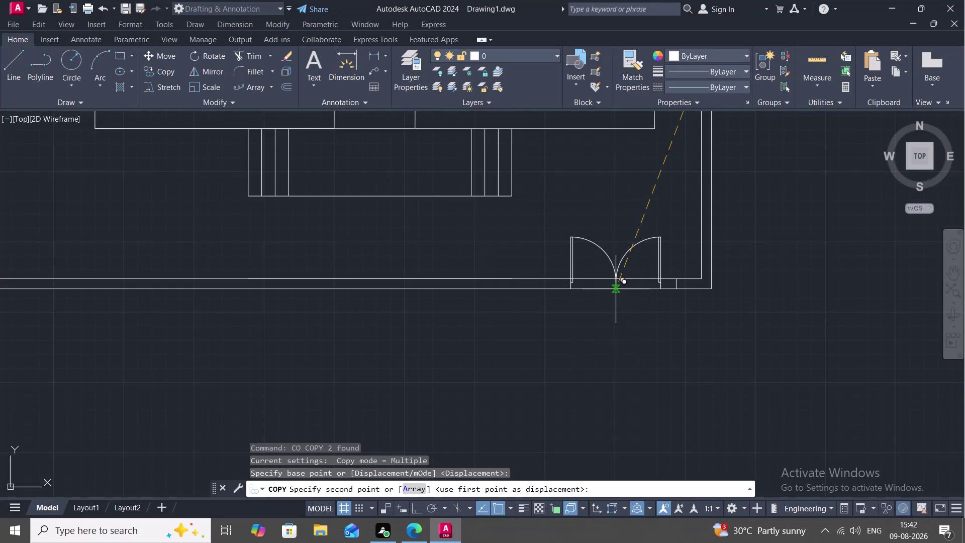
Place the double door copy at the left front-wall opening and end the copy.
click(616, 289)
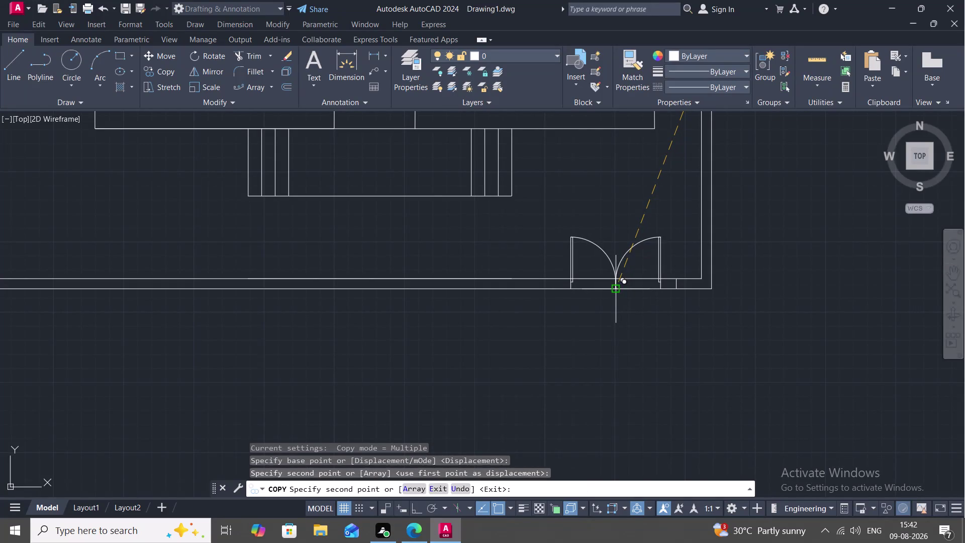
middle_drag(279, 272, 557, 268)
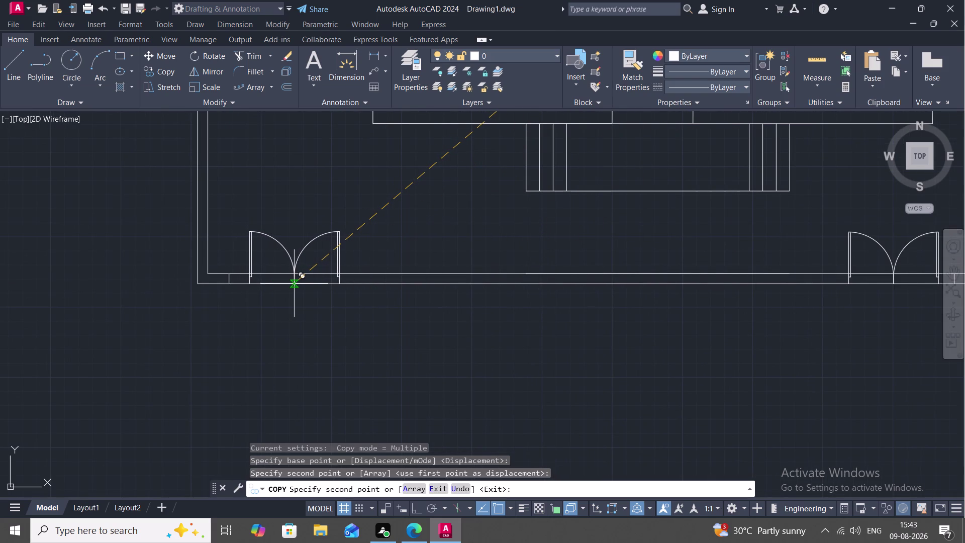
click(294, 284)
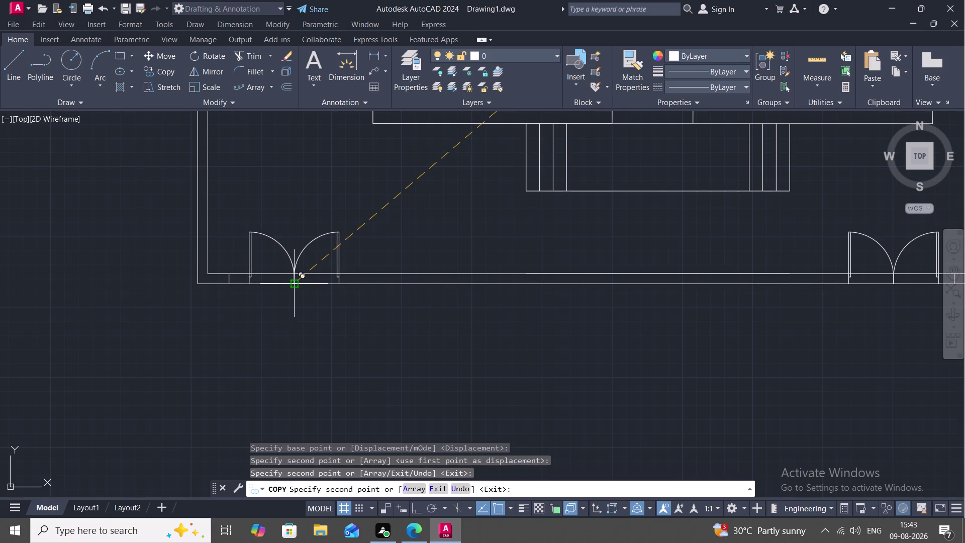
key(Escape)
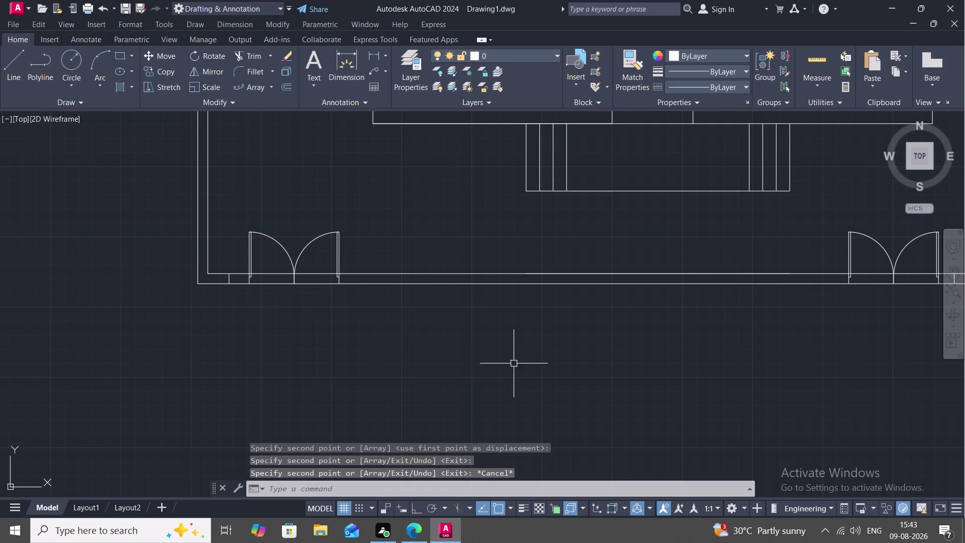
Trim the leftover wall lines inside the left double-door opening.
scroll(down, 3)
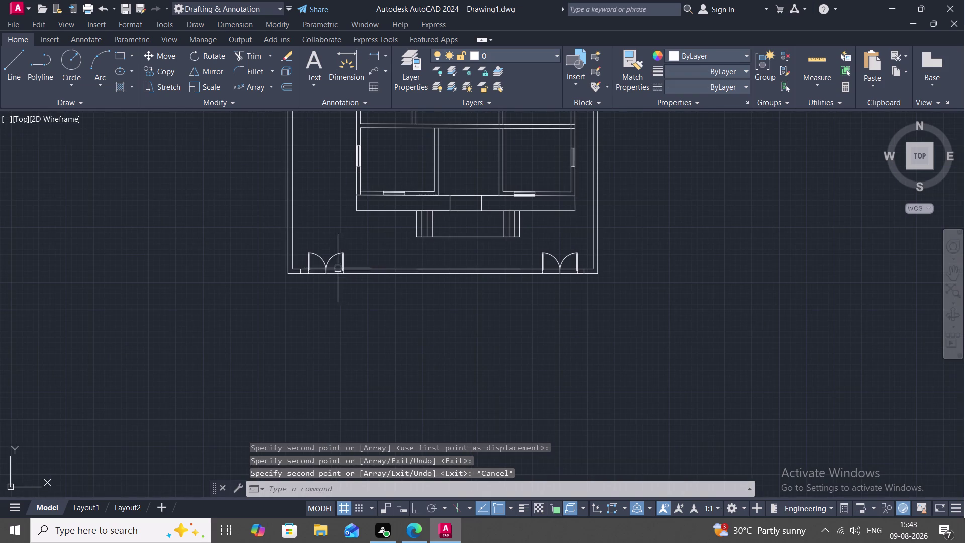
scroll(up, 3)
scroll(up, 3)
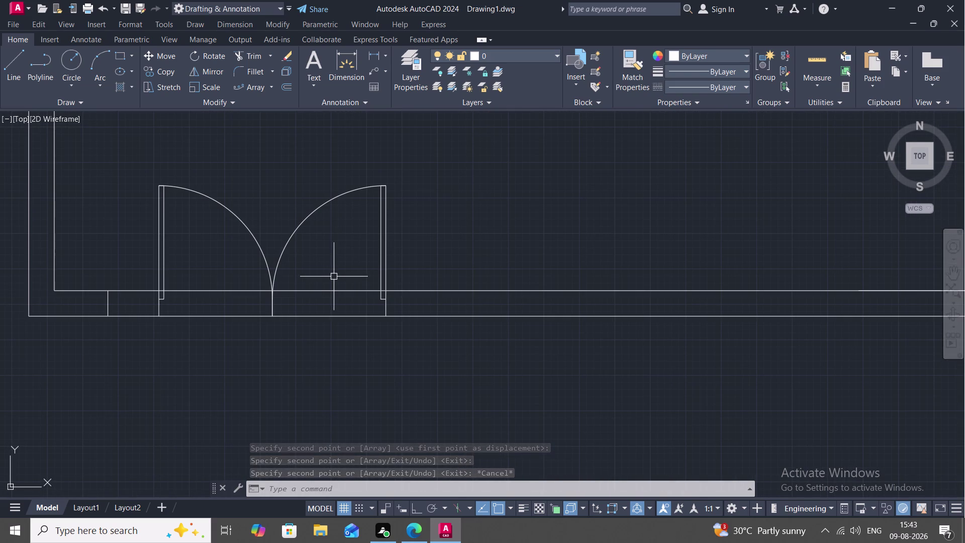
text(TR)
key(space)
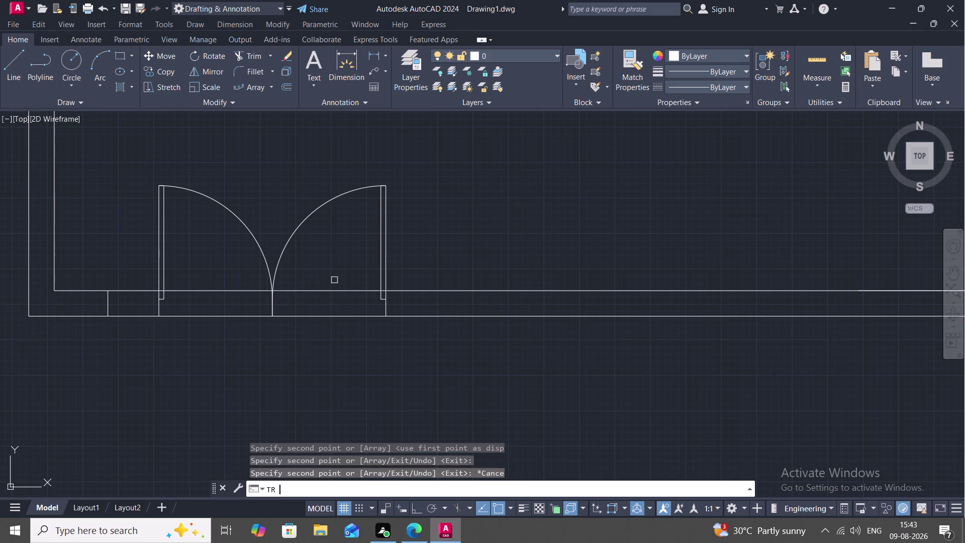
click(334, 289)
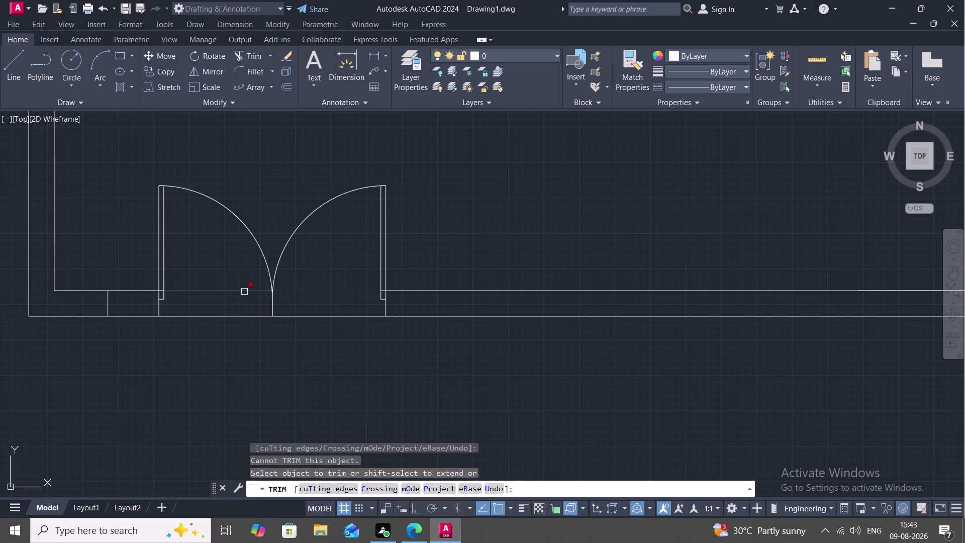
click(245, 292)
scroll(up, 3)
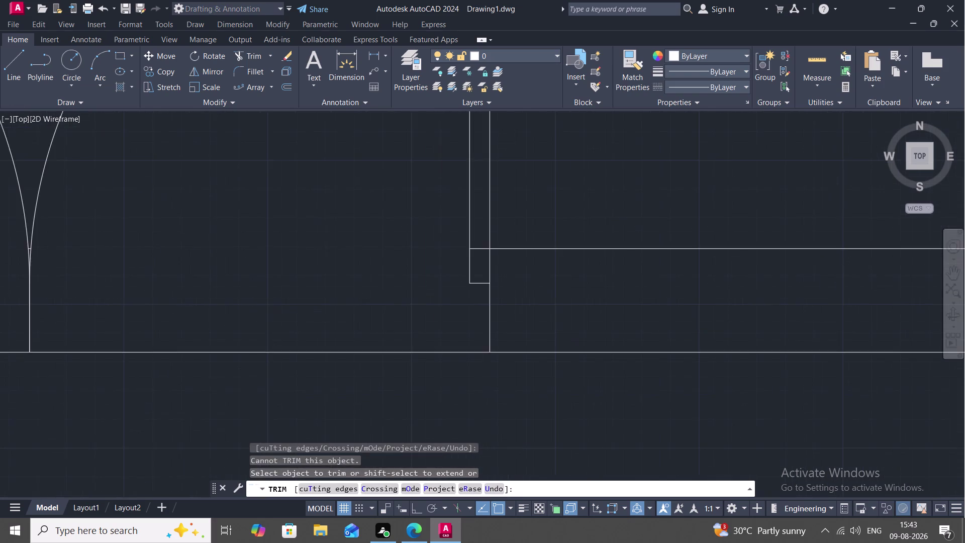
click(556, 218)
scroll(down, 3)
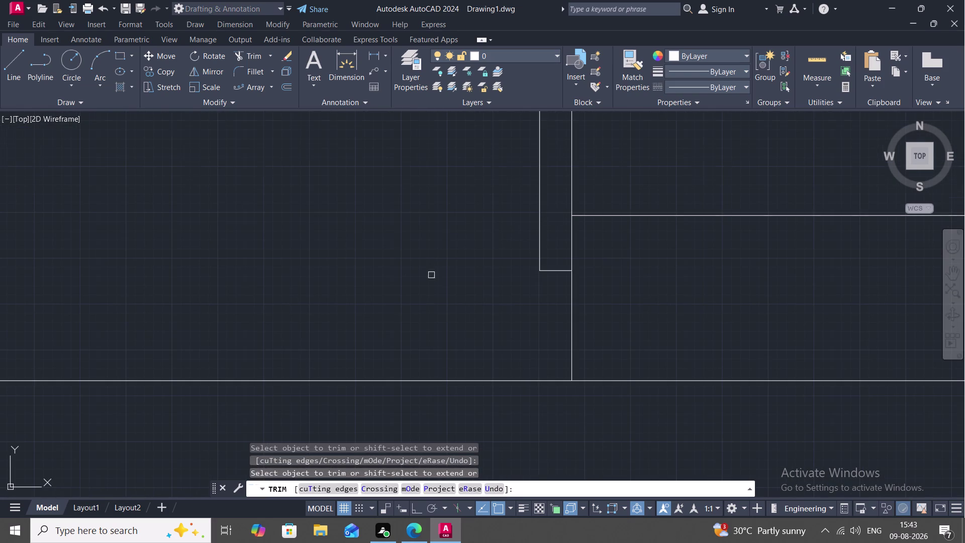
middle_drag(212, 272, 560, 240)
scroll(down, 3)
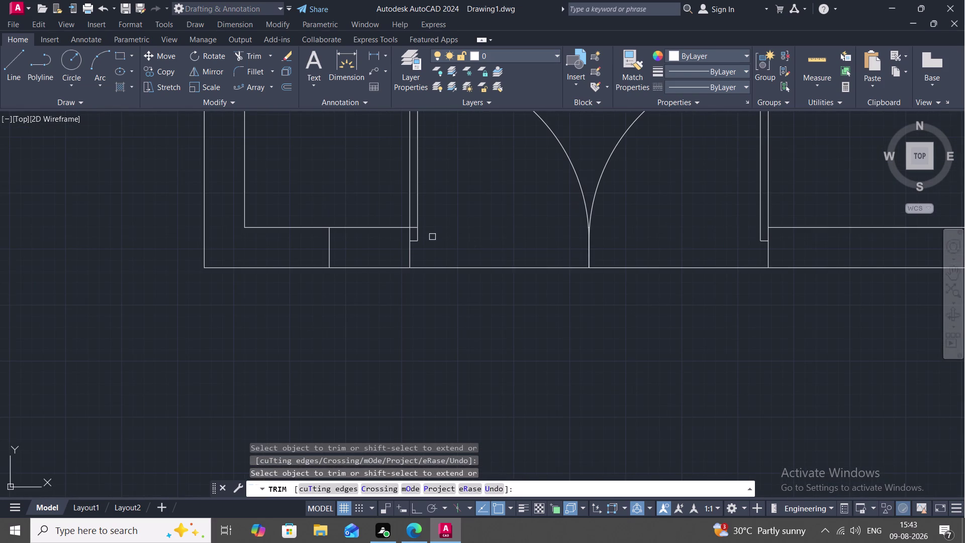
scroll(up, 3)
click(347, 198)
scroll(down, 3)
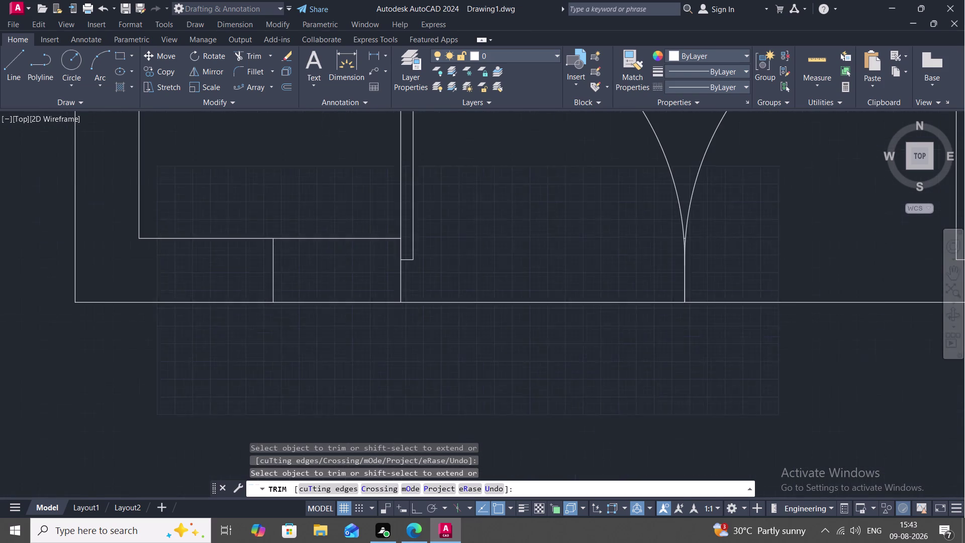
scroll(down, 3)
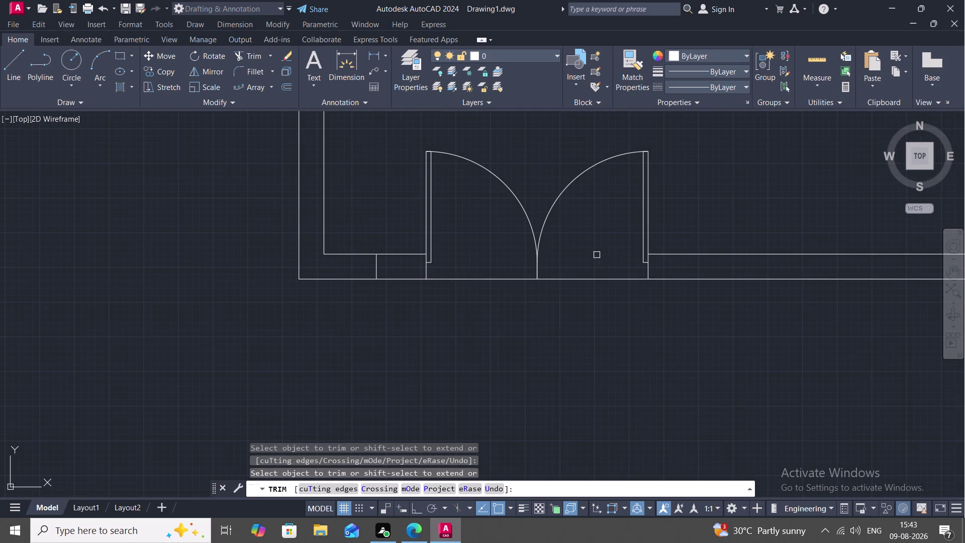
middle_drag(596, 246, 550, 248)
scroll(down, 3)
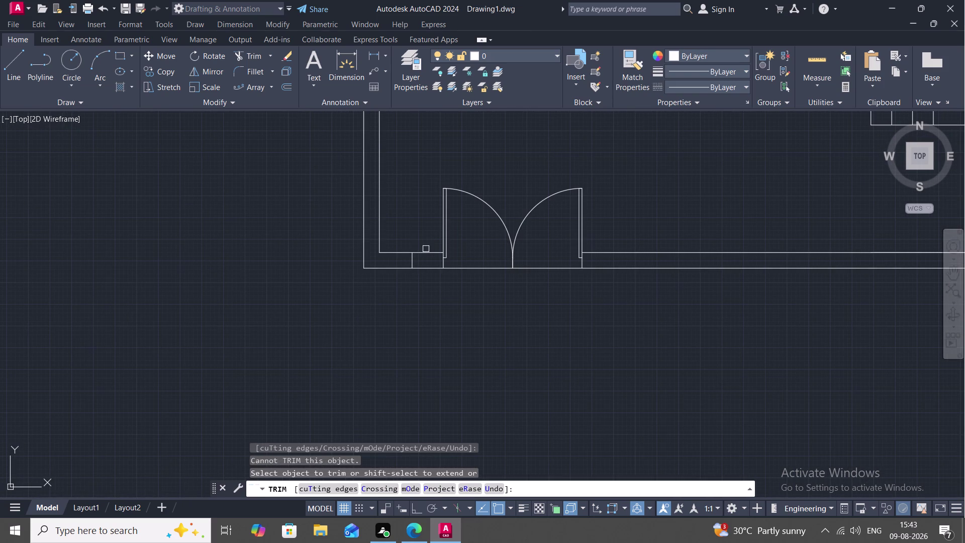
scroll(down, 3)
Trim the leftover wall lines inside the right double-door opening, then end Trim.
middle_drag(740, 354, 623, 425)
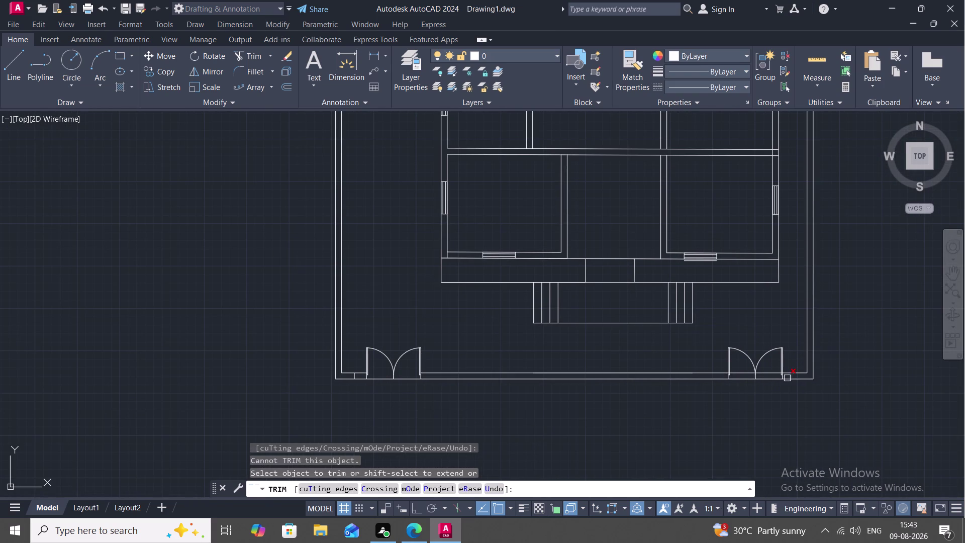
scroll(up, 3)
click(733, 367)
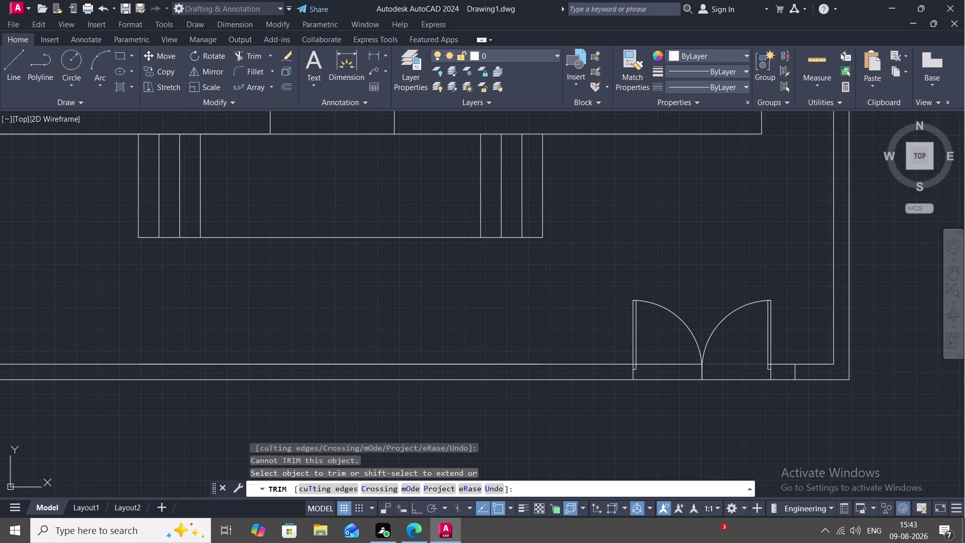
click(689, 362)
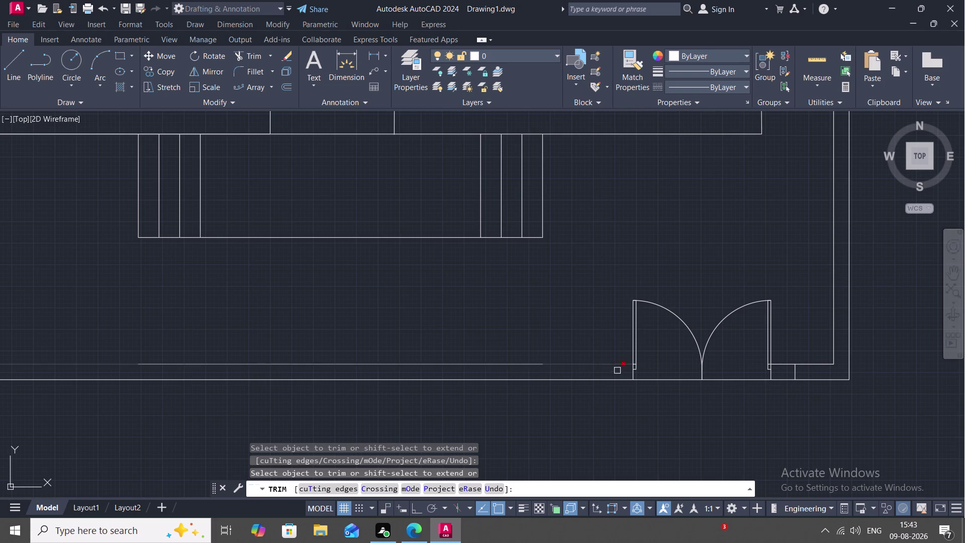
scroll(up, 3)
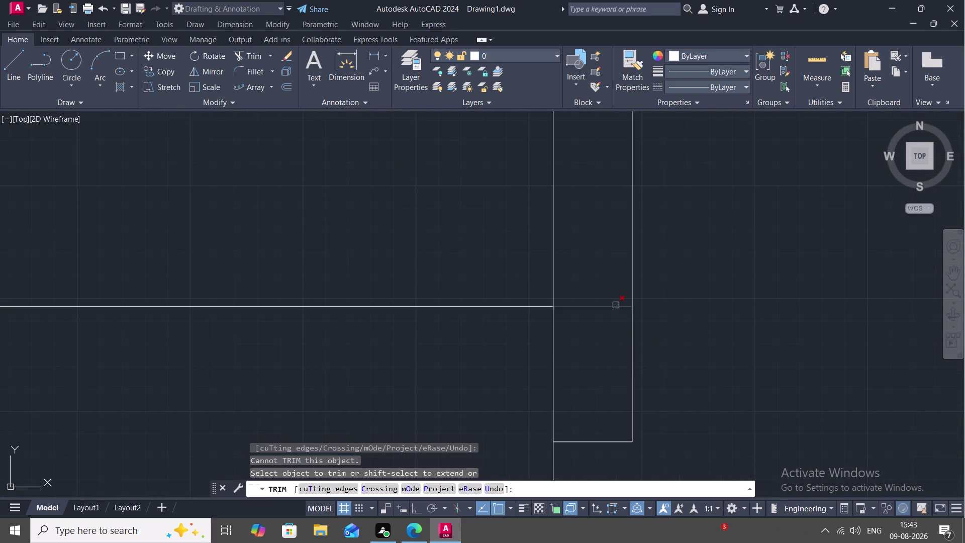
click(615, 305)
scroll(down, 3)
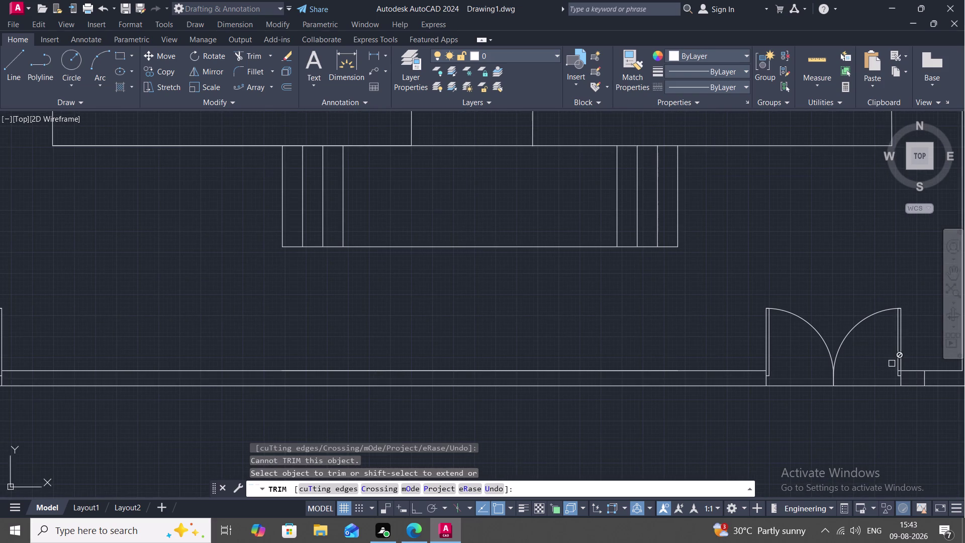
scroll(up, 3)
middle_drag(889, 364, 794, 325)
scroll(up, 3)
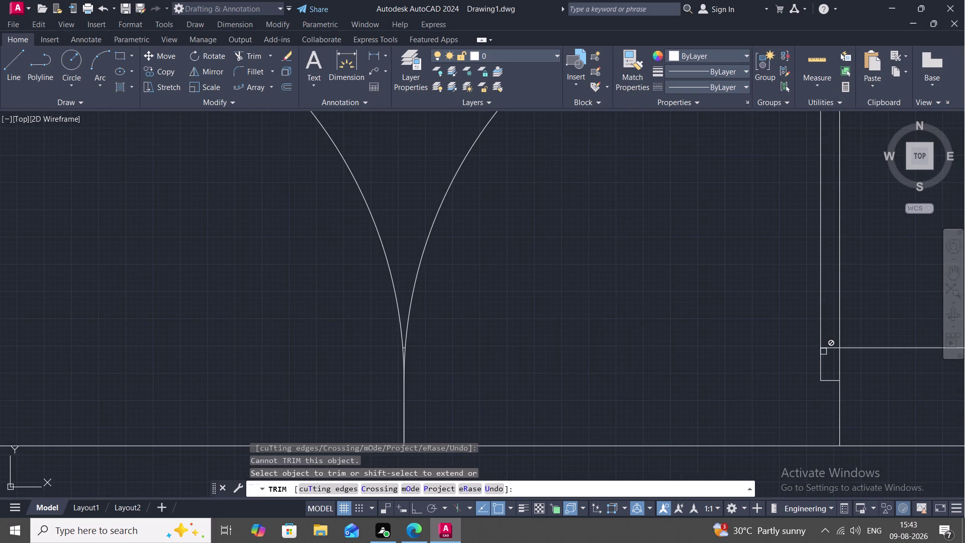
click(829, 350)
scroll(down, 3)
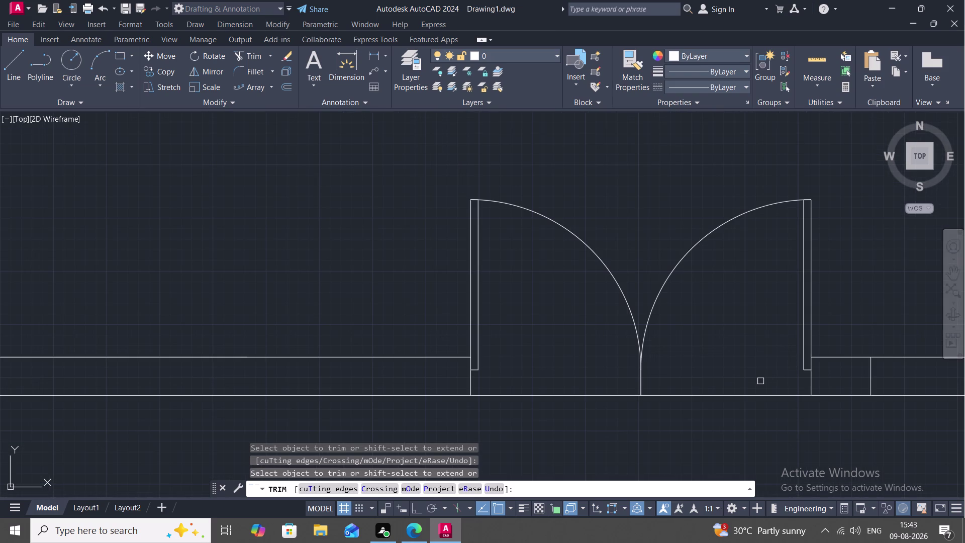
scroll(down, 3)
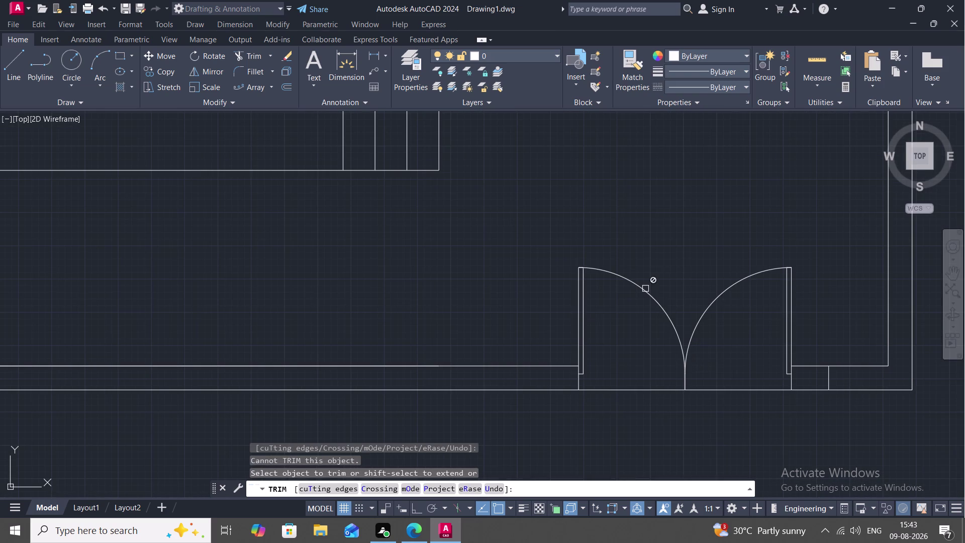
scroll(down, 3)
middle_drag(568, 258, 619, 281)
scroll(down, 3)
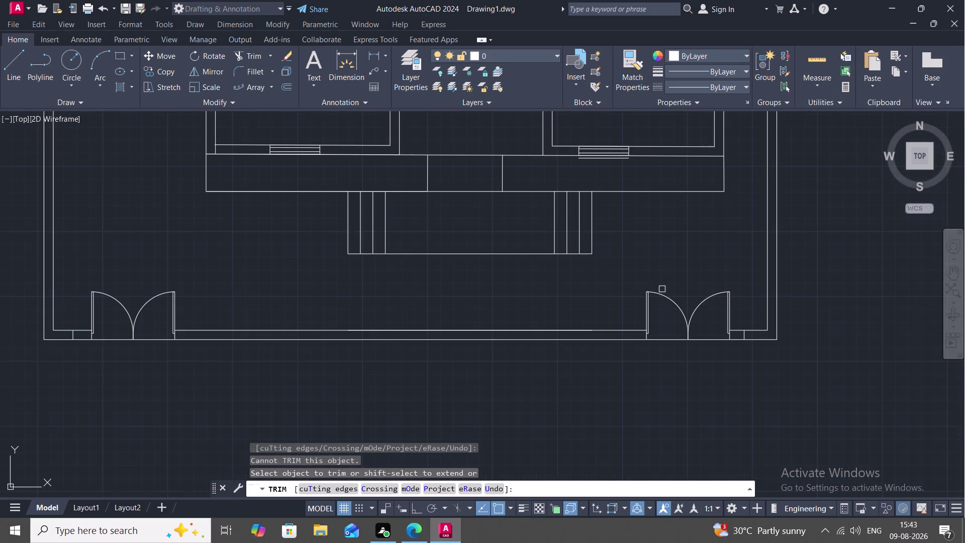
middle_drag(633, 287, 711, 283)
scroll(down, 3)
middle_drag(648, 285, 690, 260)
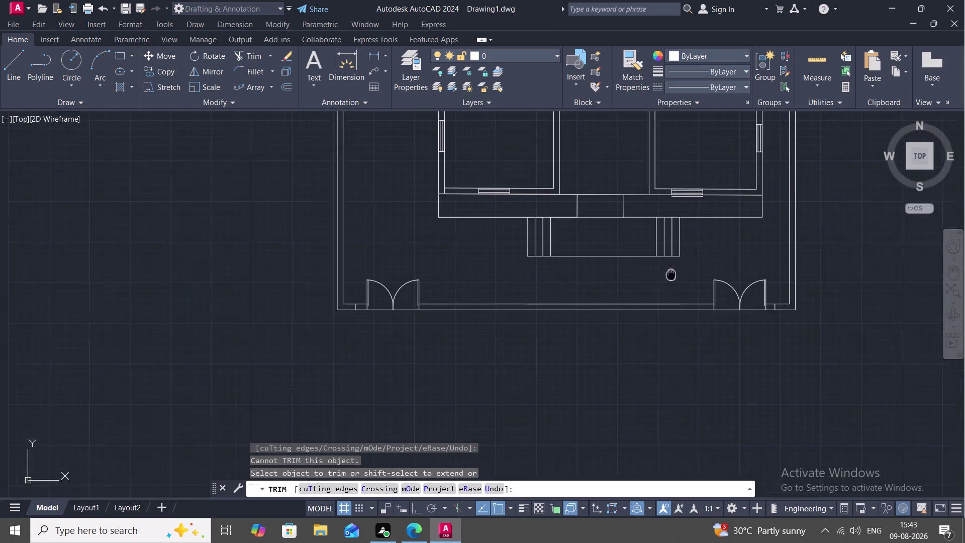
middle_drag(691, 260, 740, 236)
scroll(up, 3)
middle_drag(602, 228, 770, 185)
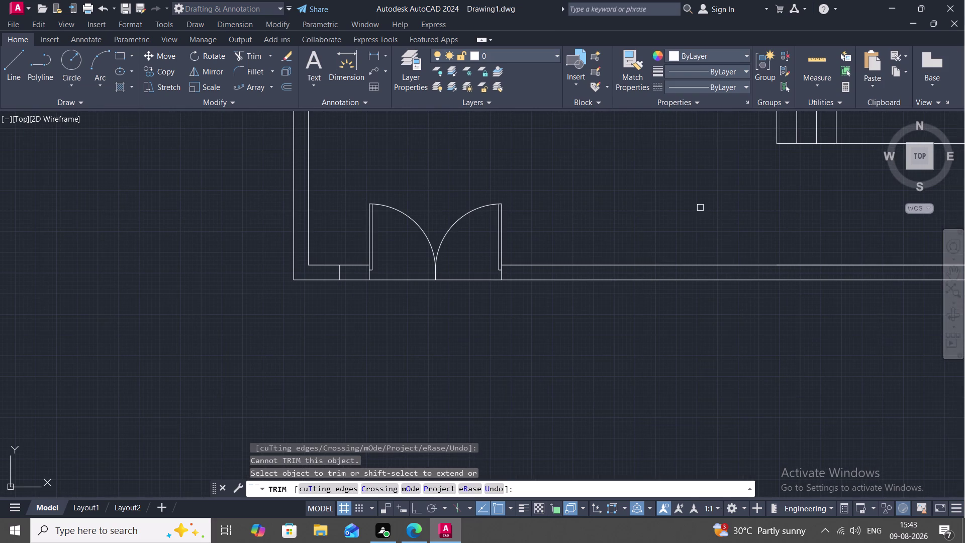
key(Escape)
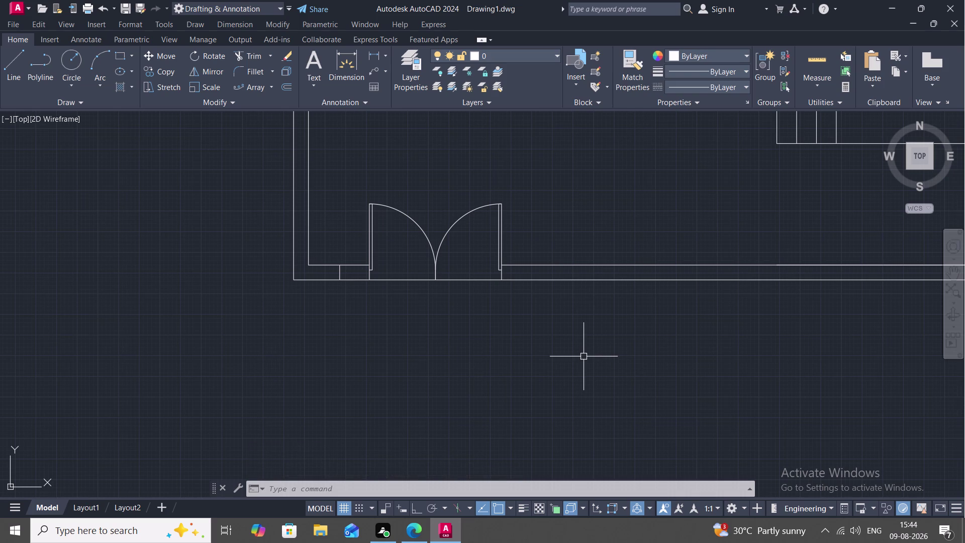
Clear a stray V entry and start COPY with the CO alias.
key(v)
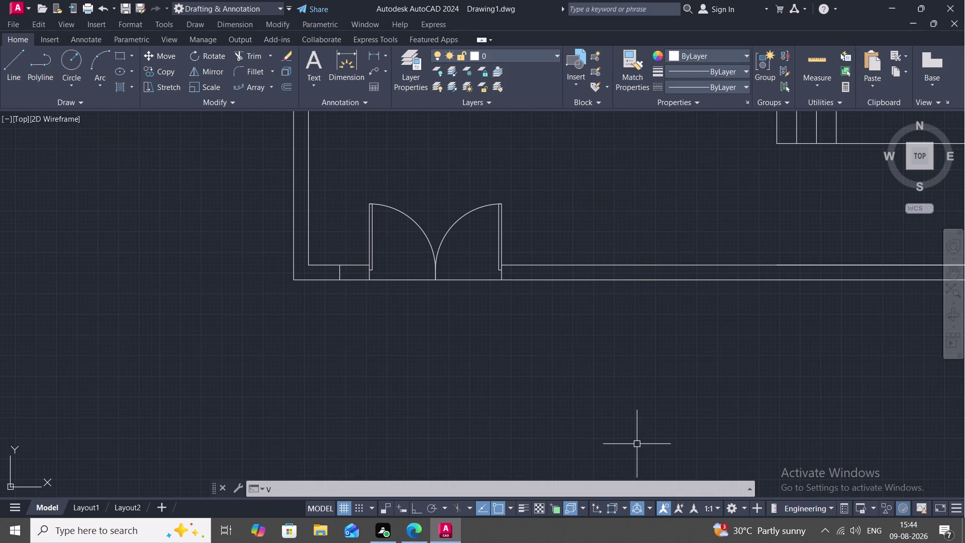
key(BackSpace)
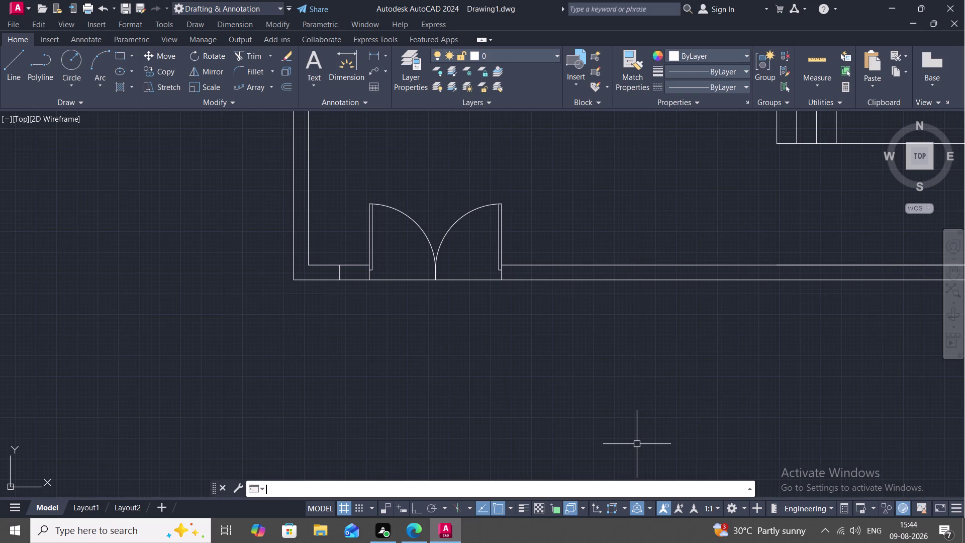
key(c)
key(o)
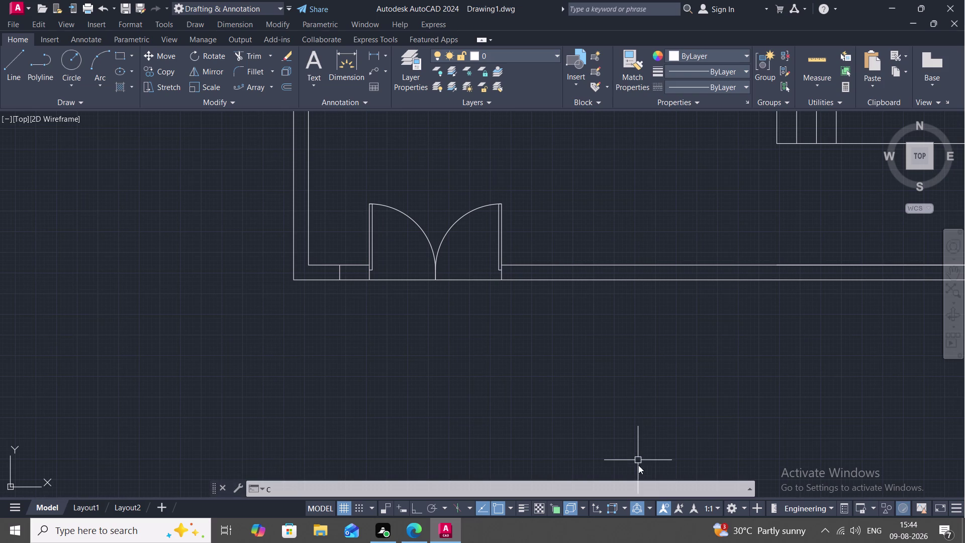
key(space)
Copy the right door leaf from its hinge to a spot below the front wall.
click(502, 246)
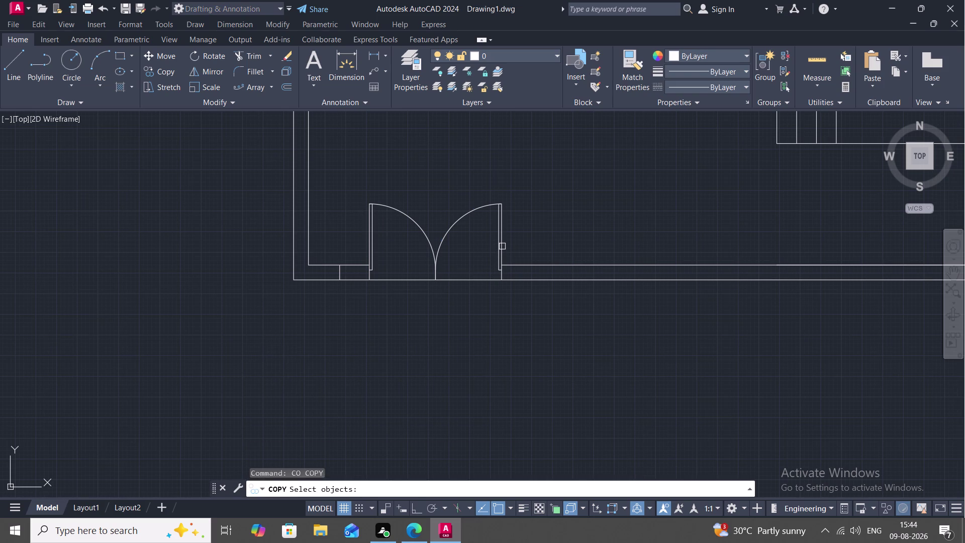
right_click(502, 247)
click(501, 246)
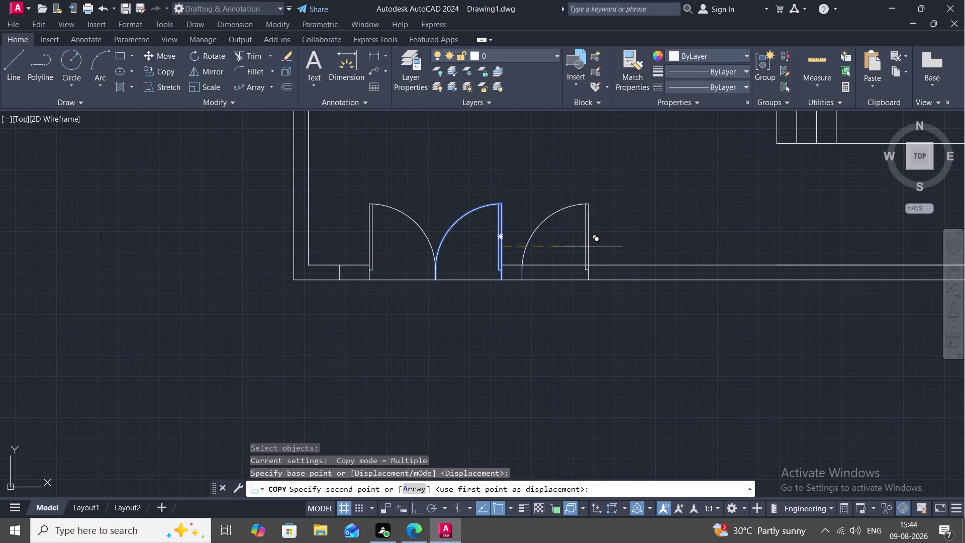
click(588, 246)
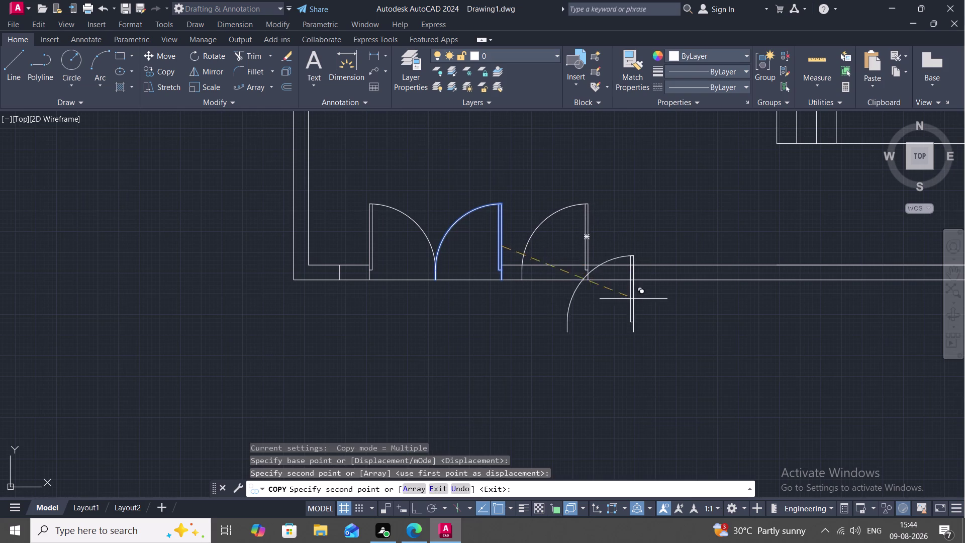
click(645, 331)
key(Escape)
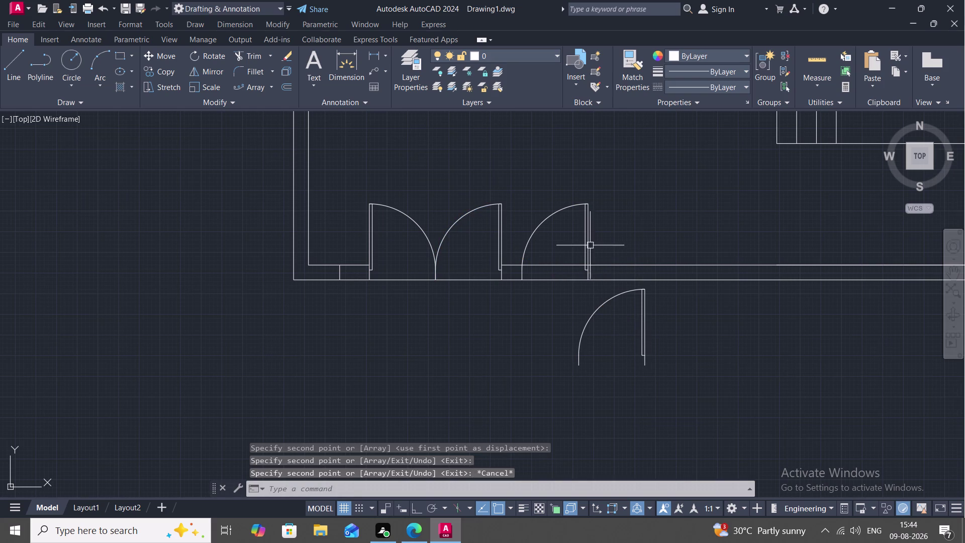
Scale the third door leaf down about its hinge corner using SC.
text(S)
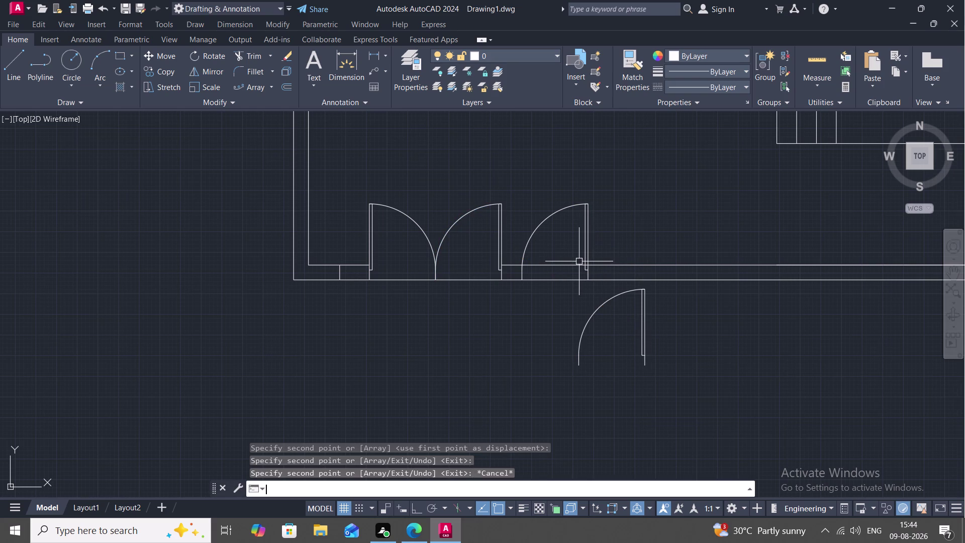
text(C)
key(space)
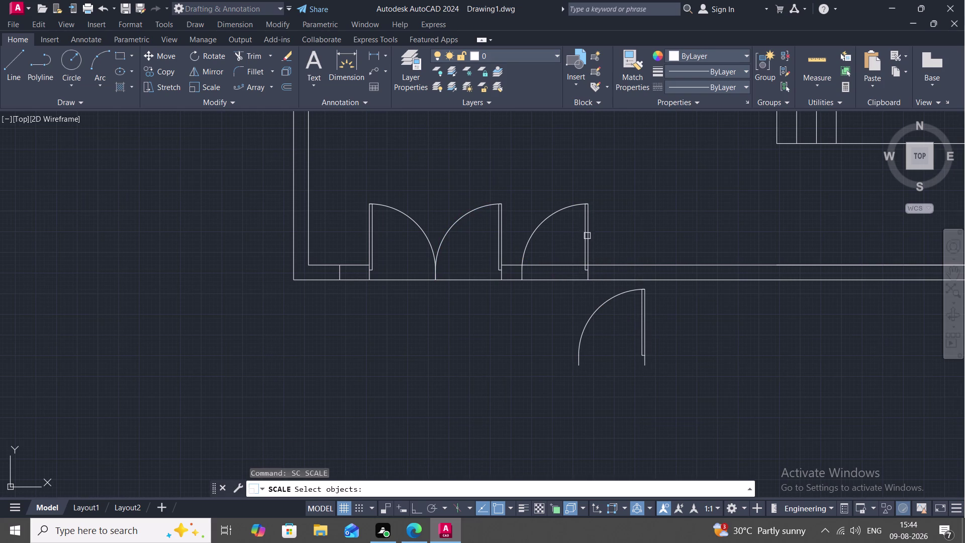
click(587, 237)
right_click(586, 237)
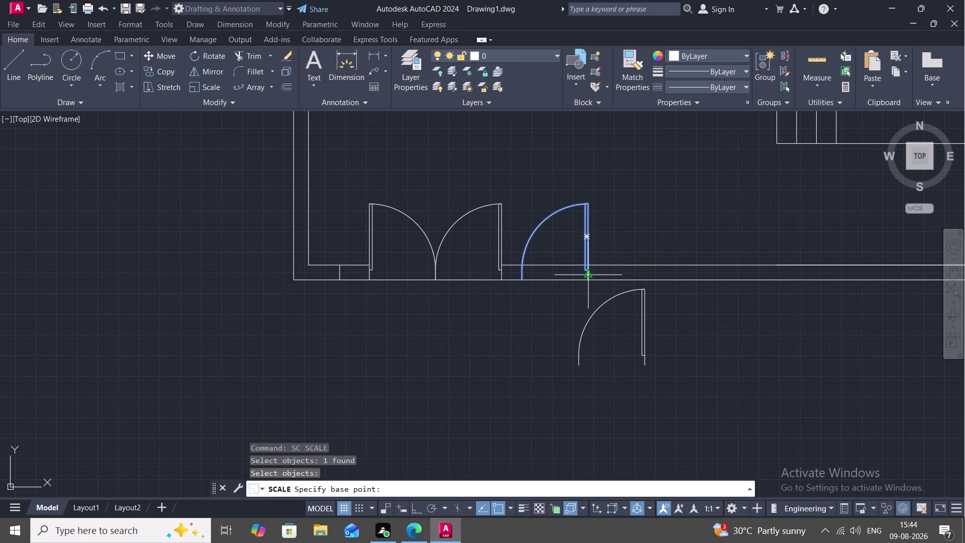
click(522, 281)
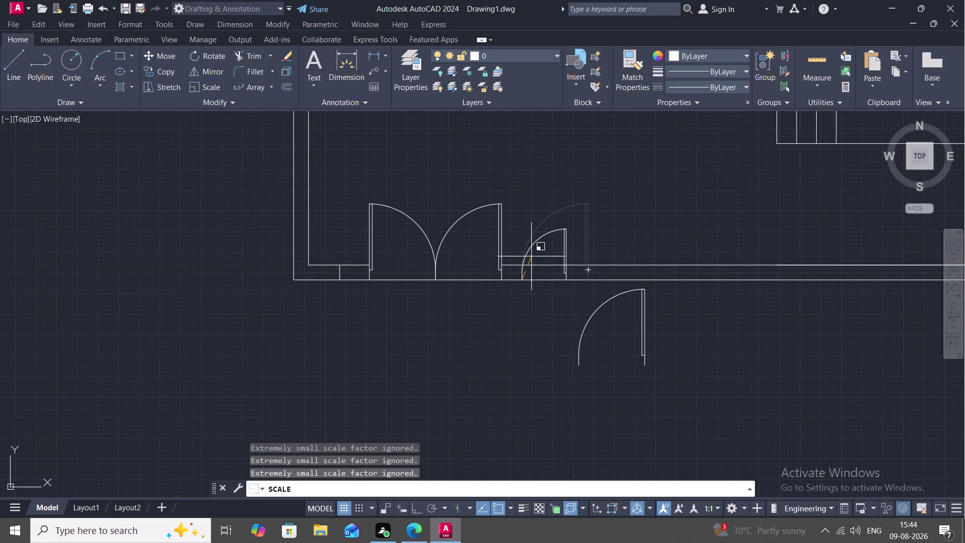
click(536, 264)
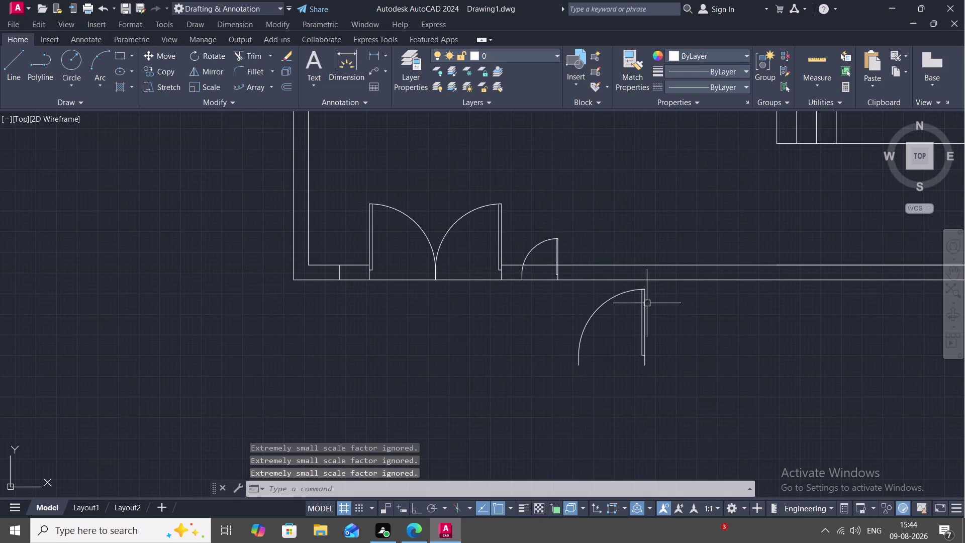
key(Escape)
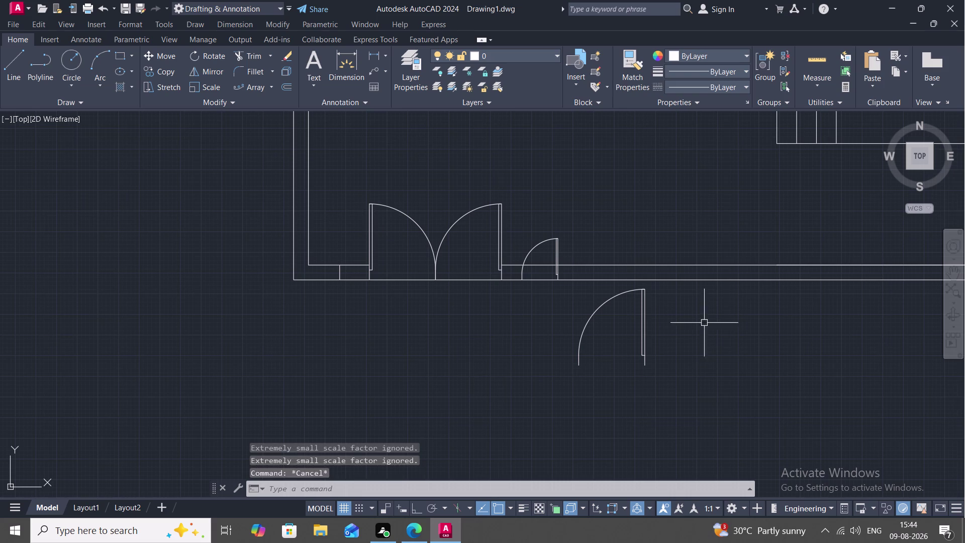
Trim the wall segments at the narrowed doorway.
text(TR)
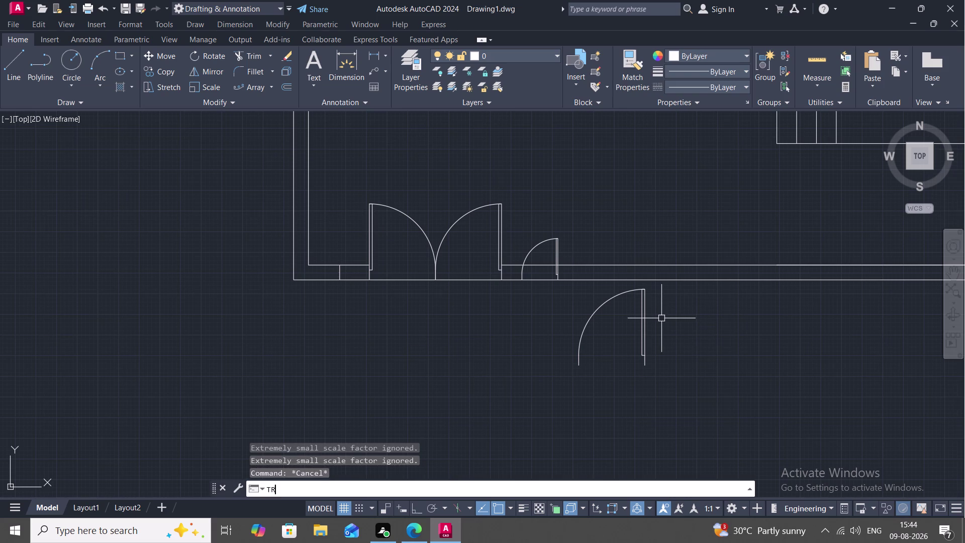
key(space)
click(546, 266)
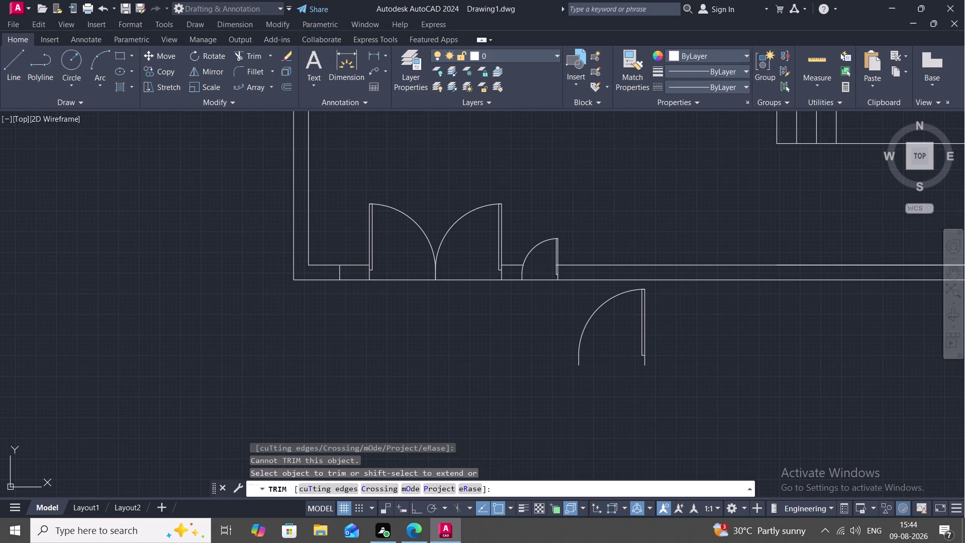
click(516, 265)
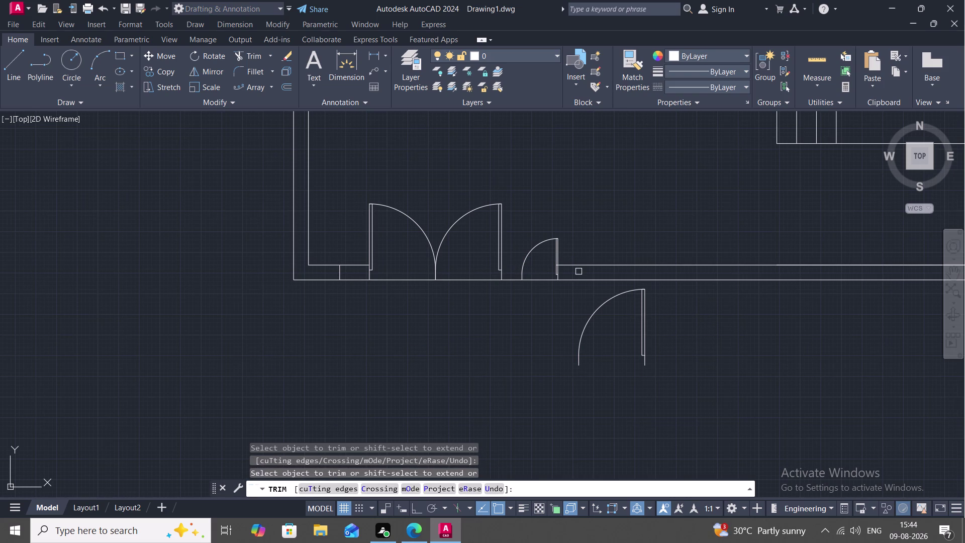
scroll(up, 3)
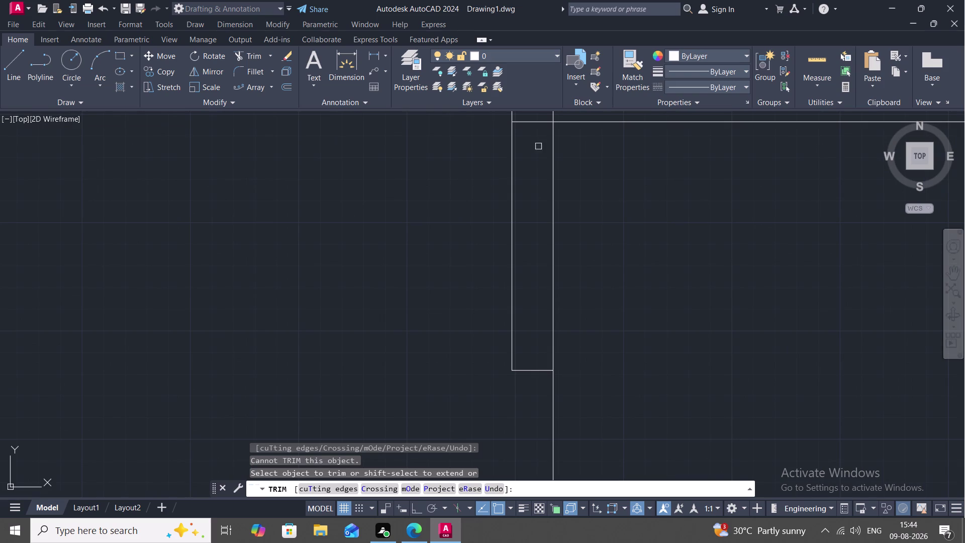
click(544, 122)
scroll(down, 3)
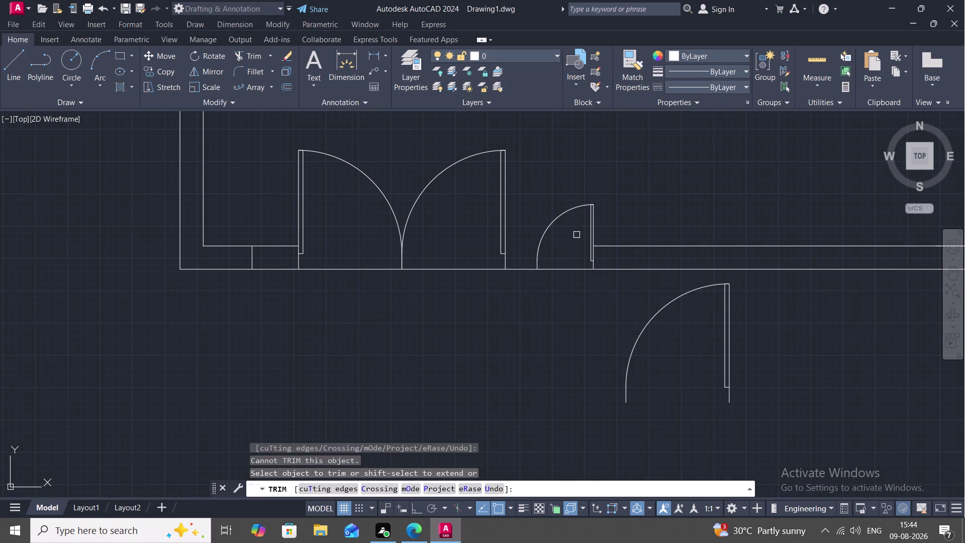
middle_drag(576, 235, 550, 294)
scroll(down, 3)
scroll(down, 3)
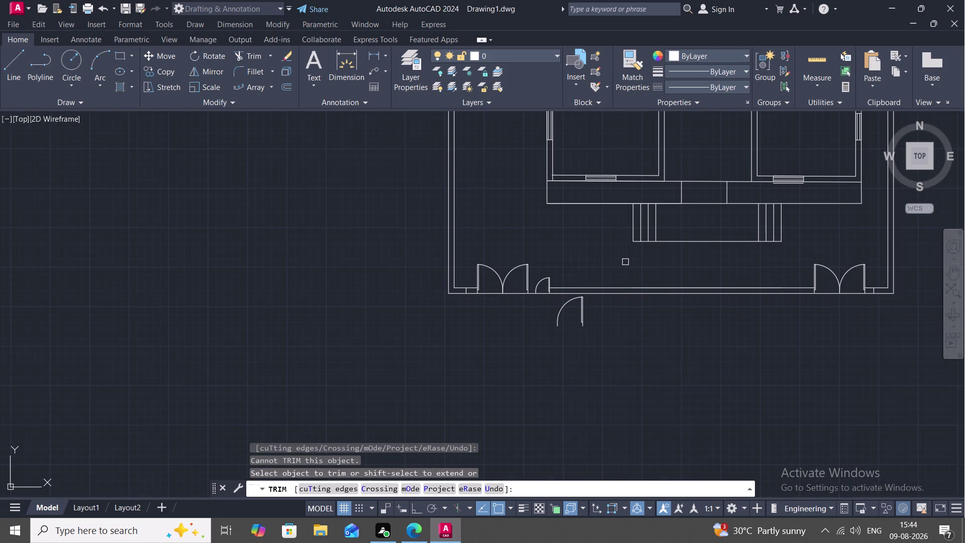
middle_drag(625, 262, 557, 297)
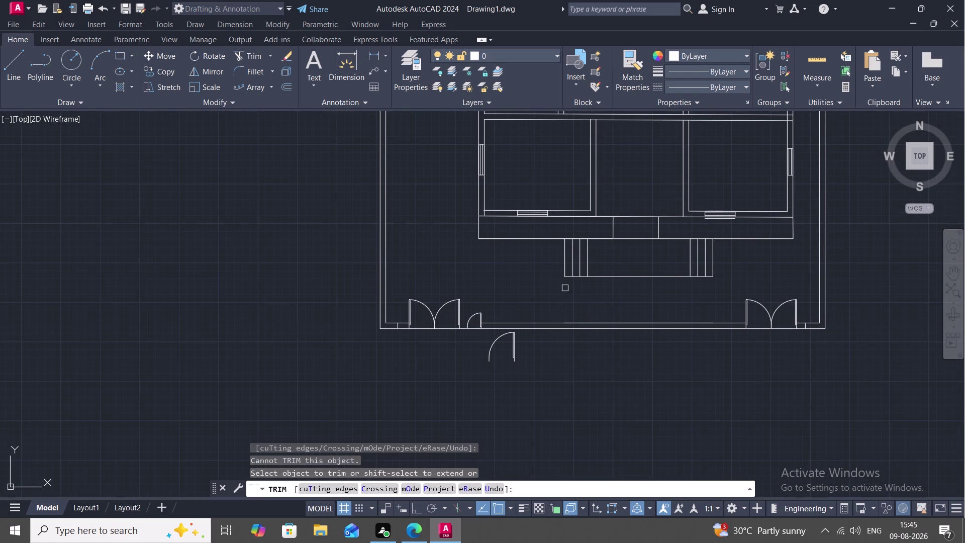
key(Escape)
Pan and zoom to centre the view on the middle rooms.
middle_drag(622, 259, 613, 267)
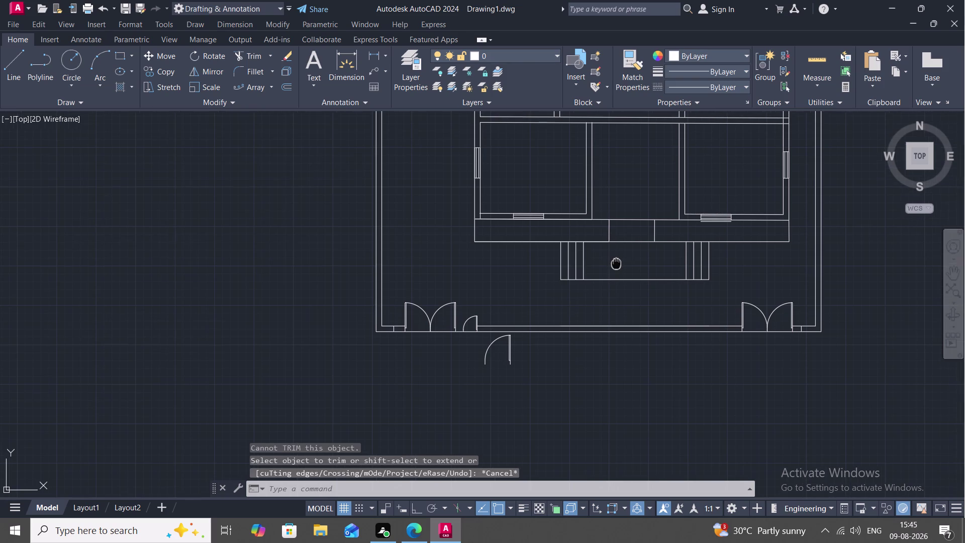
middle_drag(613, 266, 605, 279)
scroll(down, 3)
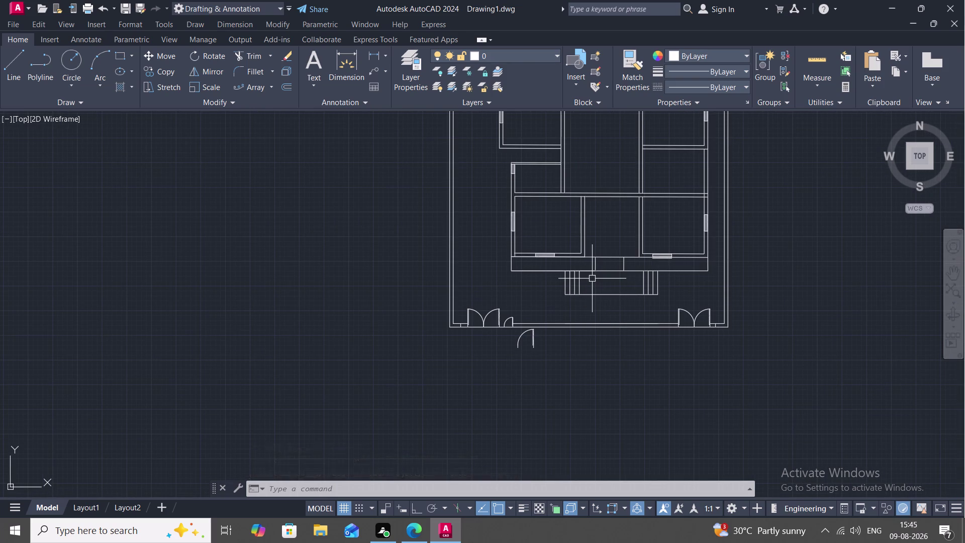
middle_drag(608, 229, 586, 268)
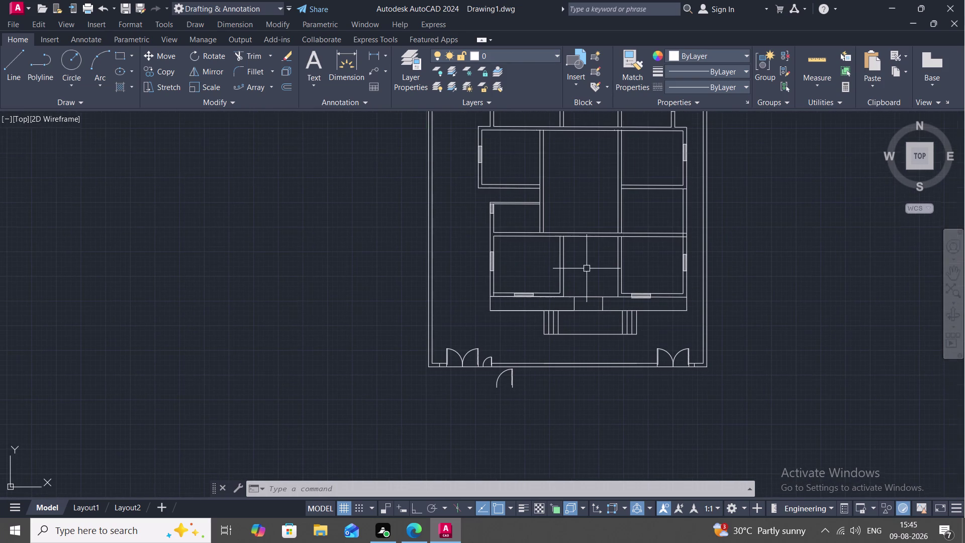
click(74, 59)
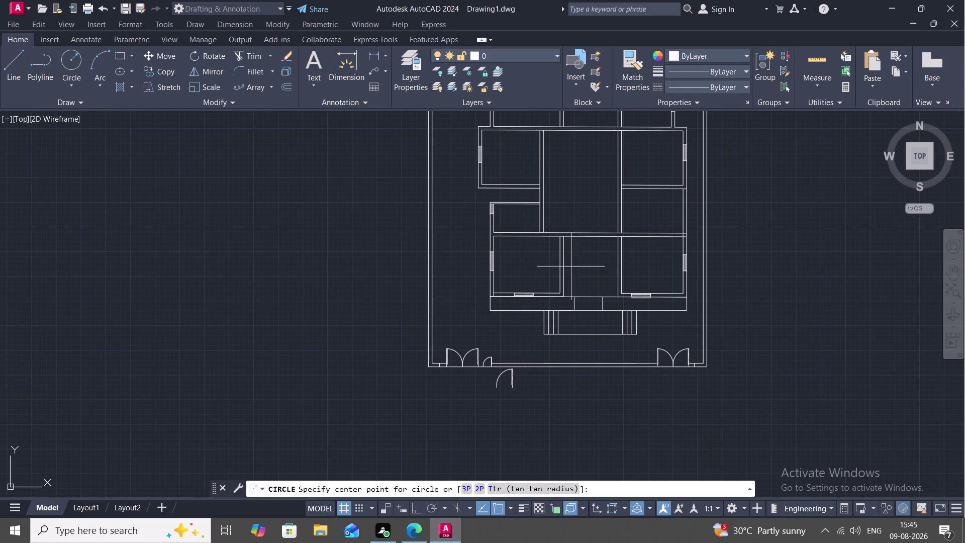
Draw a small circle in the middle room and bring up Tool Palettes.
scroll(up, 3)
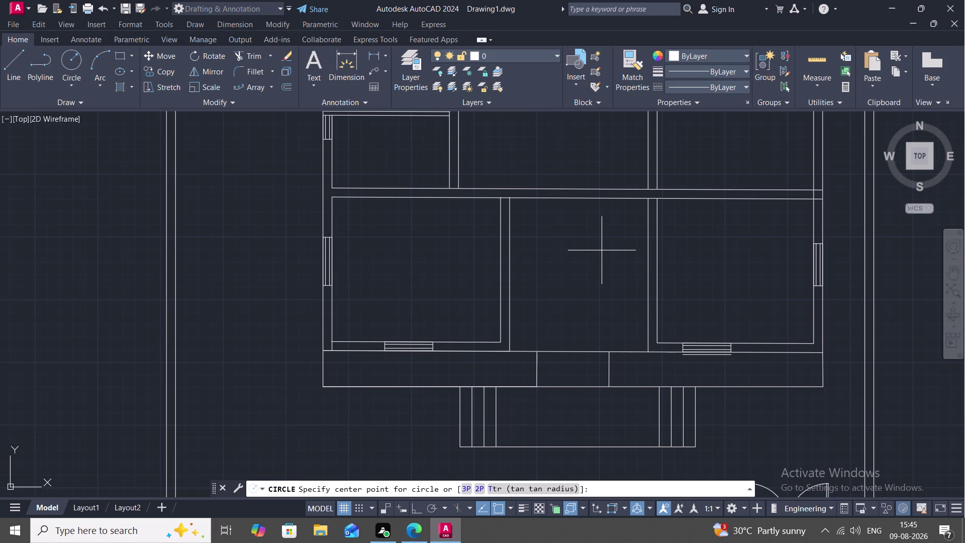
click(602, 251)
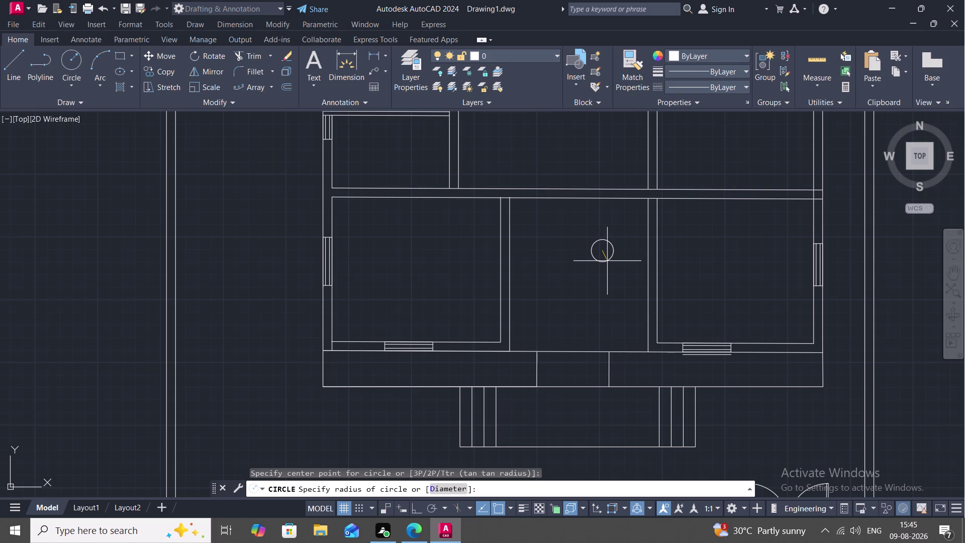
click(607, 262)
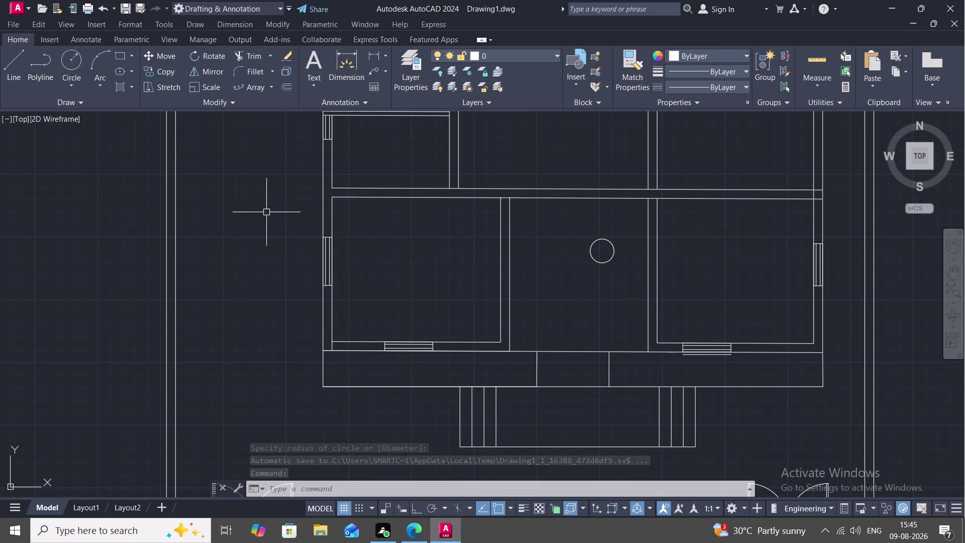
key(ctrl+3)
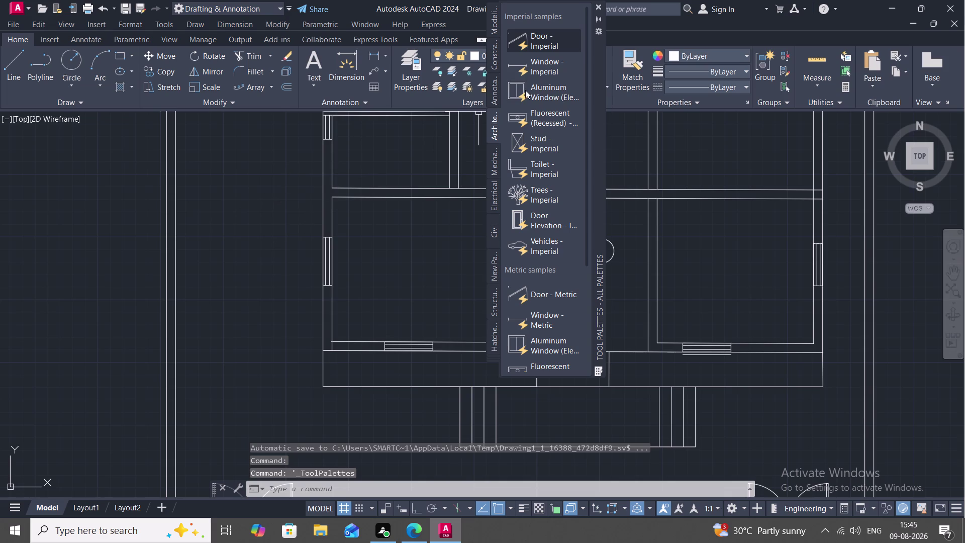
Replace Tool Palettes with DesignCenter showing the sample drawings list.
click(599, 5)
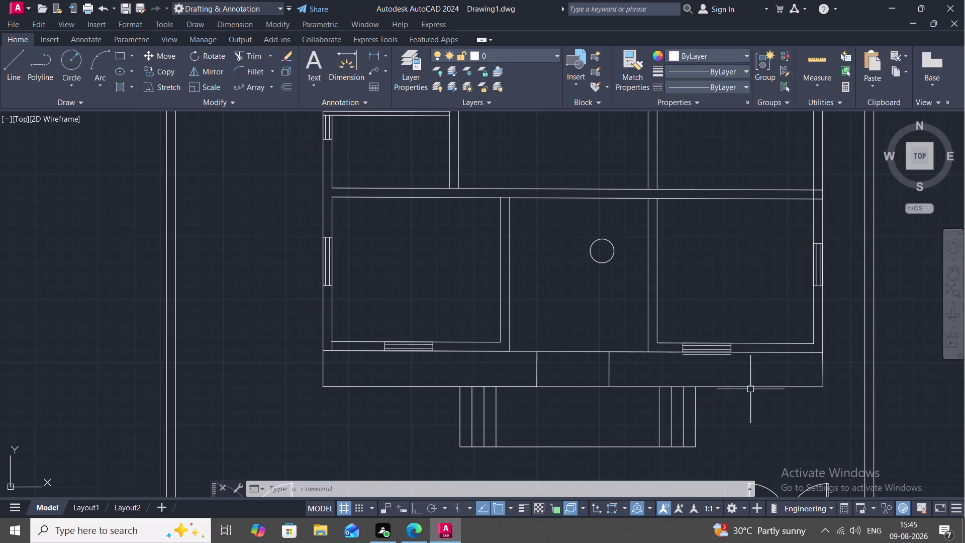
key(ctrl+2)
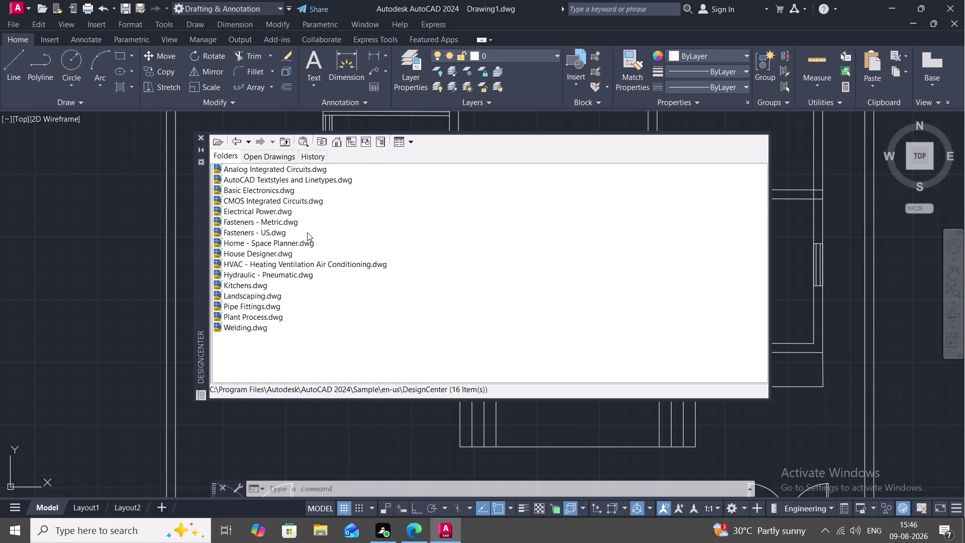
Explore House Designer.dwg and list its Blocks.
right_click(253, 248)
click(262, 254)
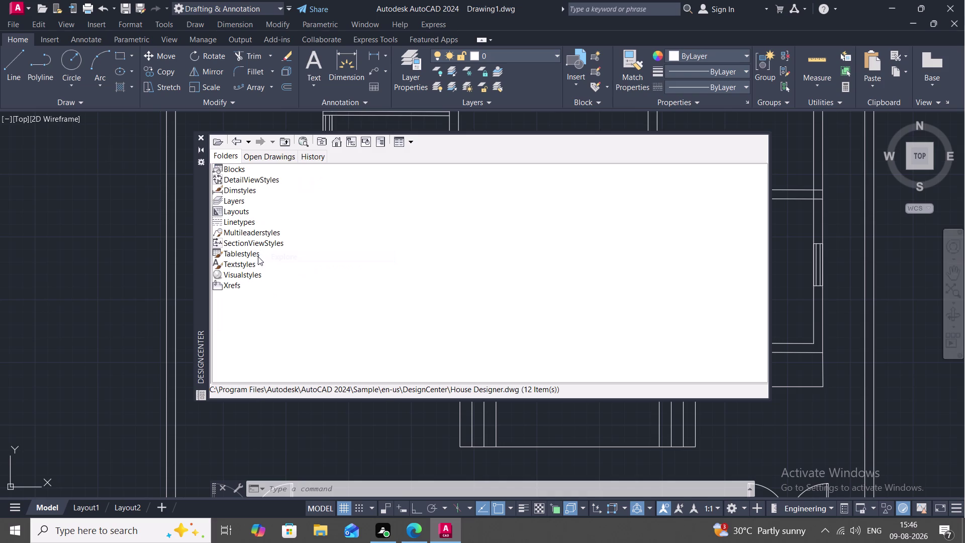
right_click(232, 173)
click(243, 181)
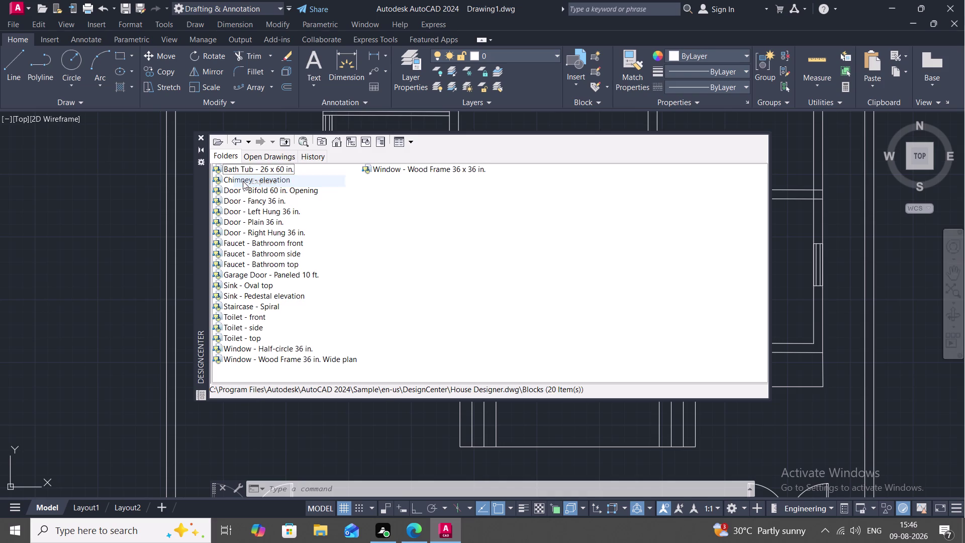
scroll(down, 3)
click(251, 163)
click(239, 140)
click(233, 139)
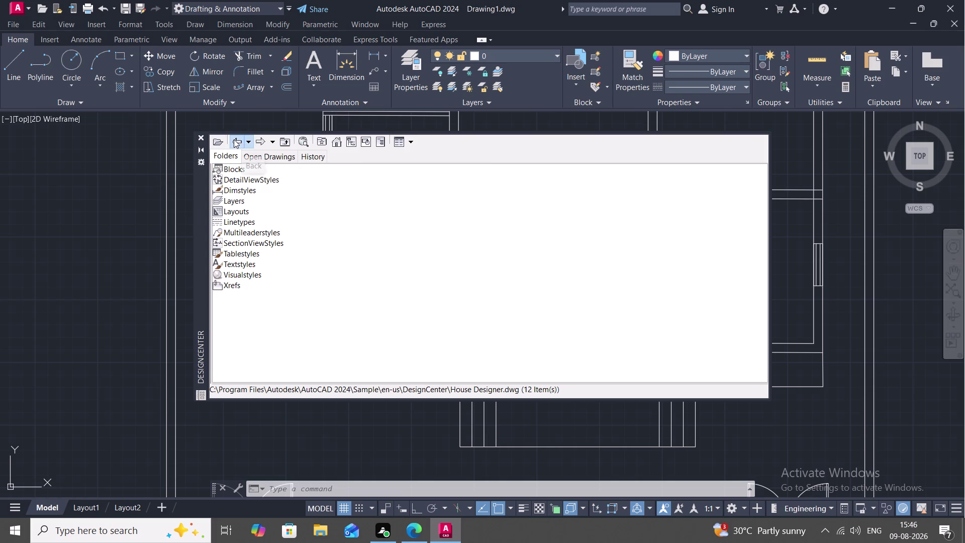
Reopen House Designer.dwg, list its blocks again, and return to the sample drawings.
right_click(246, 255)
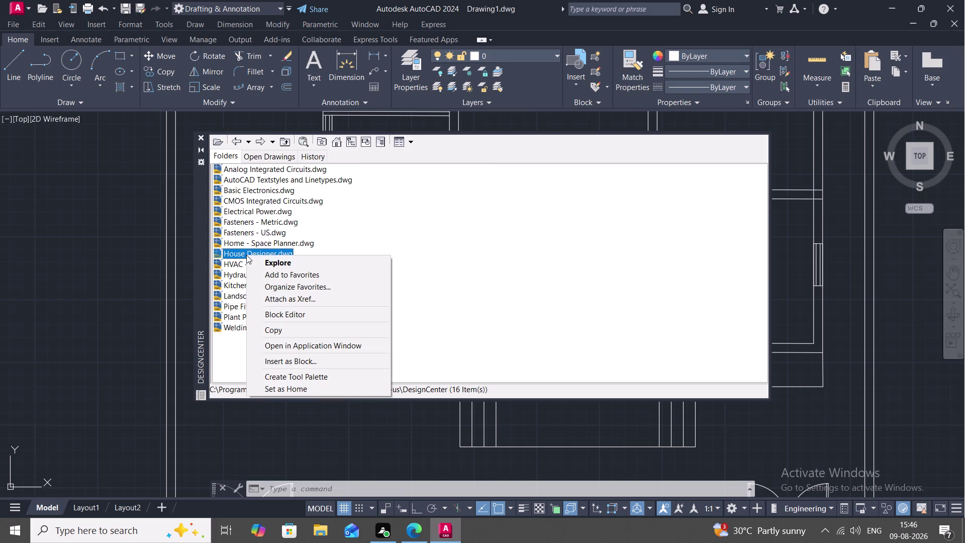
right_click(264, 256)
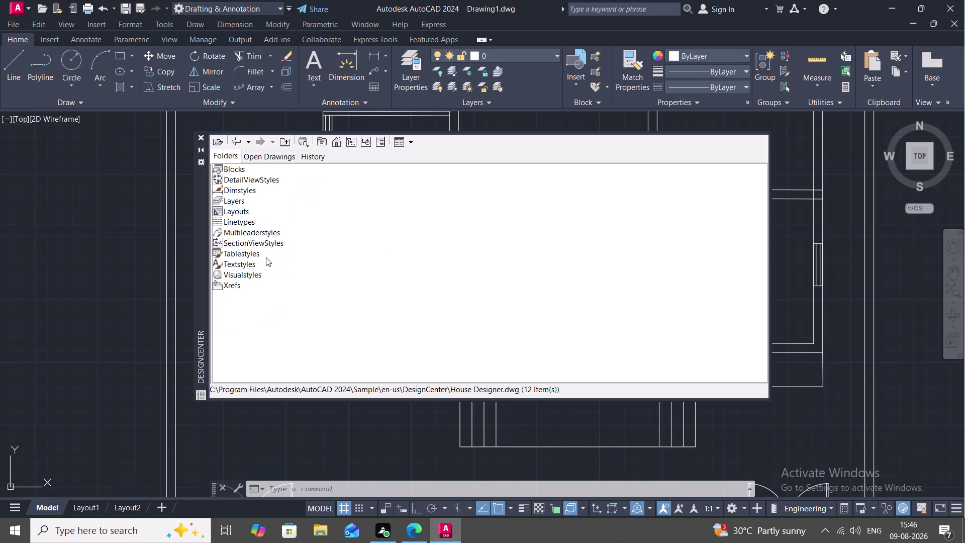
right_click(230, 170)
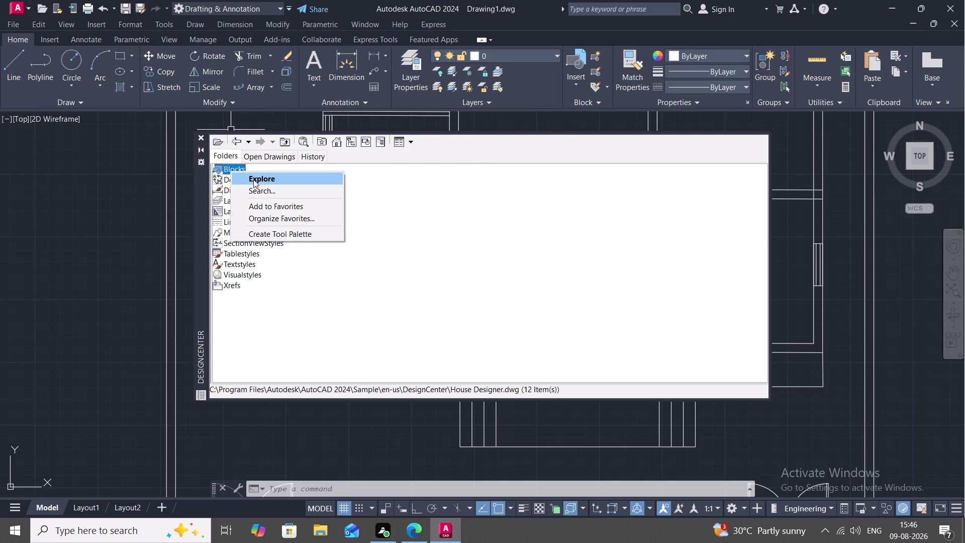
click(254, 179)
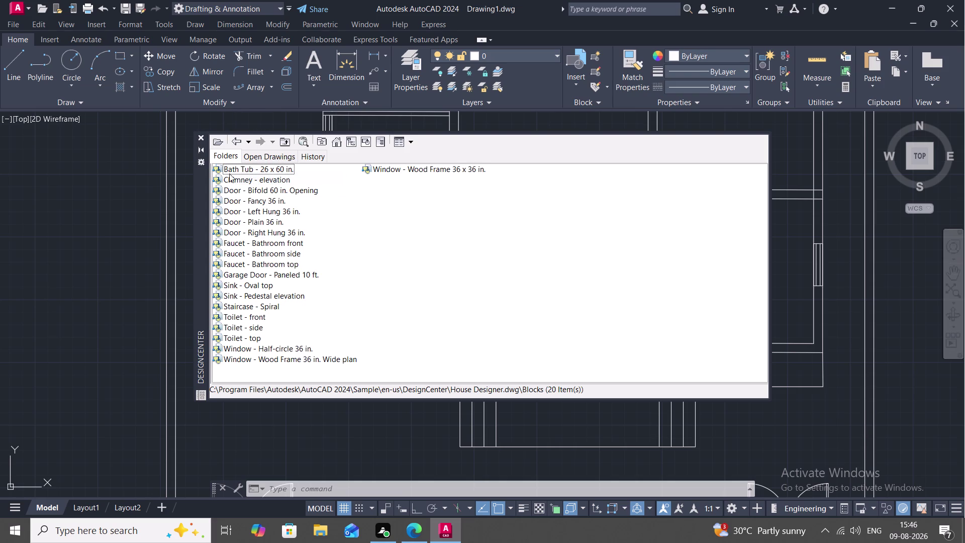
click(239, 137)
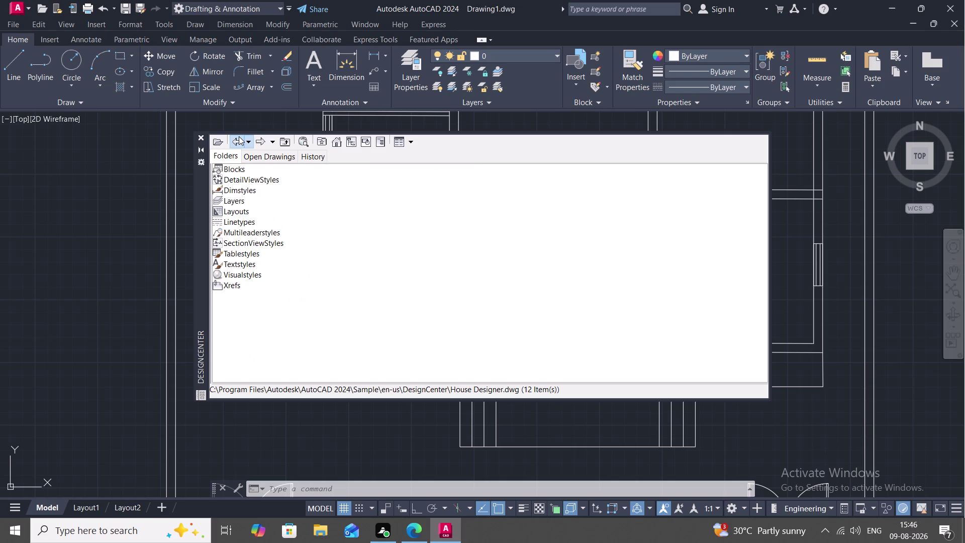
click(232, 140)
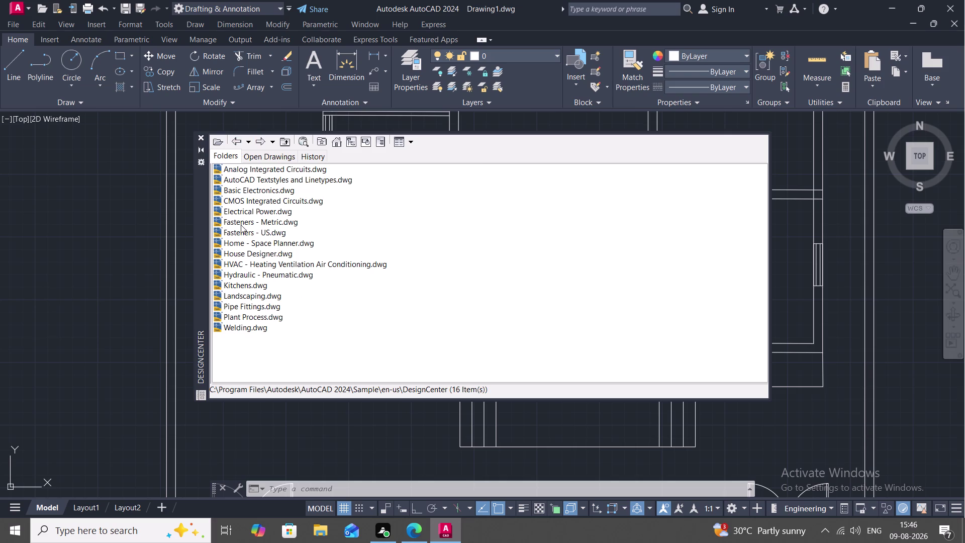
Browse House Designer's blocks once more, then go up to the sample folder.
right_click(257, 251)
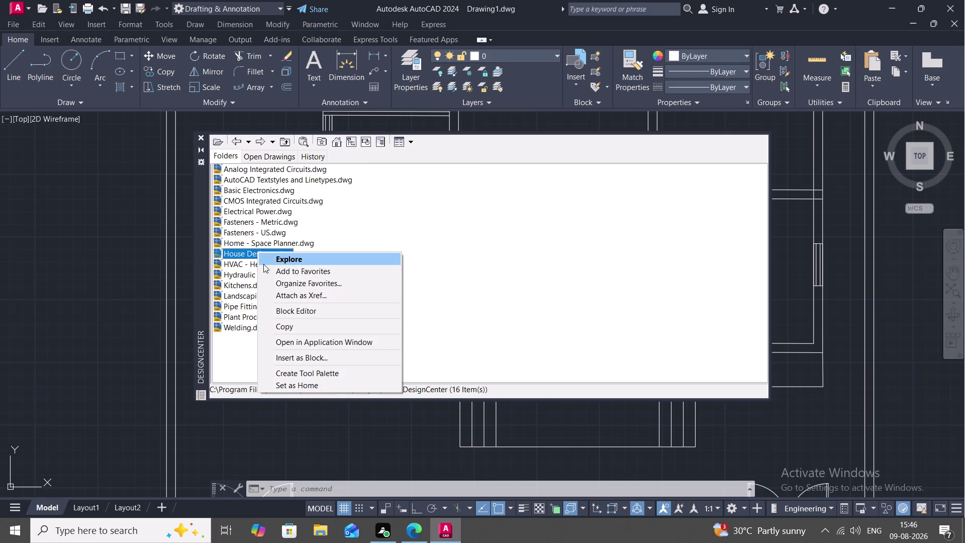
click(279, 256)
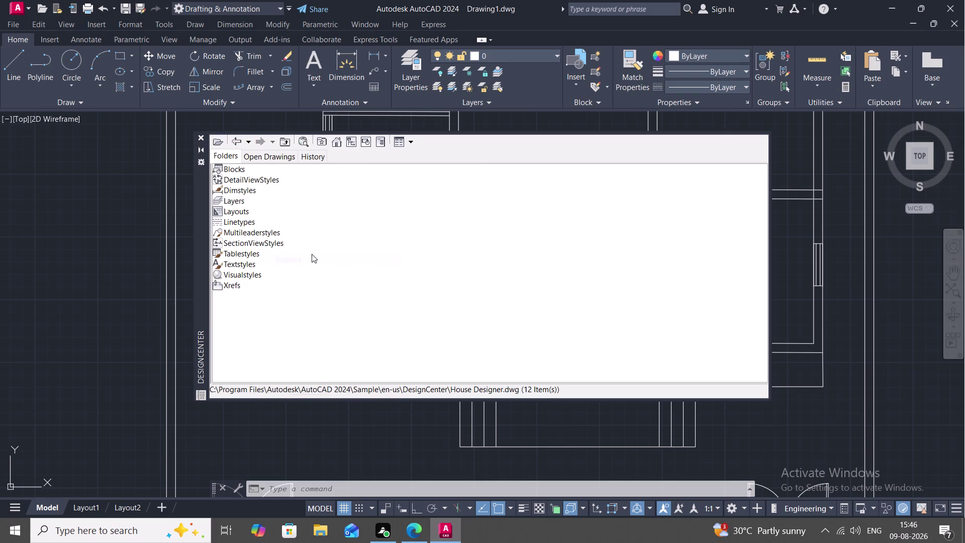
right_click(236, 170)
click(248, 173)
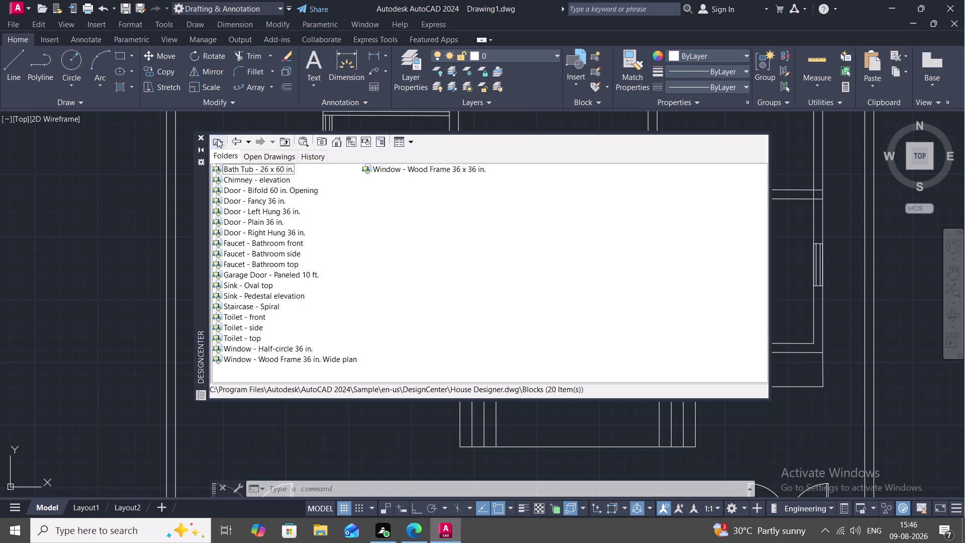
click(235, 140)
click(235, 140)
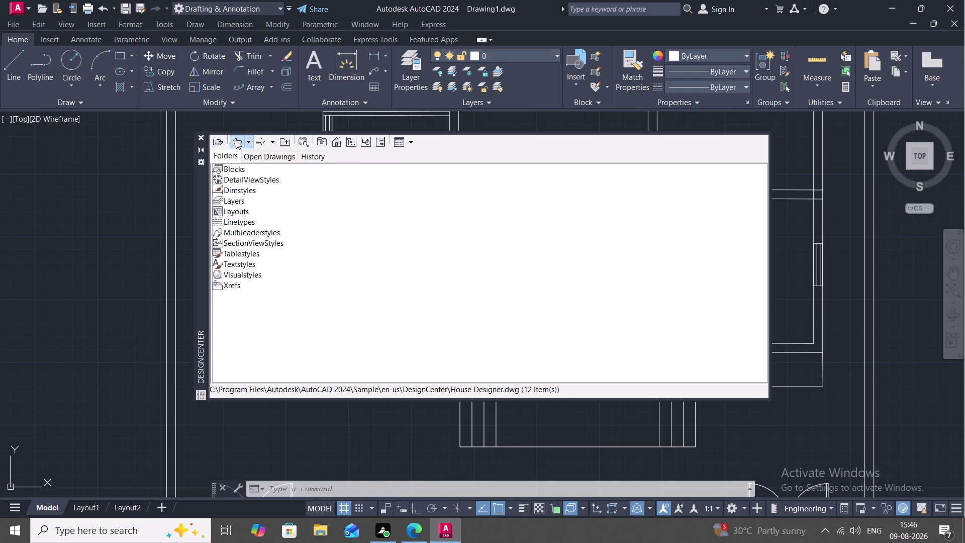
click(236, 140)
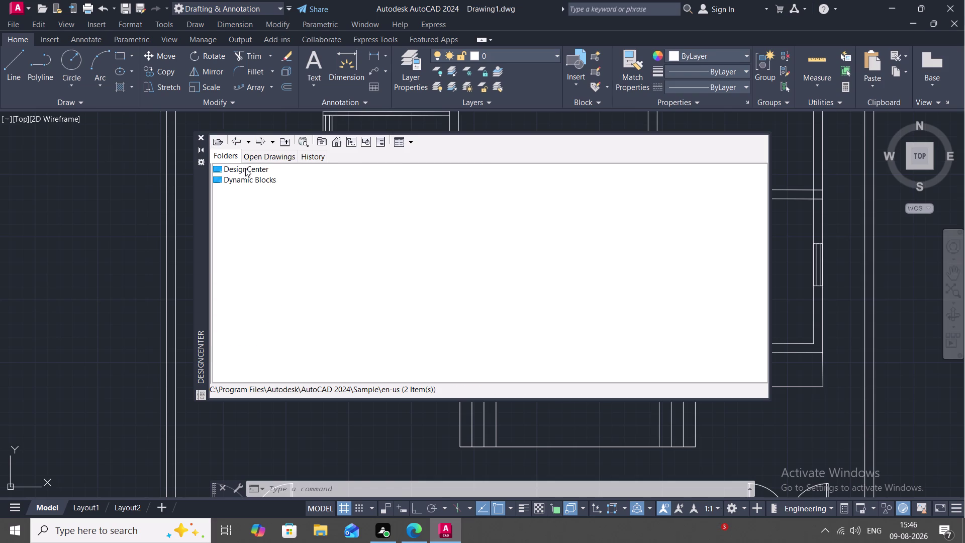
Peek into the DesignCenter folder, then explore the Dynamic Blocks folder.
right_click(246, 168)
click(253, 170)
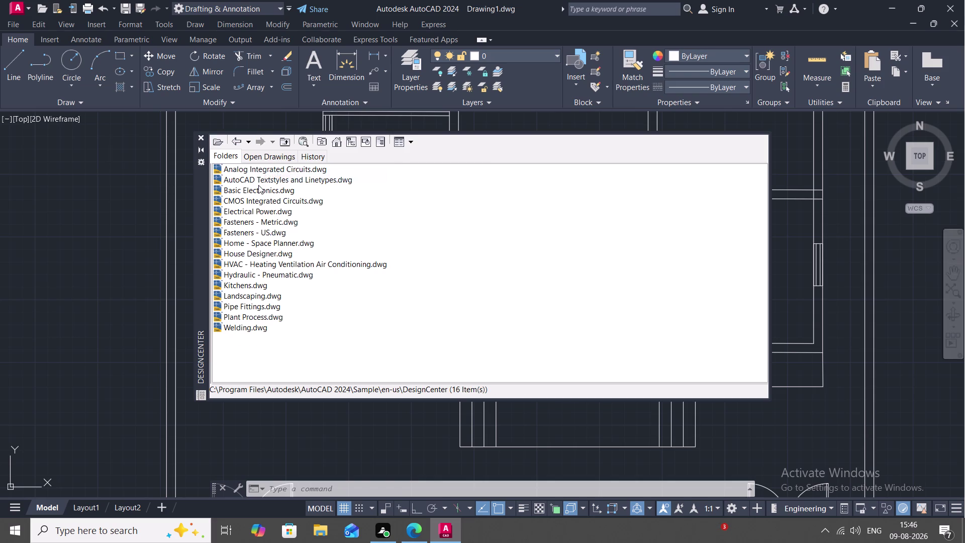
click(233, 138)
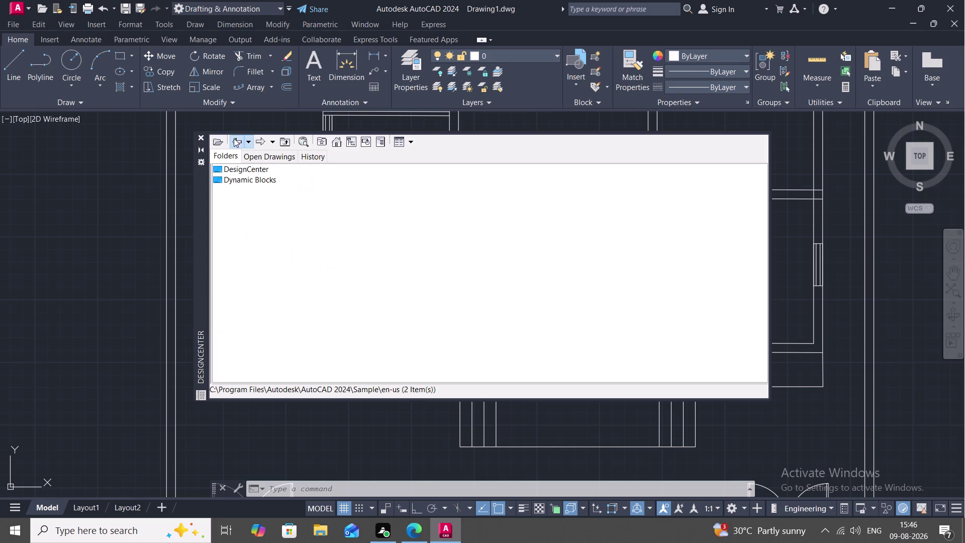
click(232, 182)
right_click(233, 181)
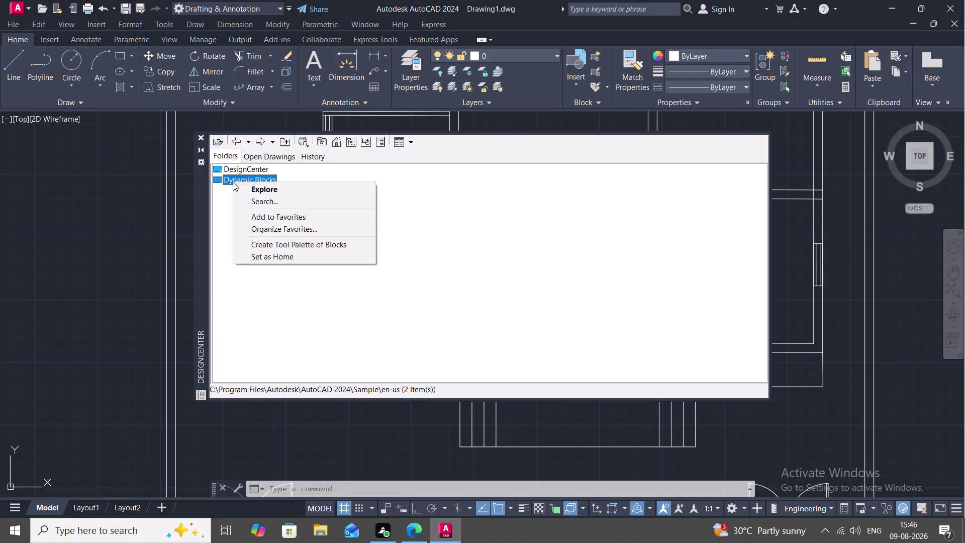
click(247, 190)
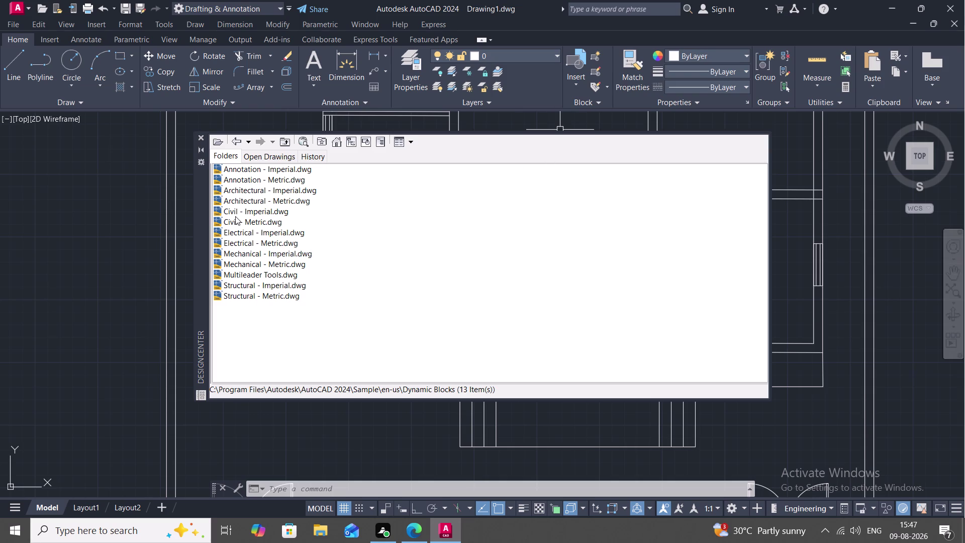
List the Architectural - Imperial.dwg blocks and choose Insert Block for Vehicles - Imperial.
right_click(239, 187)
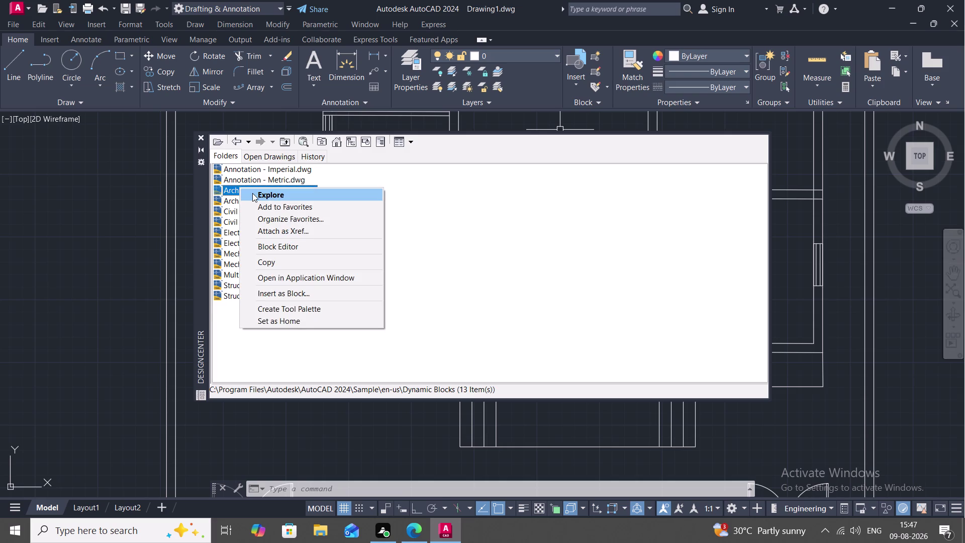
right_click(252, 193)
right_click(238, 166)
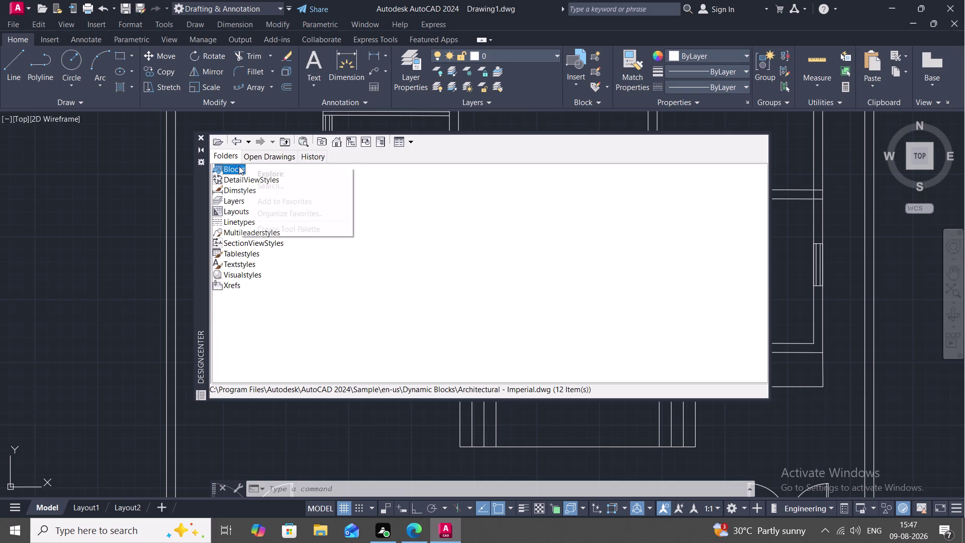
right_click(245, 174)
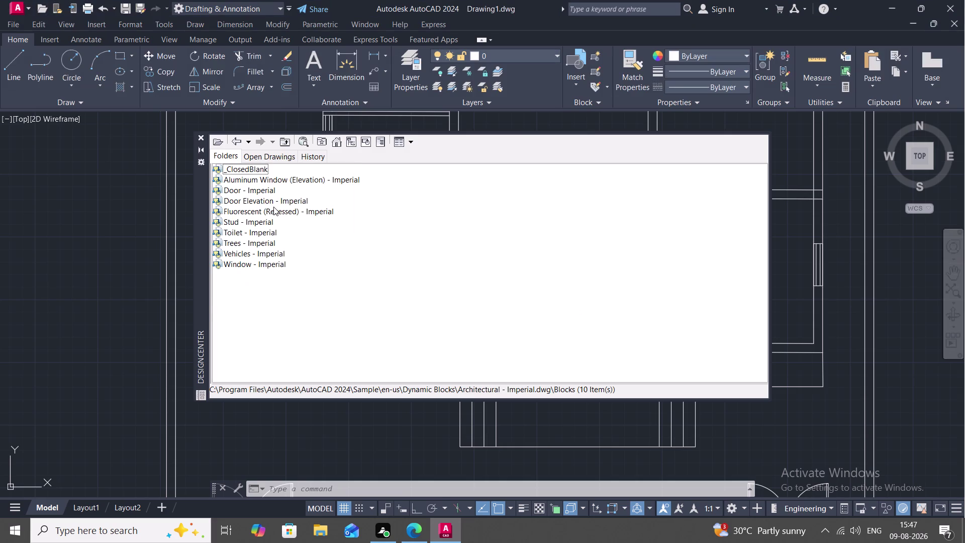
click(235, 251)
right_click(236, 251)
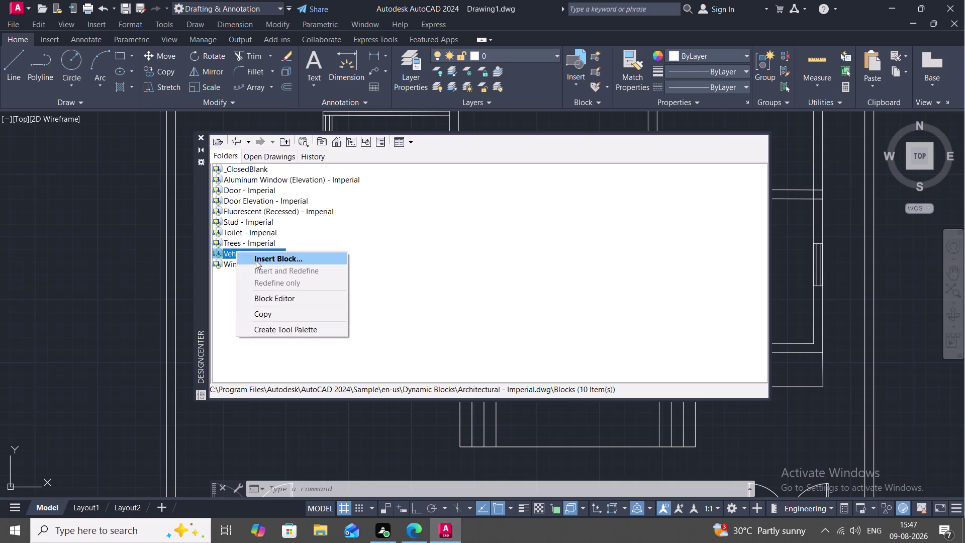
click(256, 260)
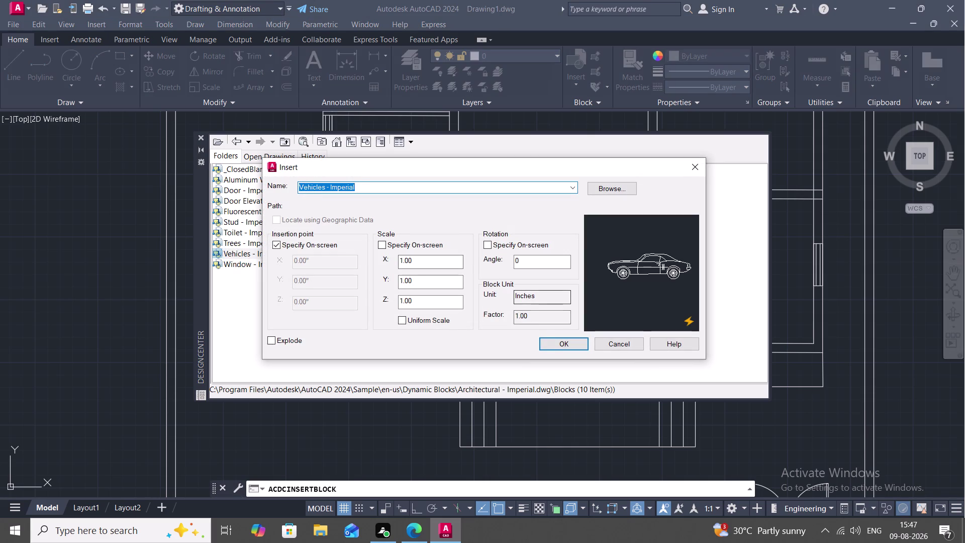
Insert the Vehicles - Imperial car block to the left of the house plan.
click(548, 338)
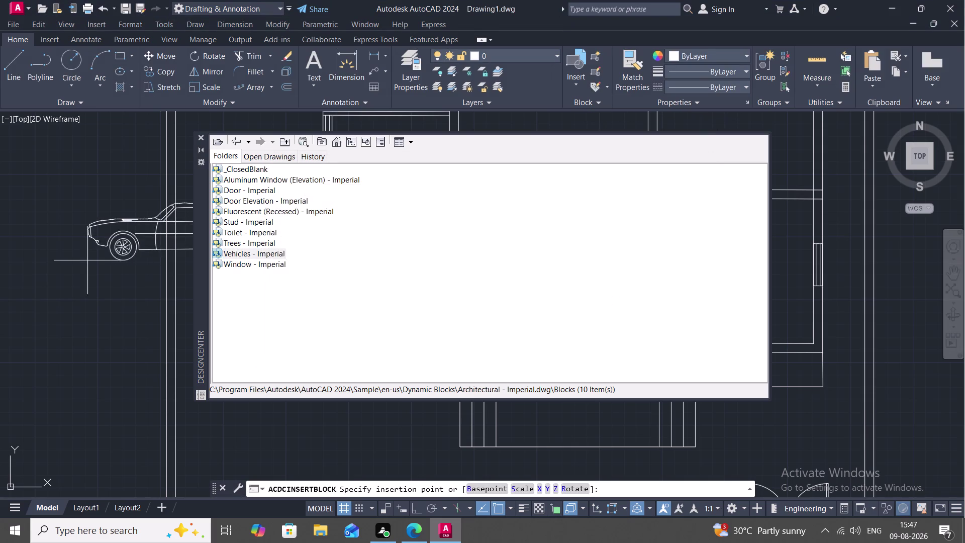
scroll(down, 3)
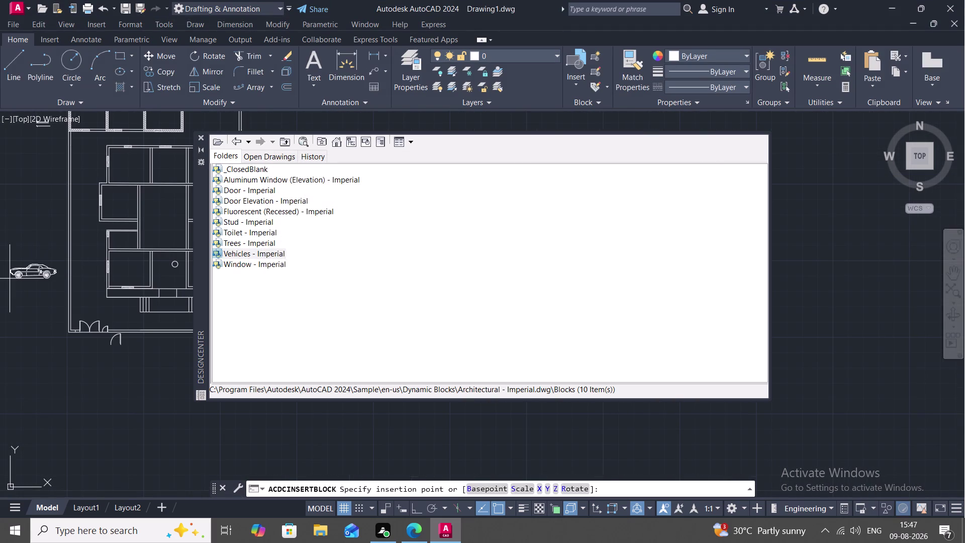
click(8, 279)
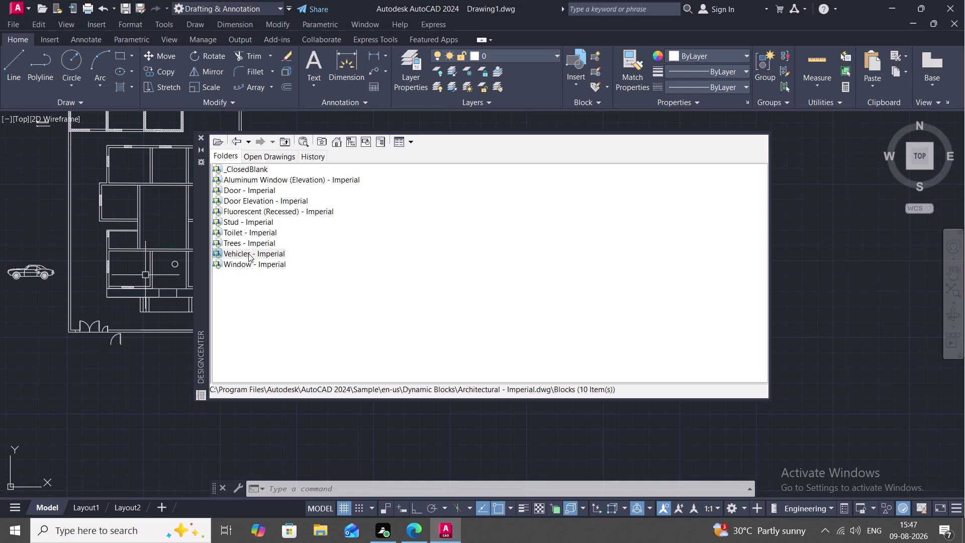
Browse the Architectural - Imperial block options, then go back to the Dynamic Blocks folder.
right_click(242, 261)
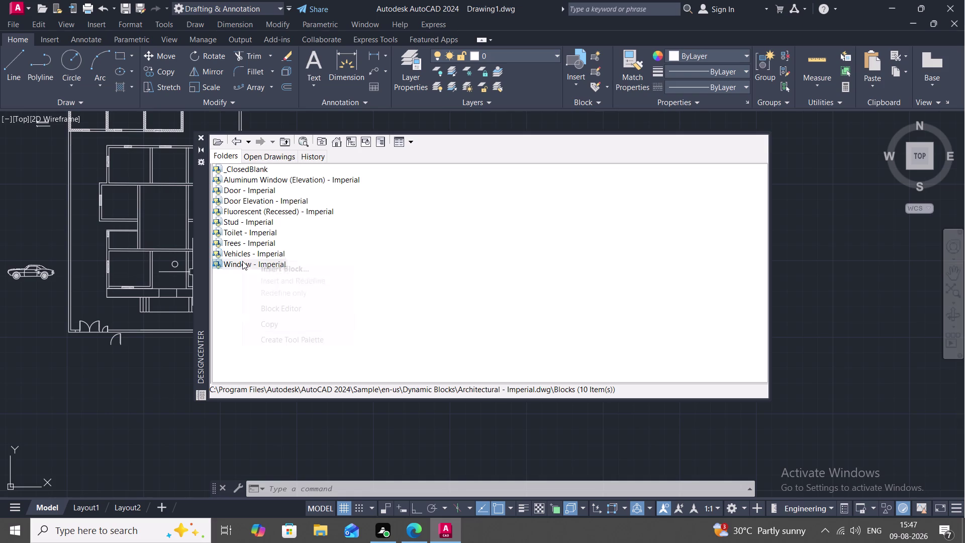
right_click(229, 232)
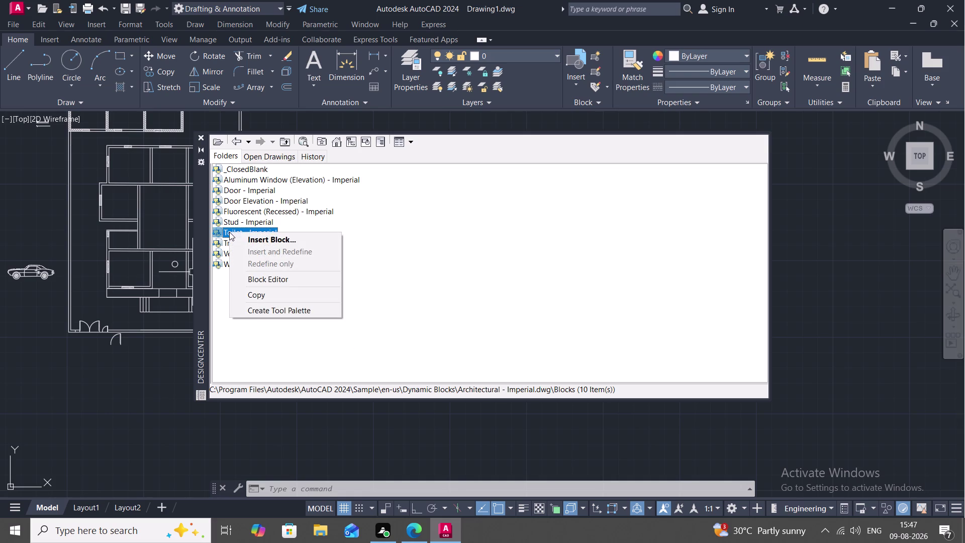
right_click(232, 221)
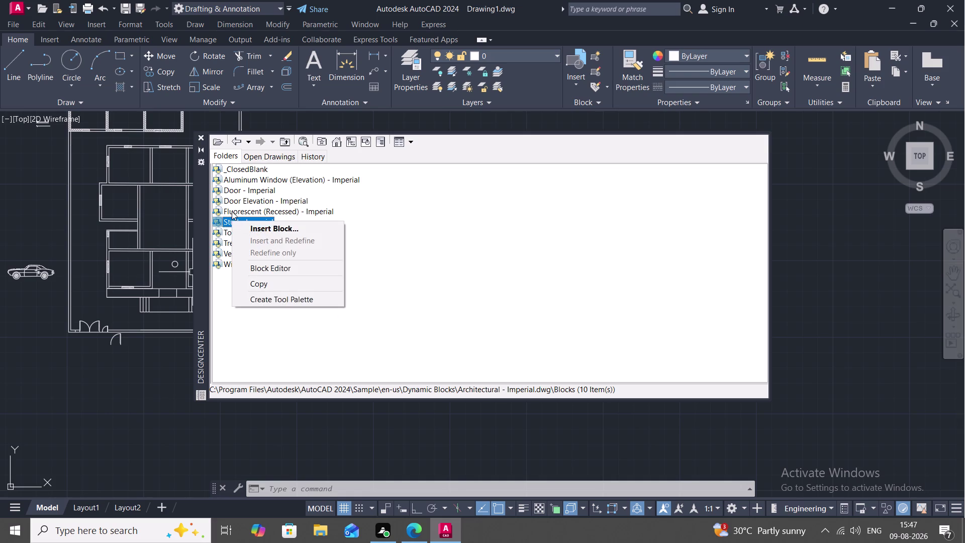
right_click(232, 211)
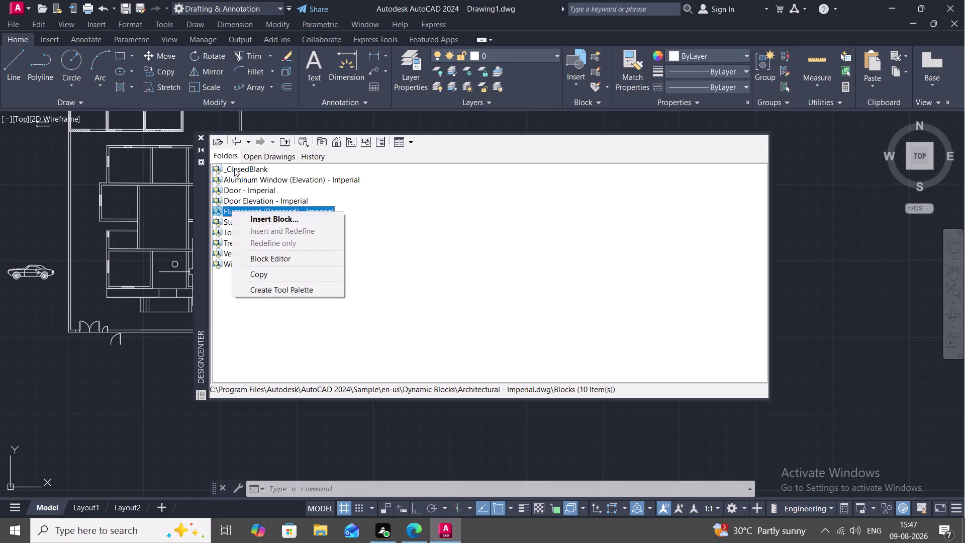
click(234, 139)
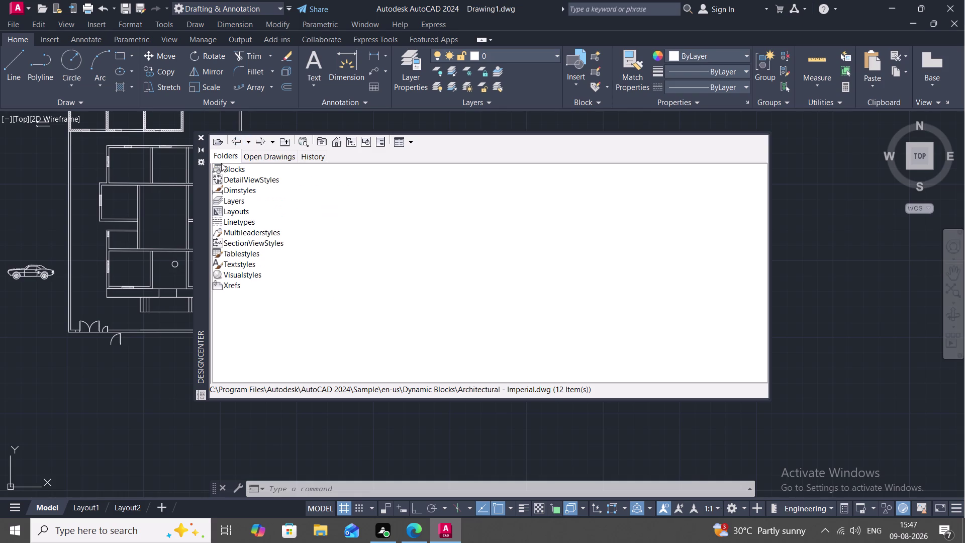
click(237, 136)
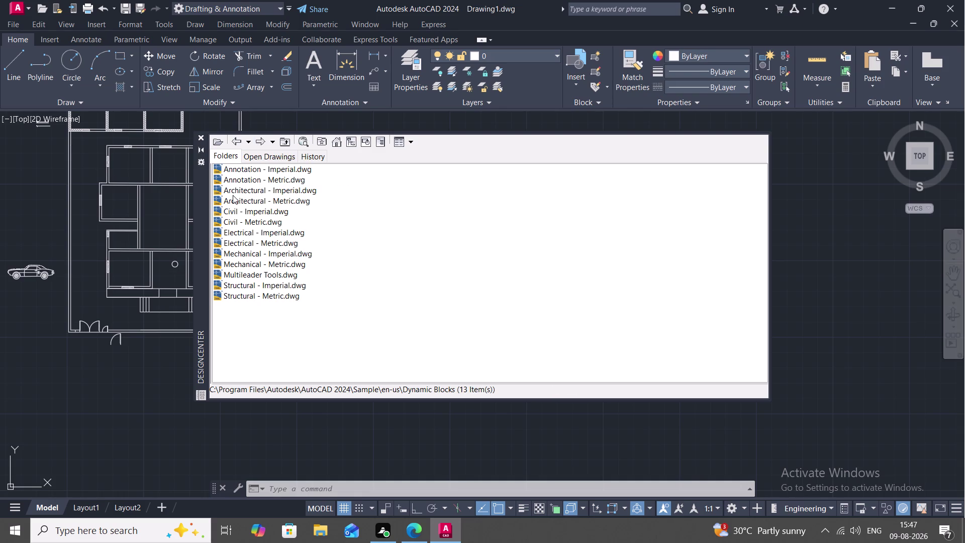
List the blocks of the Architectural - Metric drawing in DesignCenter.
right_click(234, 198)
click(245, 204)
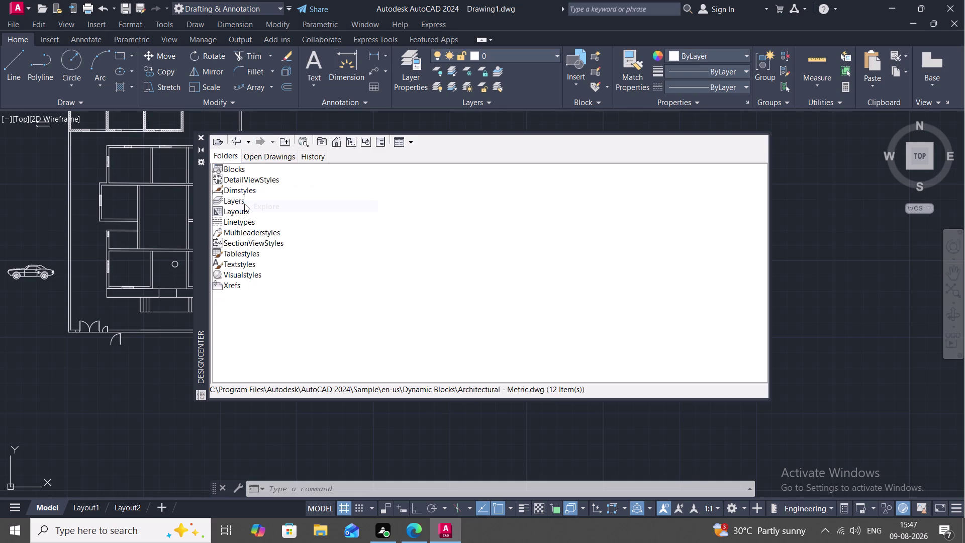
right_click(234, 165)
click(240, 168)
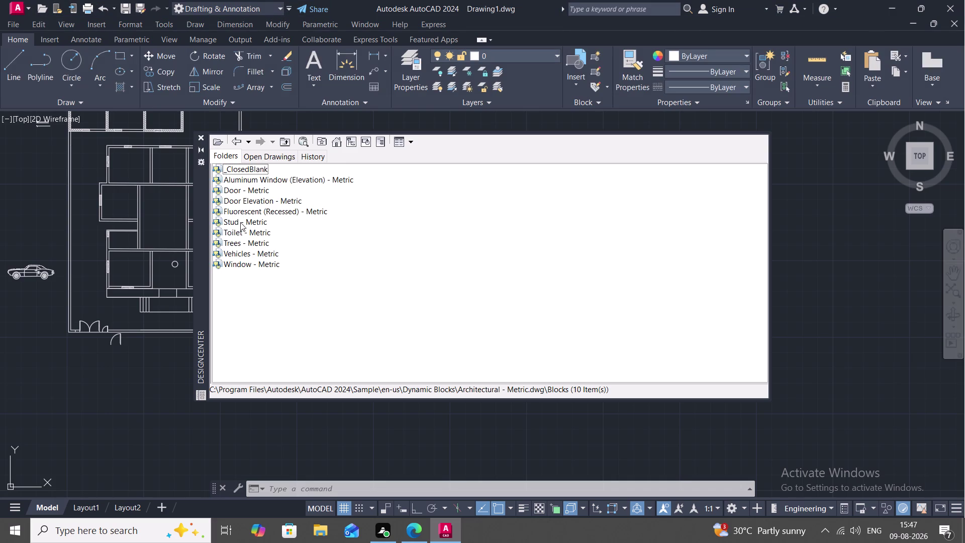
Close DesignCenter, check the command history, cancel the command, and reopen DesignCenter with Ctrl+2.
click(203, 138)
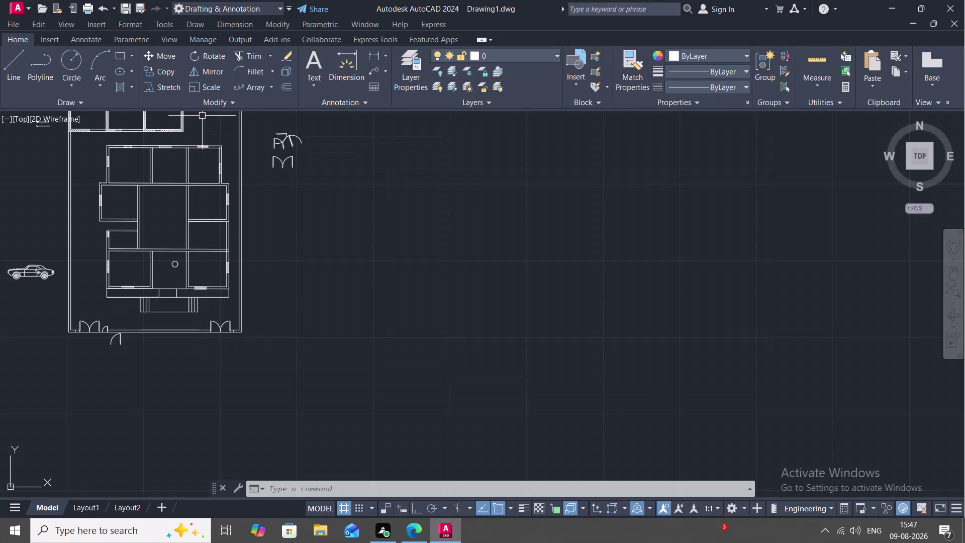
key(ctrl+F2)
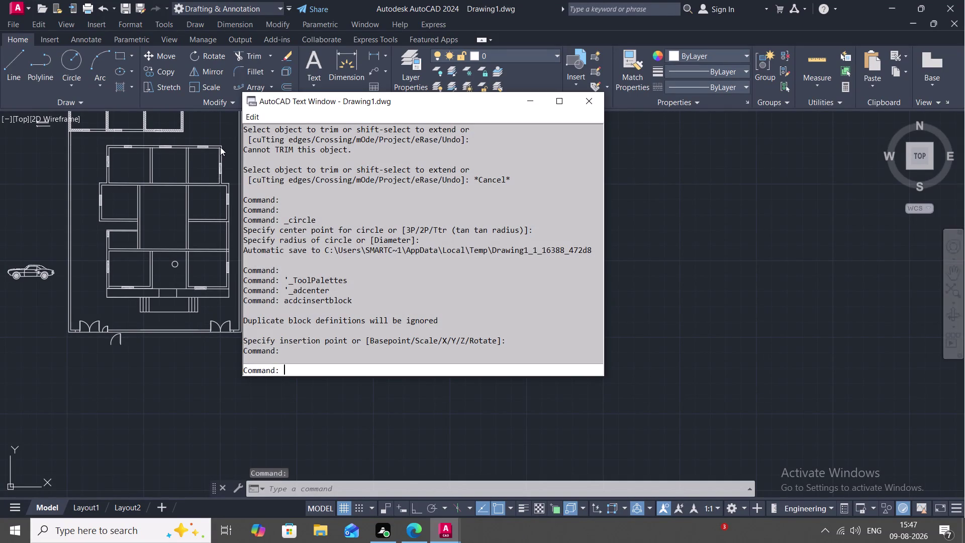
key(Escape)
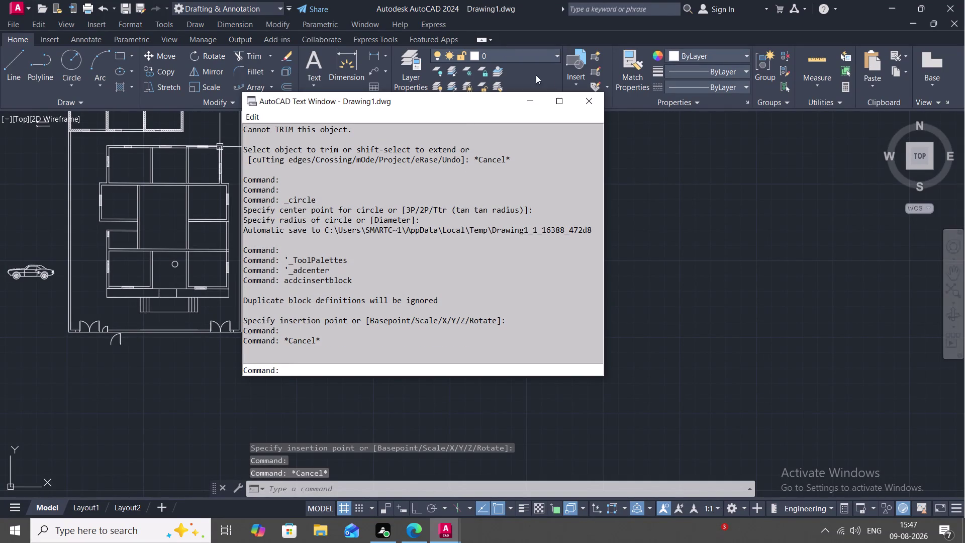
click(590, 99)
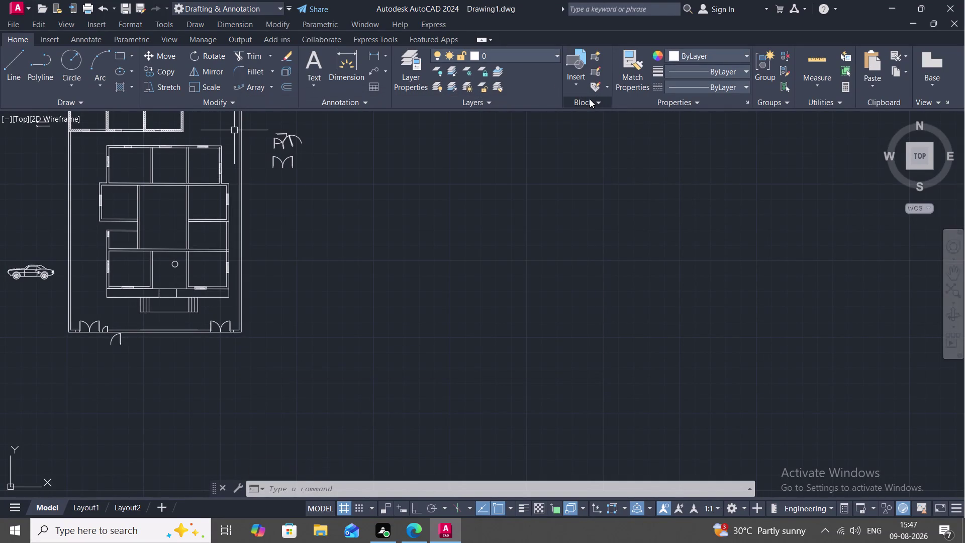
key(ctrl+2)
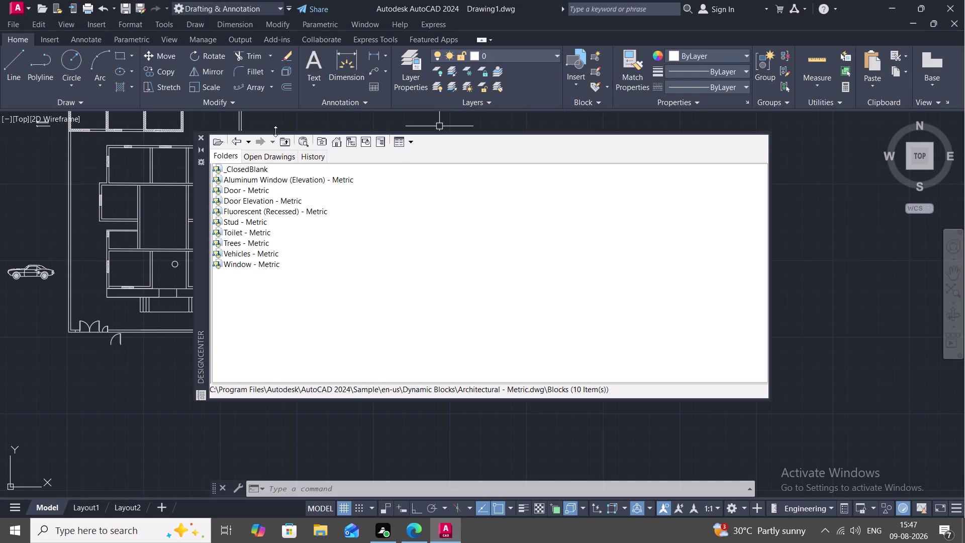
Navigate up to the Sample folder and back into en-us > Dynamic Blocks.
click(236, 135)
click(235, 136)
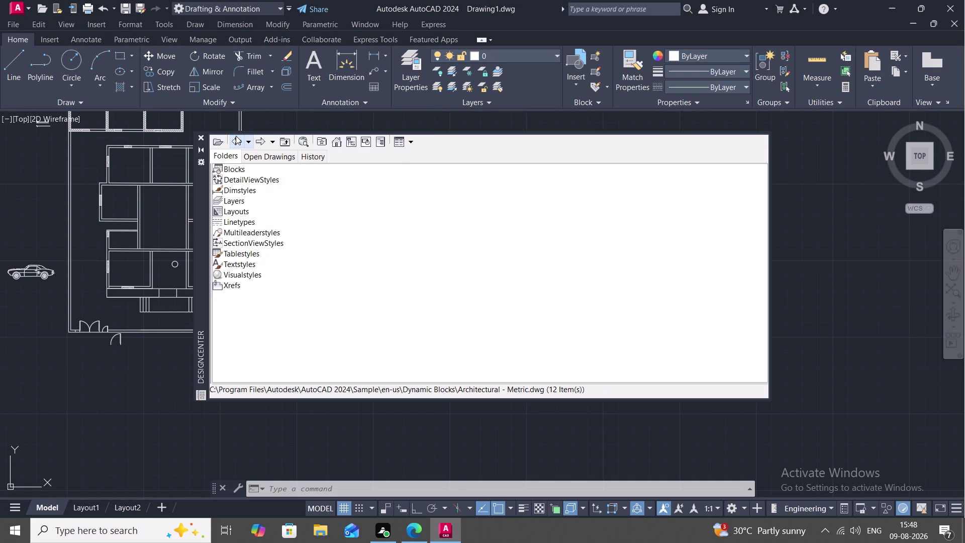
click(238, 141)
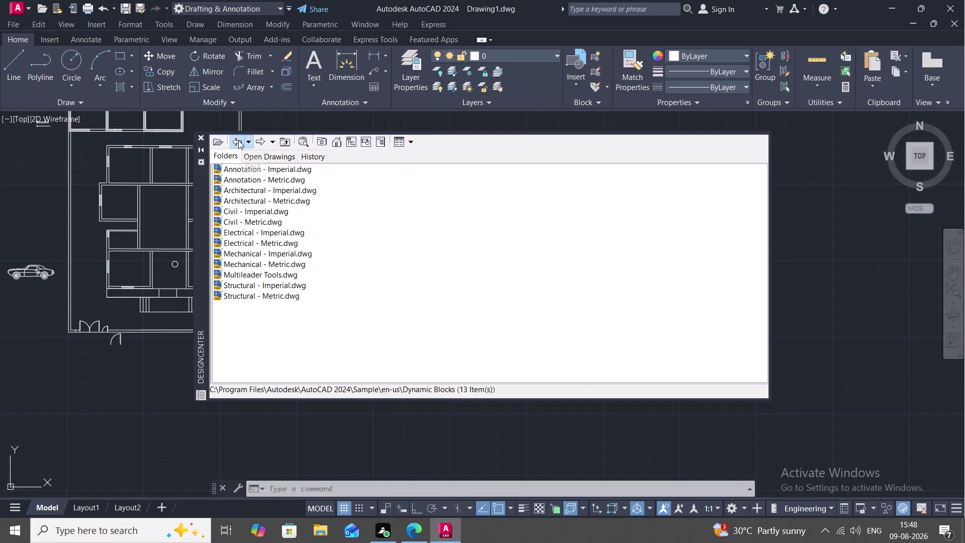
click(239, 140)
click(238, 140)
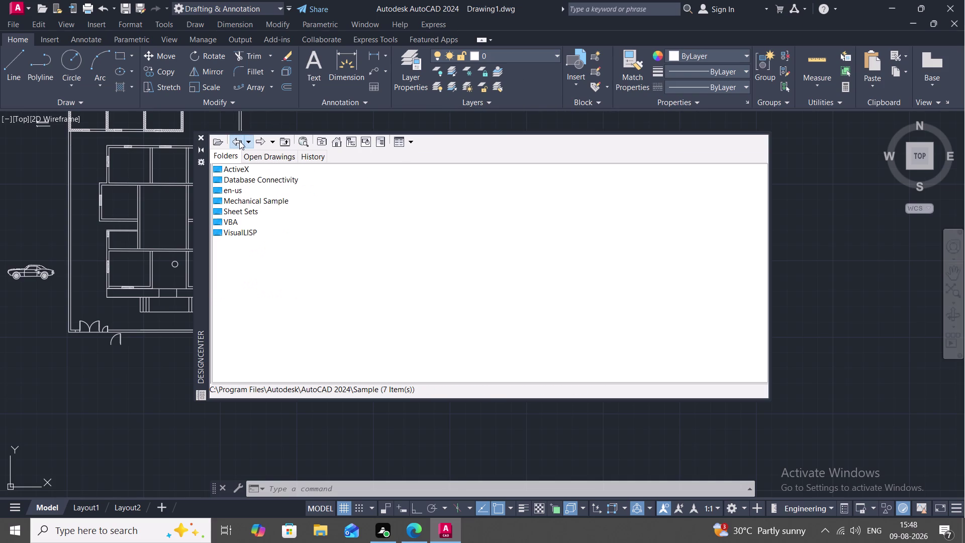
right_click(234, 190)
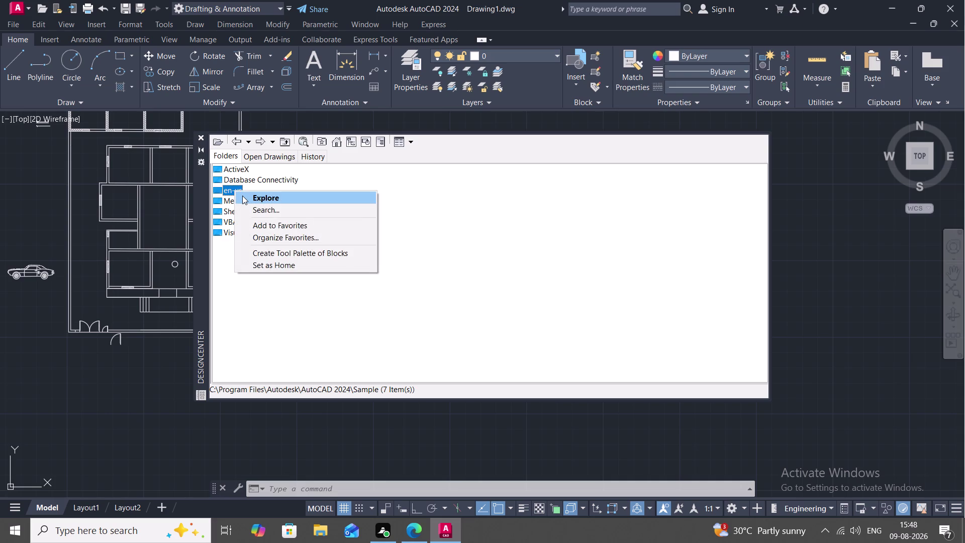
right_click(243, 195)
right_click(243, 181)
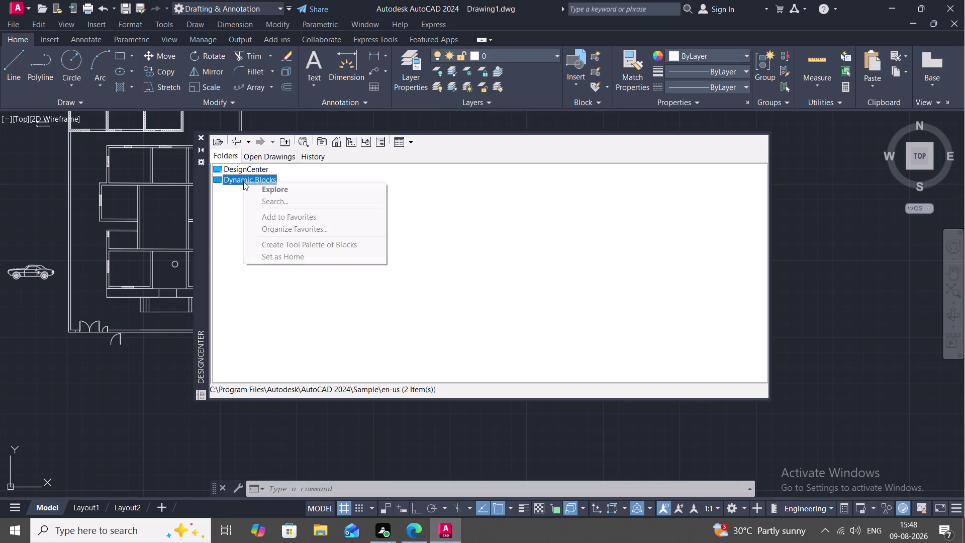
right_click(253, 187)
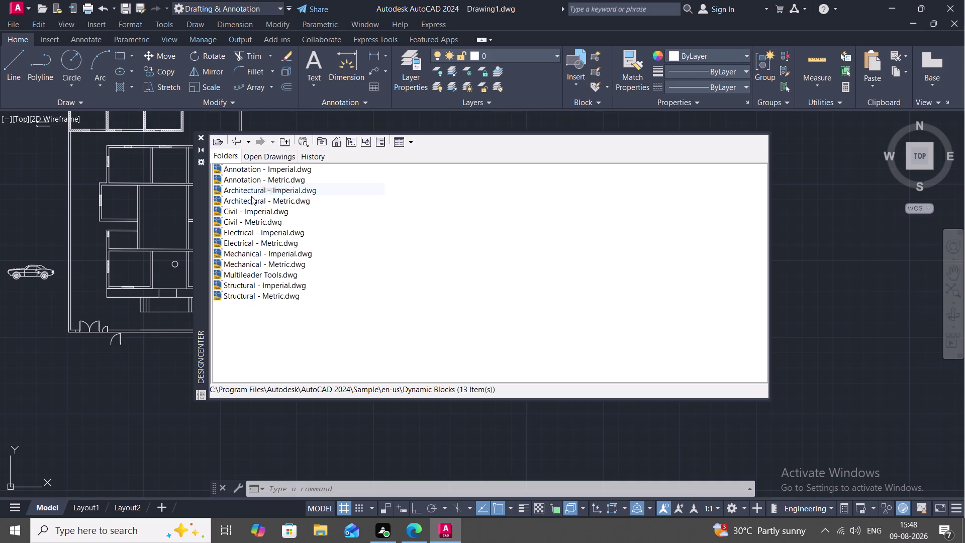
Show the blocks in the Civil - Imperial sample drawing.
right_click(251, 210)
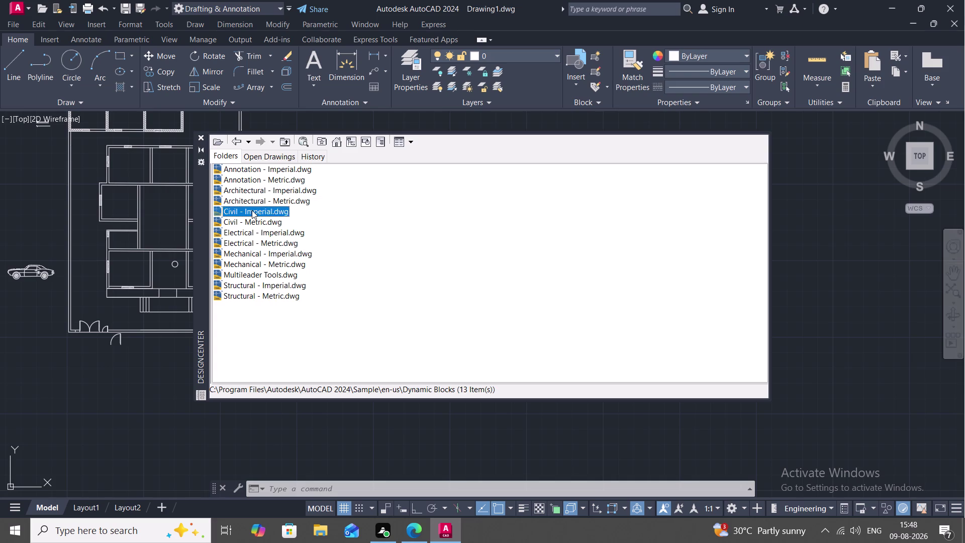
click(253, 212)
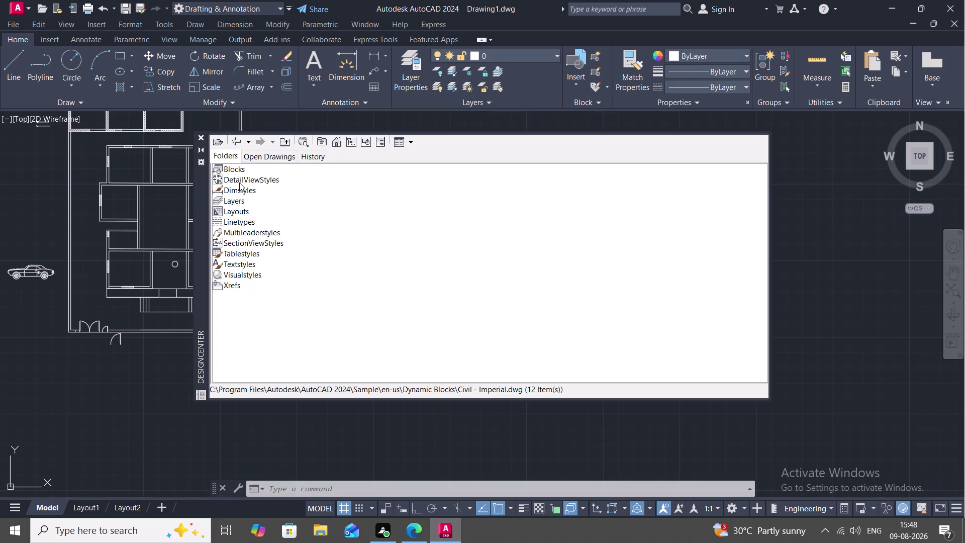
right_click(239, 167)
right_click(238, 166)
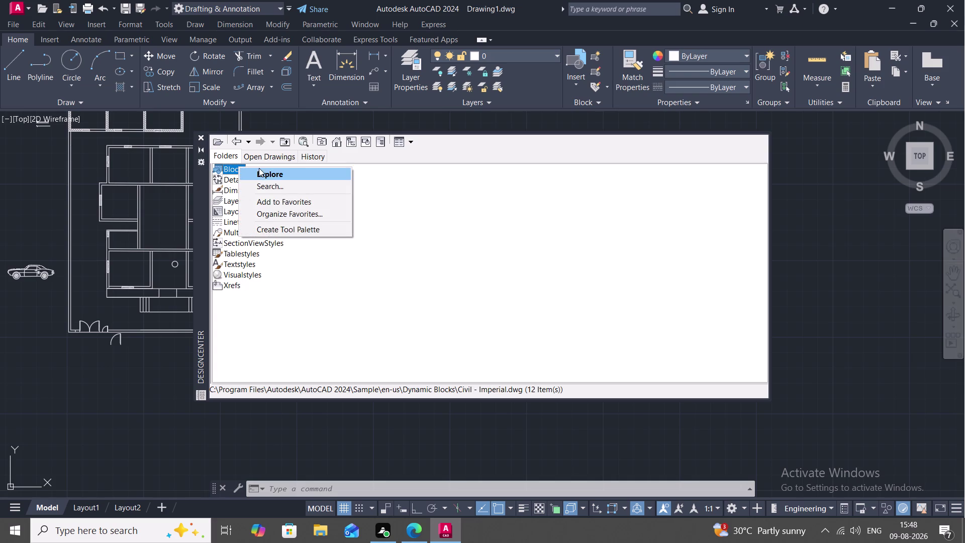
right_click(259, 168)
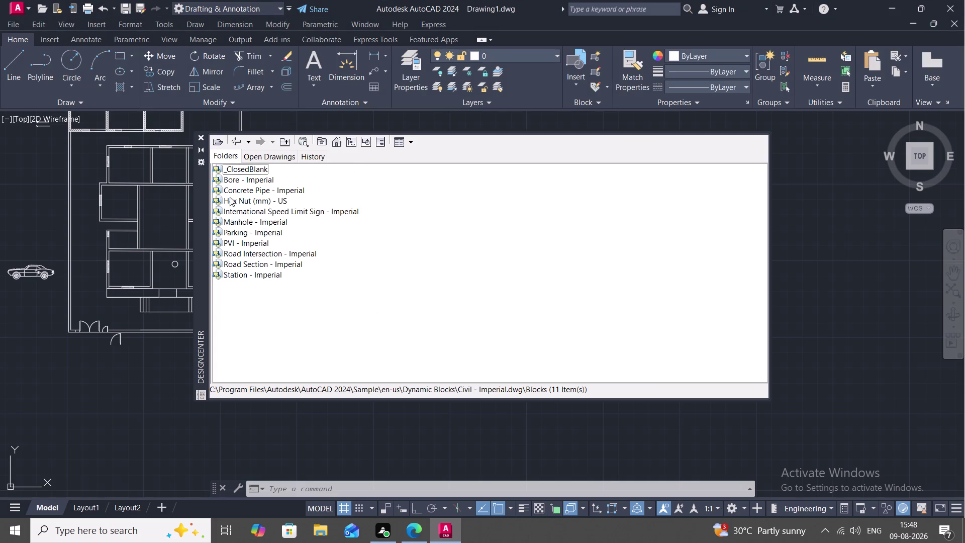
click(236, 137)
click(236, 137)
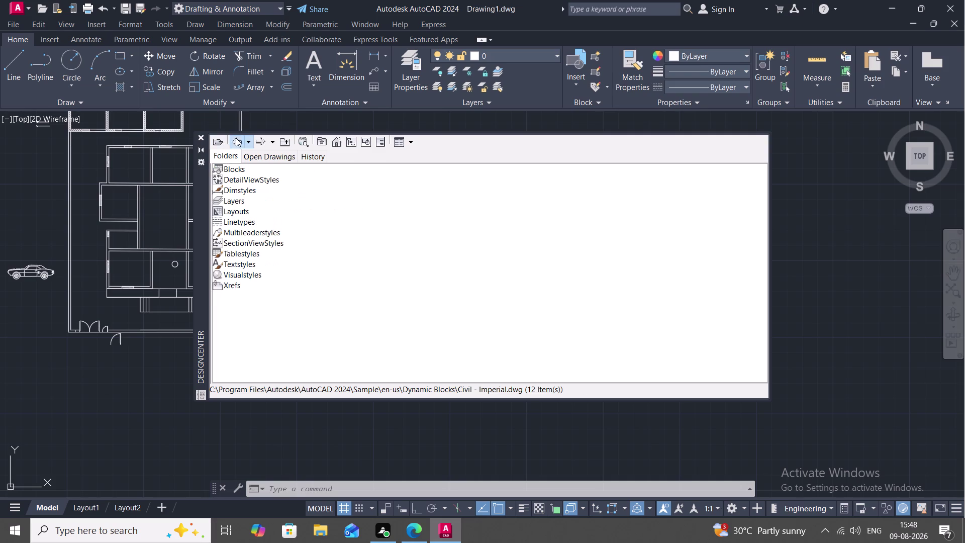
Show the Civil - Metric blocks, then return to the Dynamic Blocks sample drawings.
right_click(233, 217)
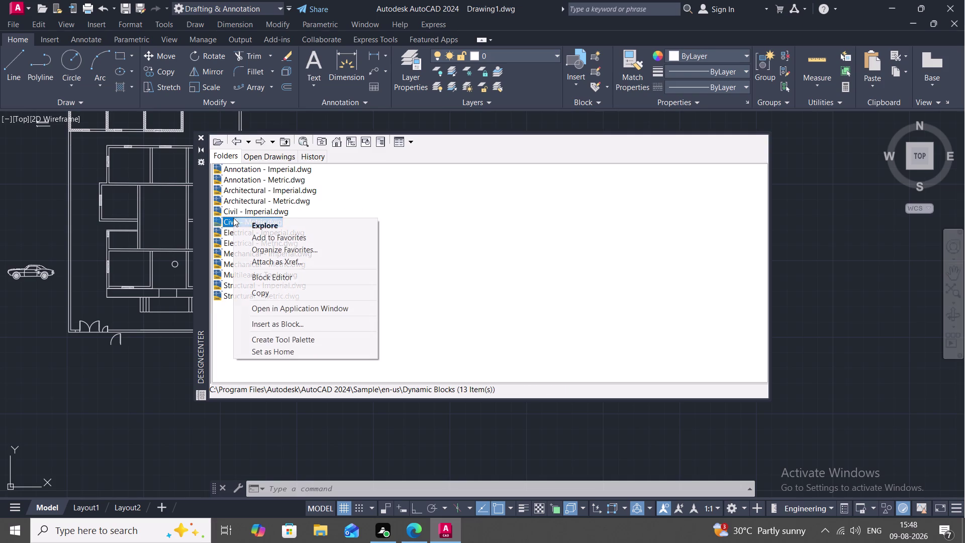
click(242, 224)
right_click(229, 166)
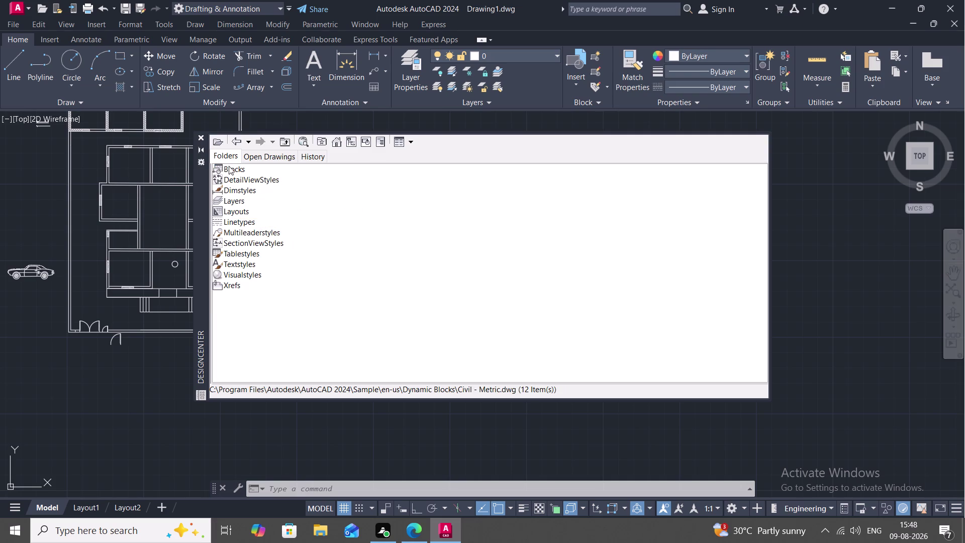
click(240, 172)
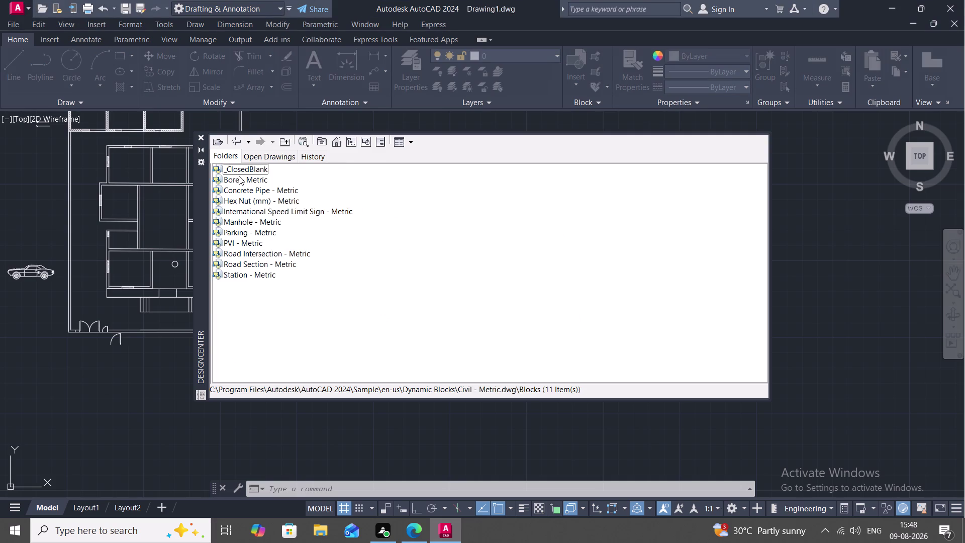
click(237, 134)
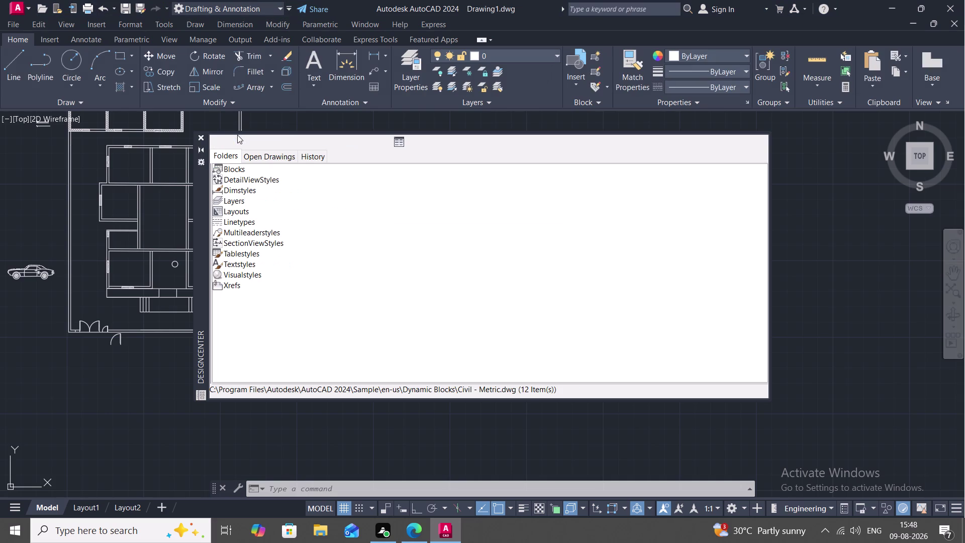
click(237, 135)
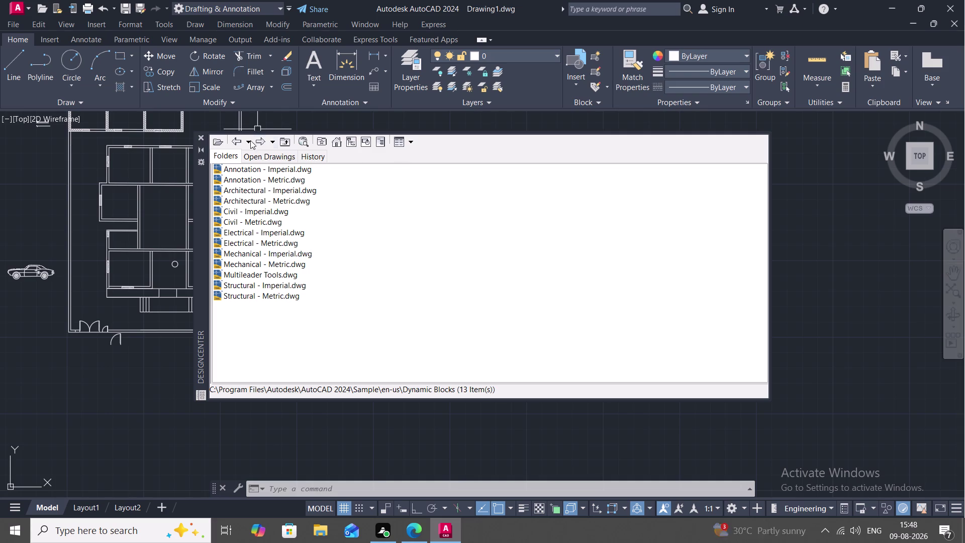
Navigate up to en-us and into the DesignCenter sample folder.
right_click(235, 136)
click(235, 137)
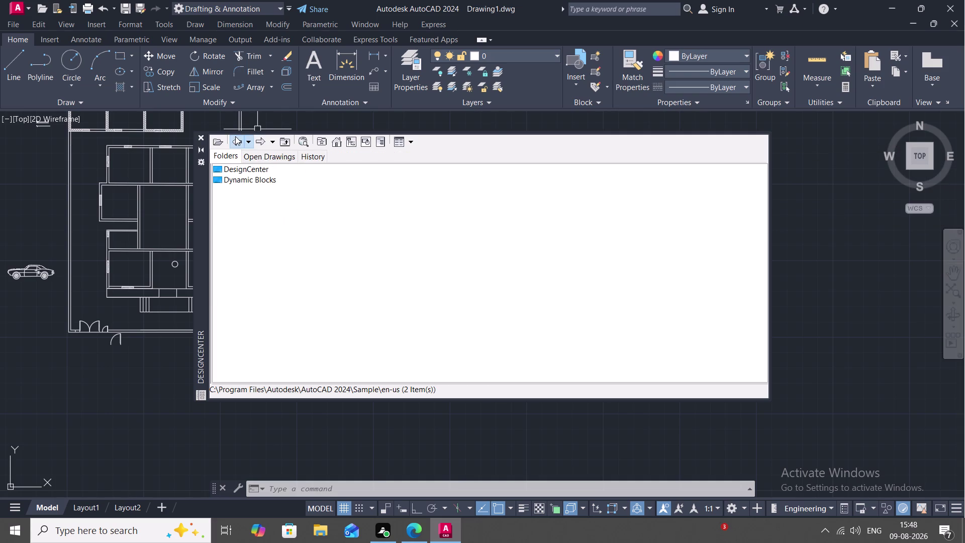
click(235, 136)
click(237, 189)
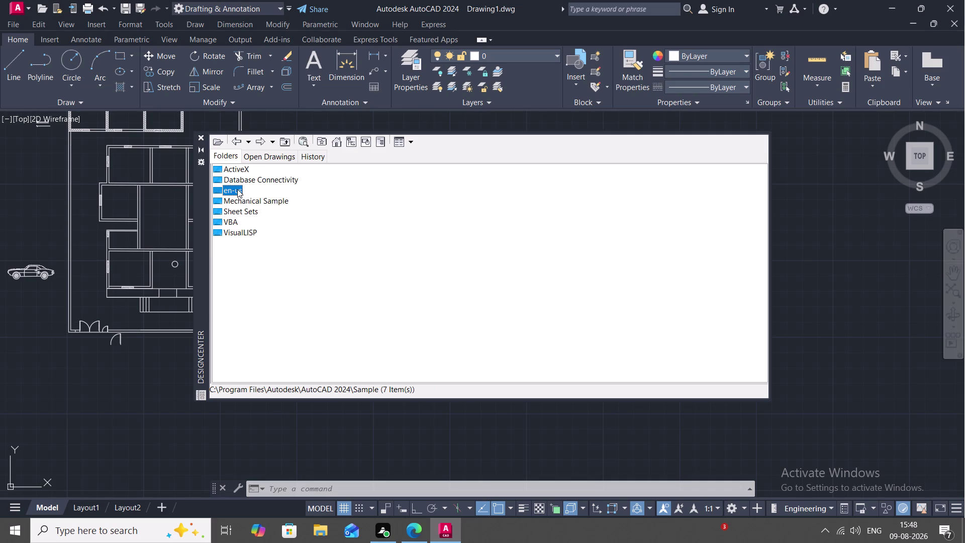
right_click(237, 189)
right_click(246, 192)
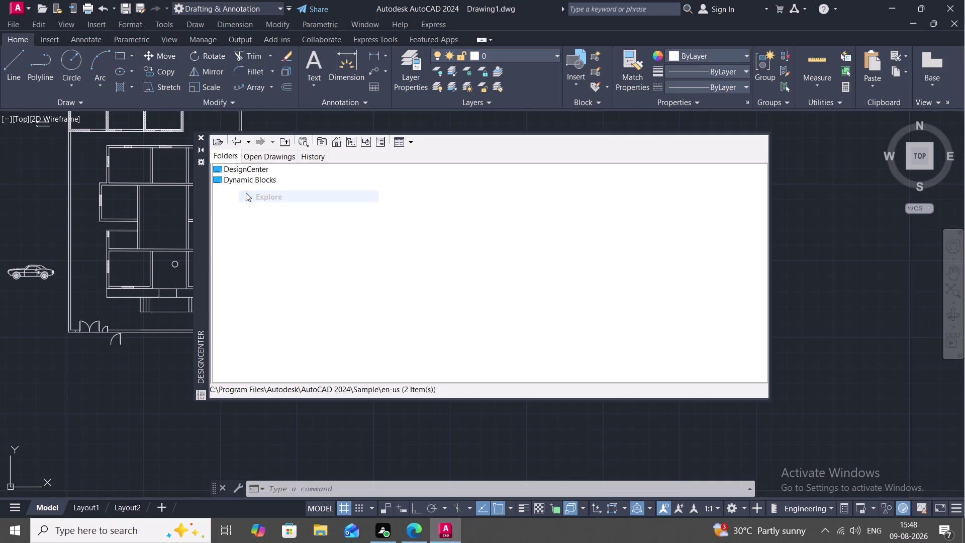
right_click(242, 169)
right_click(255, 176)
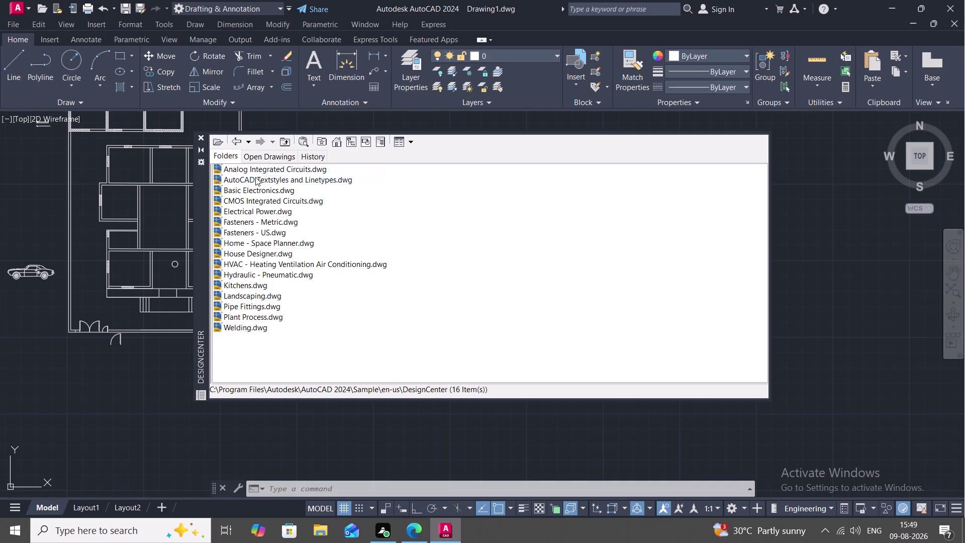
List the House Designer blocks, then return to the DesignCenter sample drawings.
right_click(252, 250)
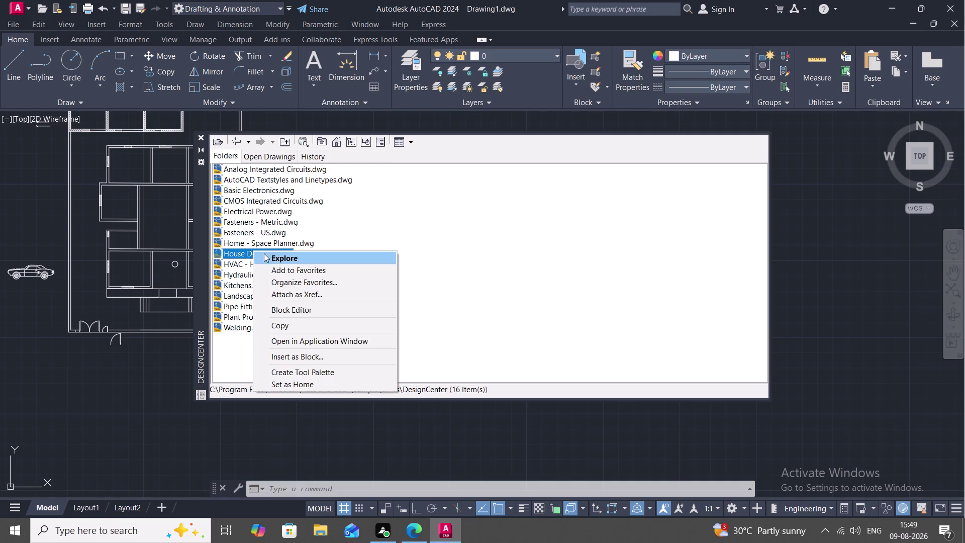
right_click(266, 254)
right_click(244, 165)
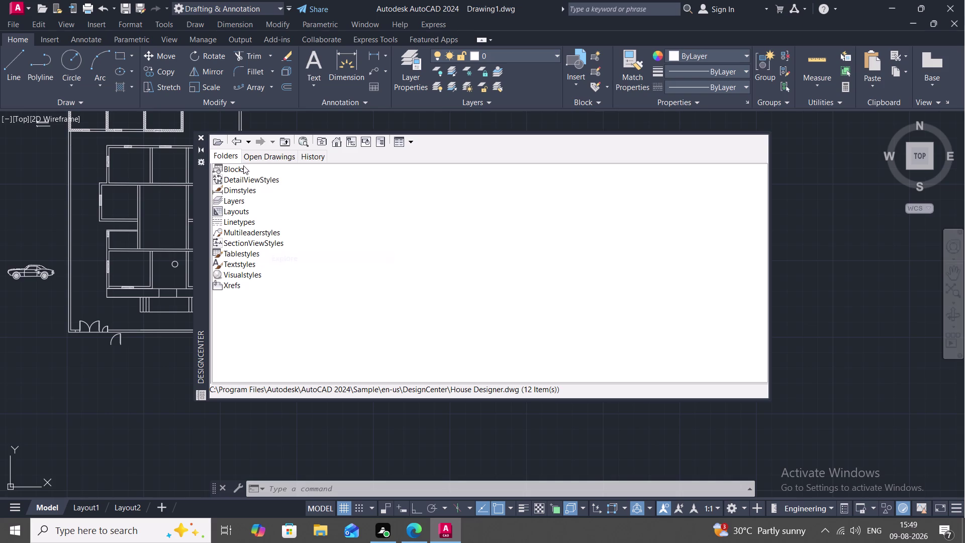
right_click(248, 169)
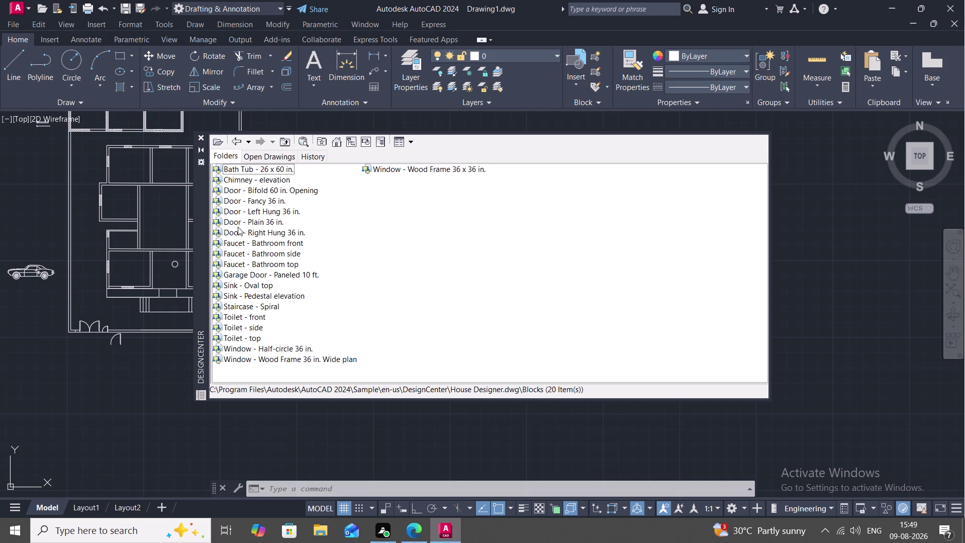
scroll(down, 3)
click(236, 137)
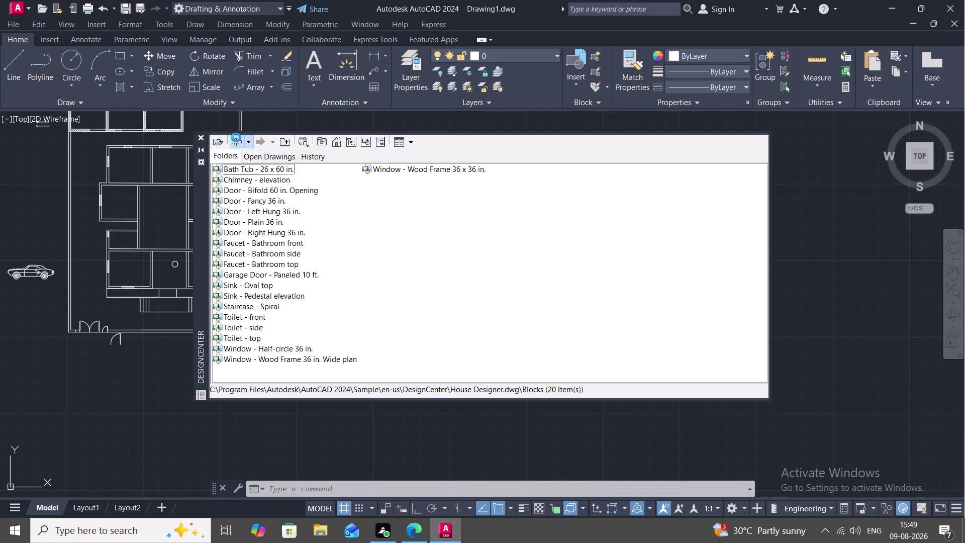
click(233, 143)
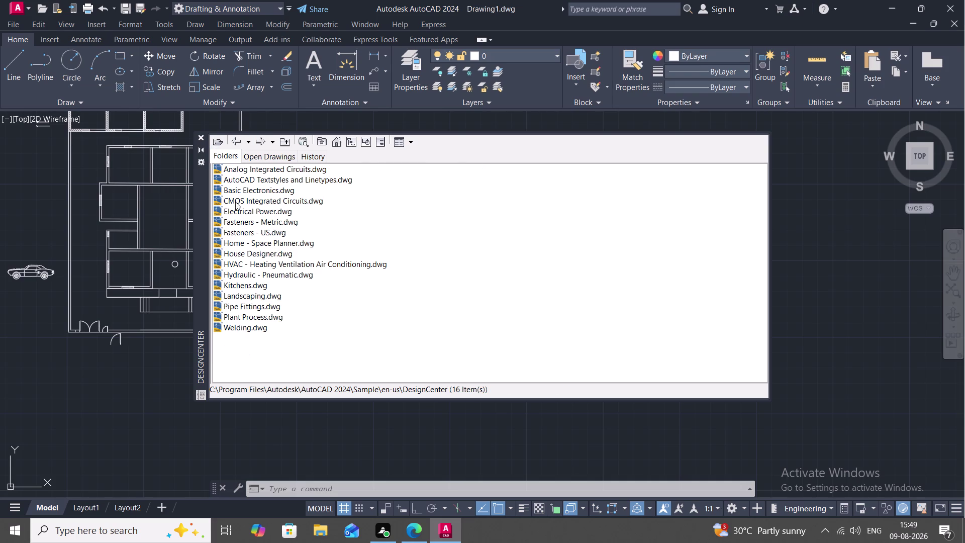
List the 20 furniture blocks in Home - Space Planner.dwg.
right_click(252, 239)
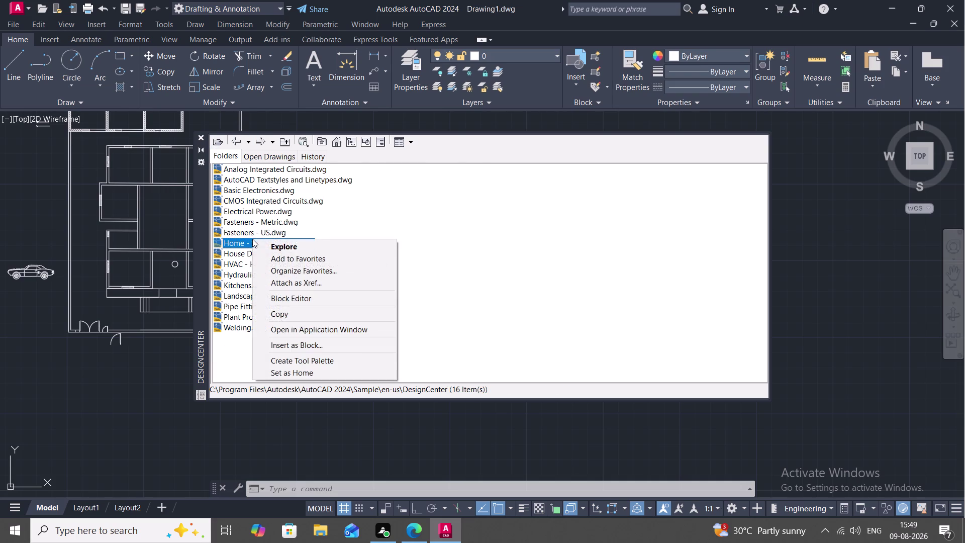
right_click(261, 243)
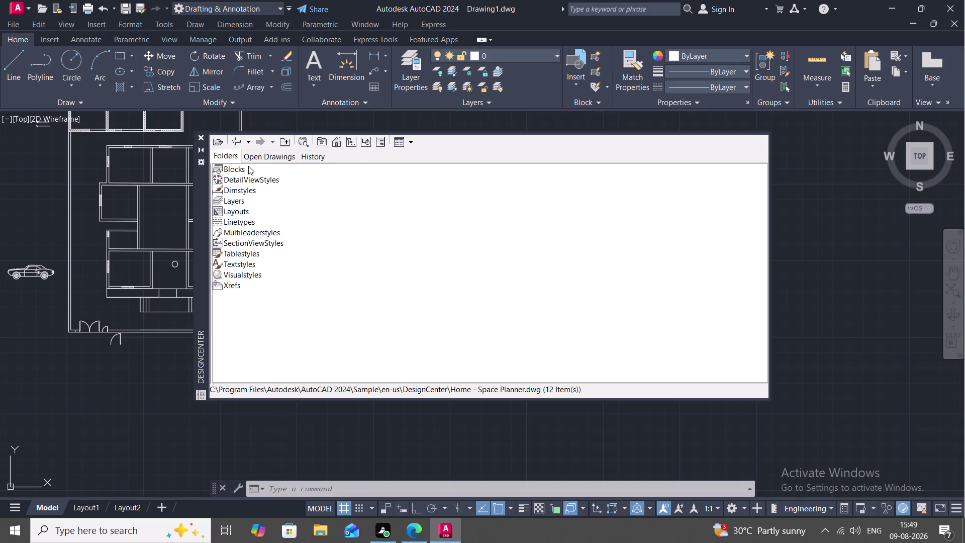
right_click(249, 166)
right_click(221, 168)
right_click(221, 168)
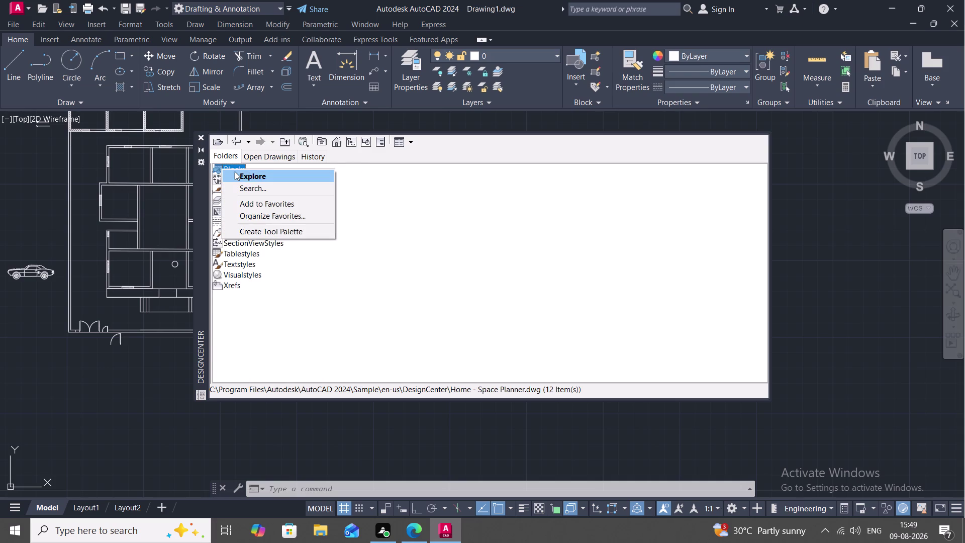
right_click(237, 172)
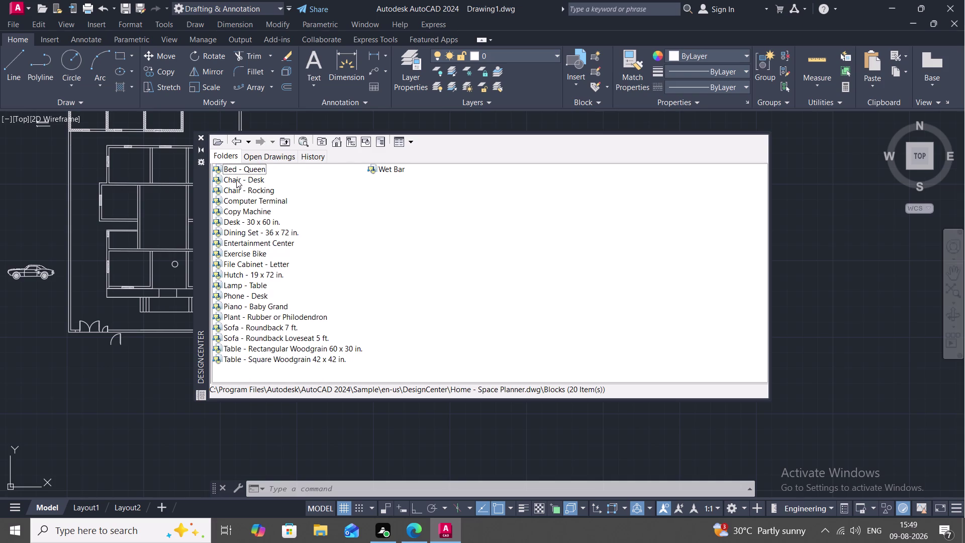
Insert the Chair - Desk block from the Space Planner library.
click(236, 180)
right_click(236, 179)
click(253, 179)
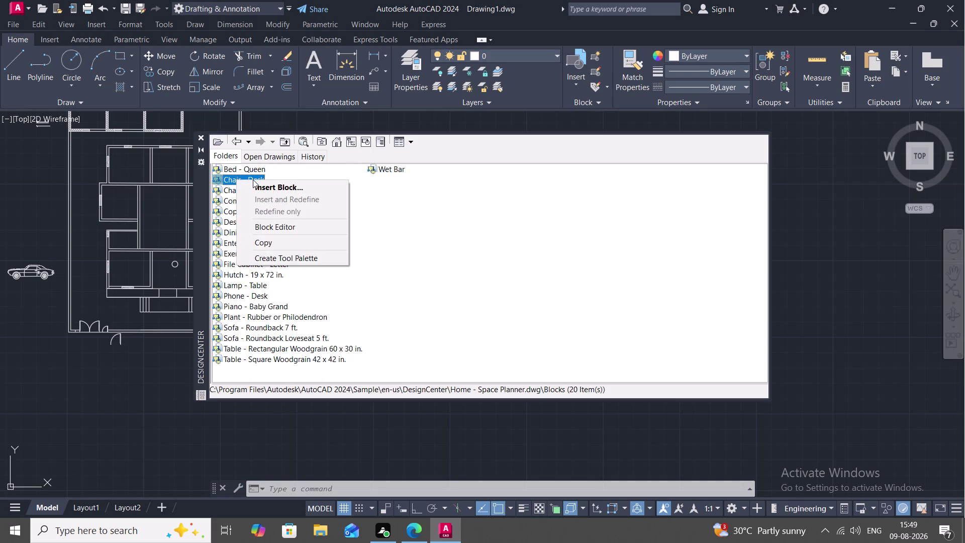
click(259, 184)
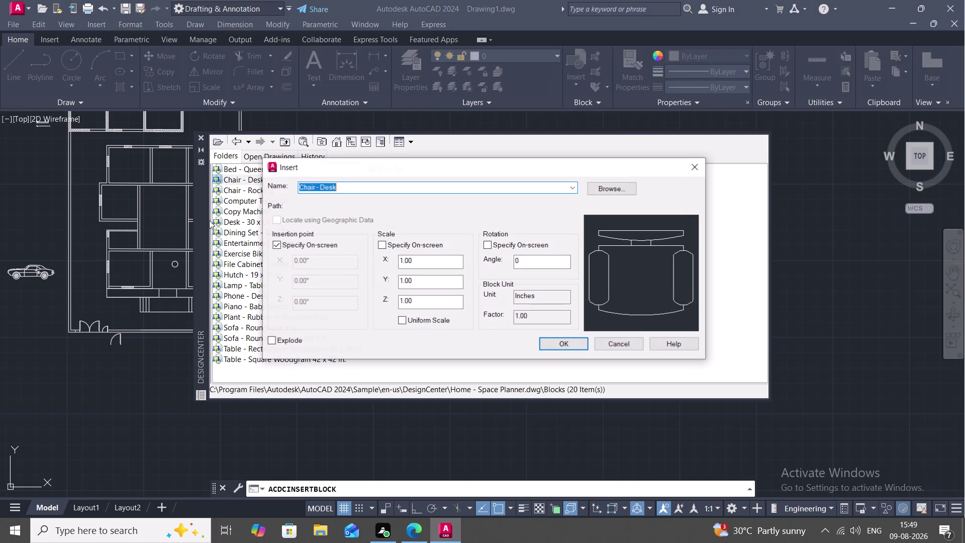
click(560, 337)
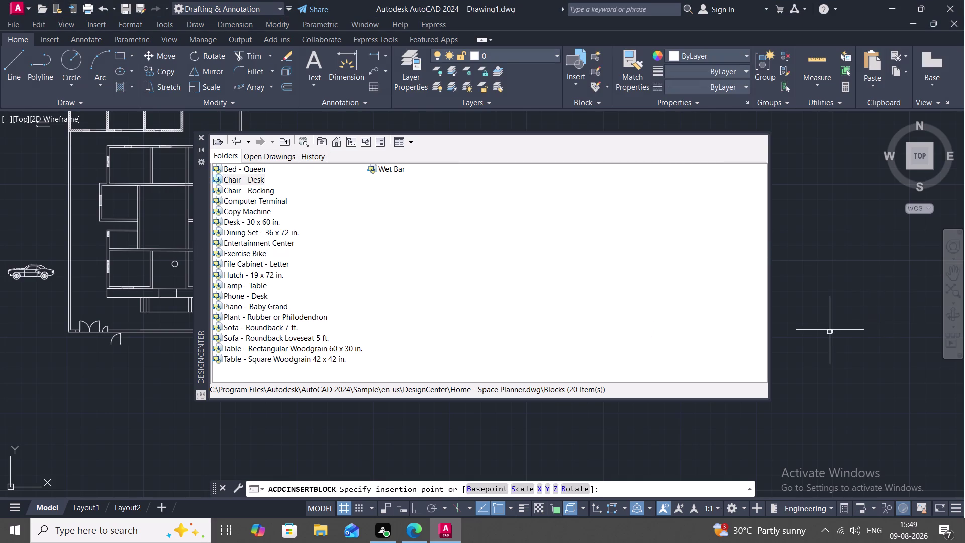
Place the Chair - Rocking block below the desk chair.
scroll(up, 3)
click(828, 322)
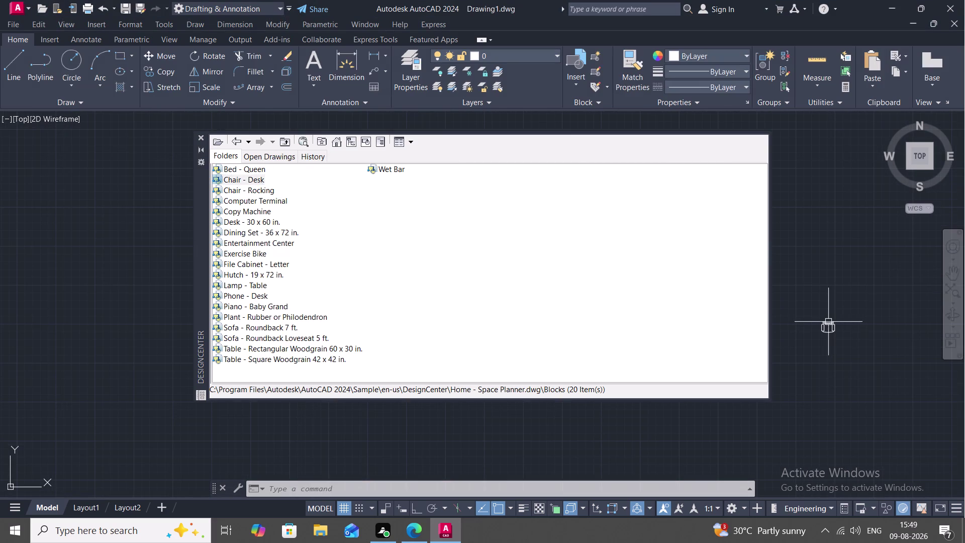
scroll(down, 3)
right_click(243, 186)
click(249, 191)
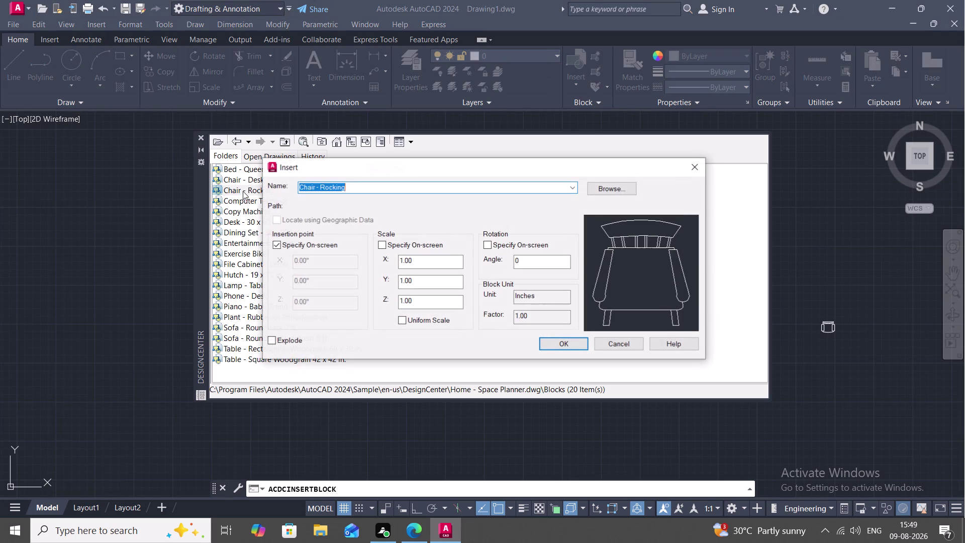
click(550, 339)
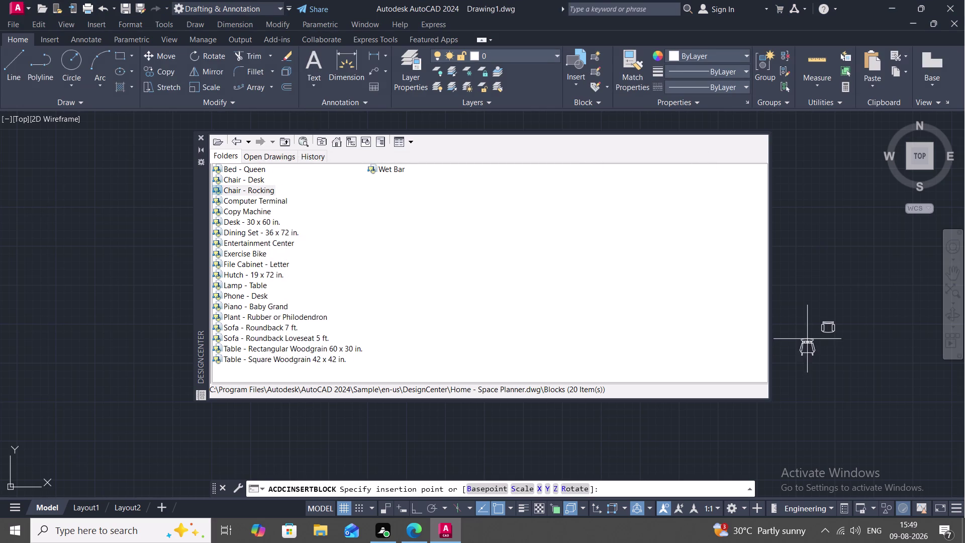
click(820, 340)
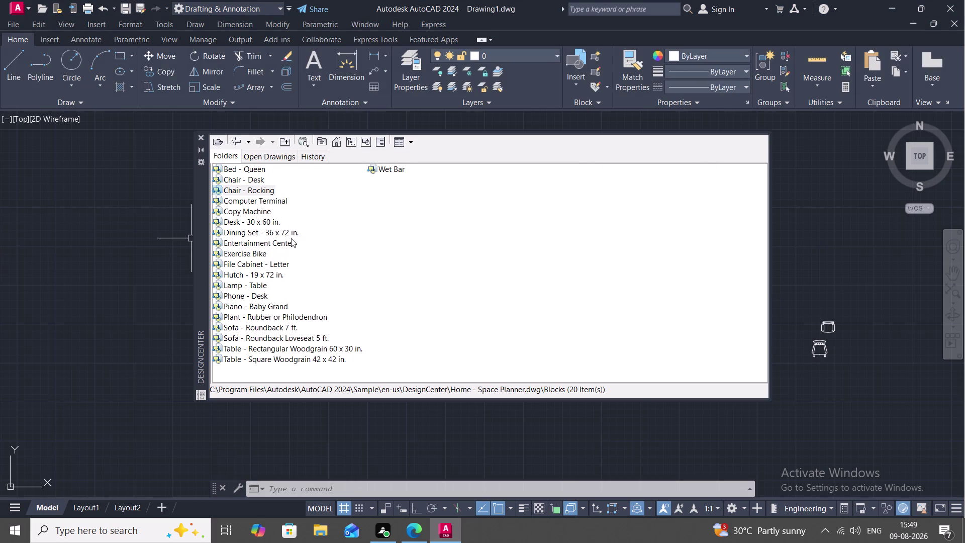
click(245, 243)
Insert the Entertainment Center block, accepting the Insert dialog settings.
right_click(244, 242)
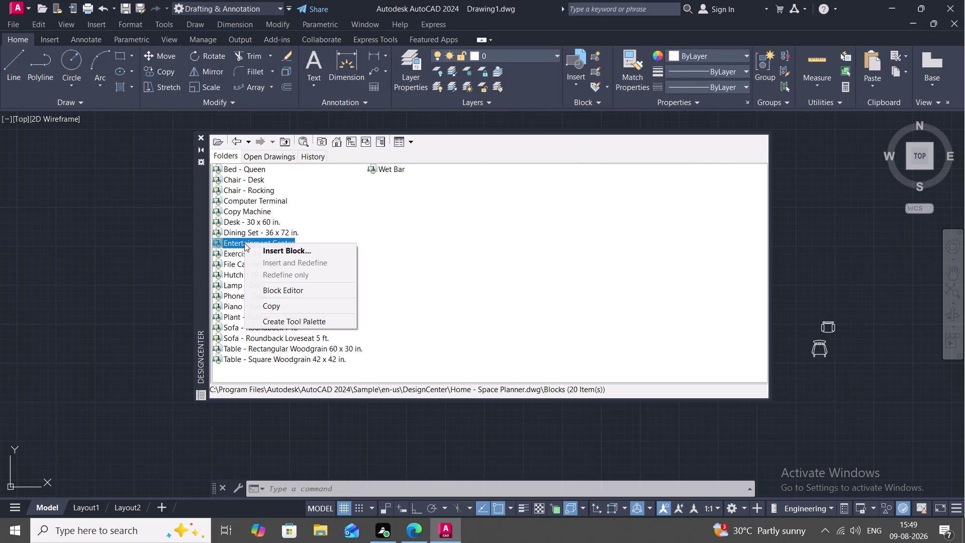
right_click(244, 242)
right_click(255, 248)
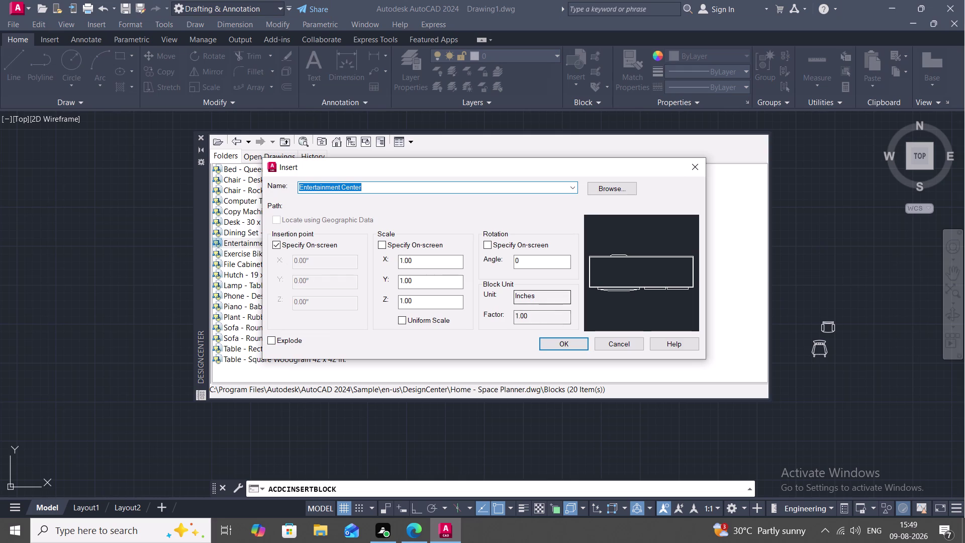
click(558, 346)
right_click(555, 329)
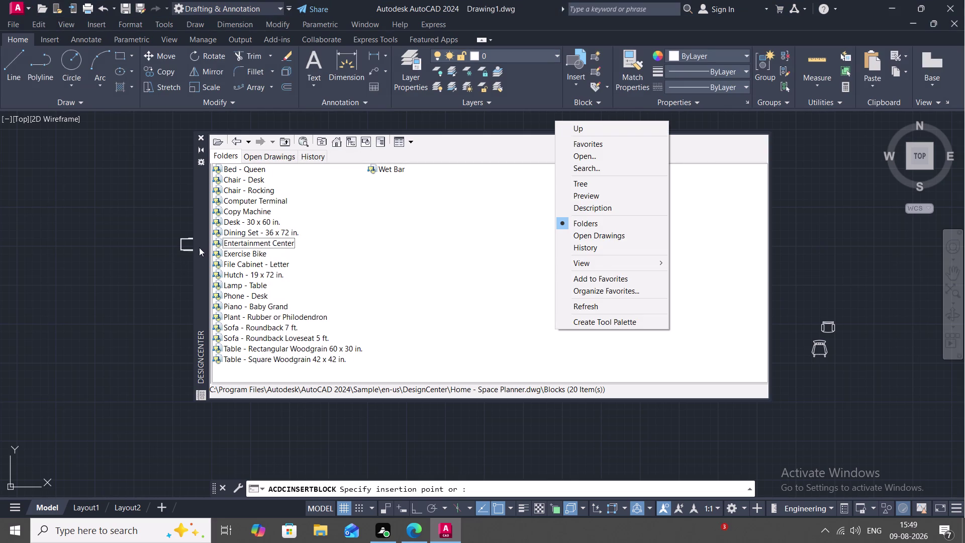
middle_drag(195, 246, 253, 229)
right_click(260, 242)
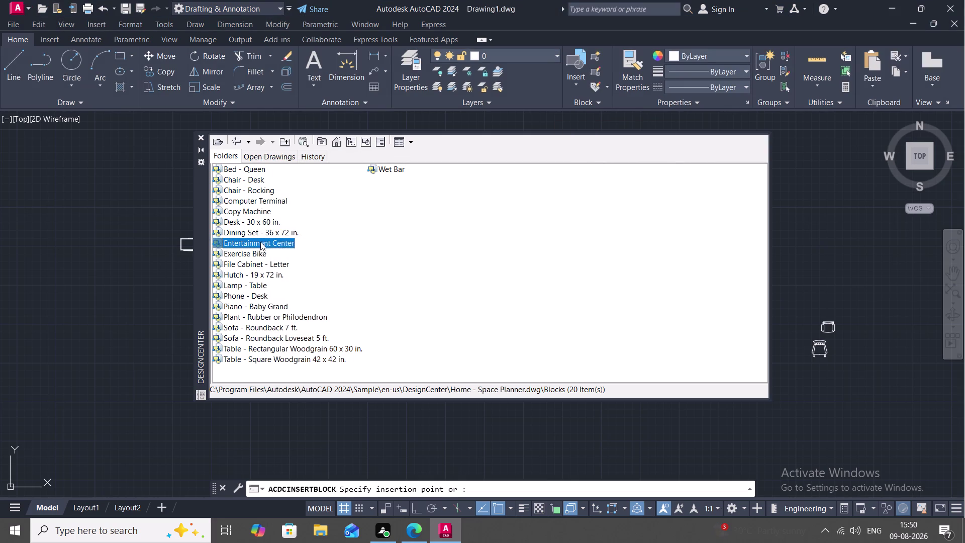
Retry inserting the Entertainment Center block from its context menu.
right_click(304, 250)
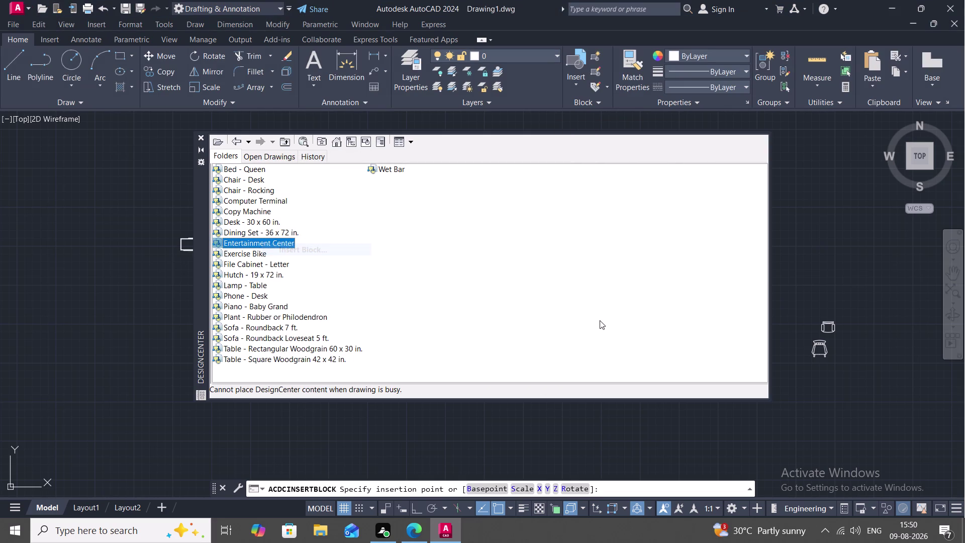
click(275, 238)
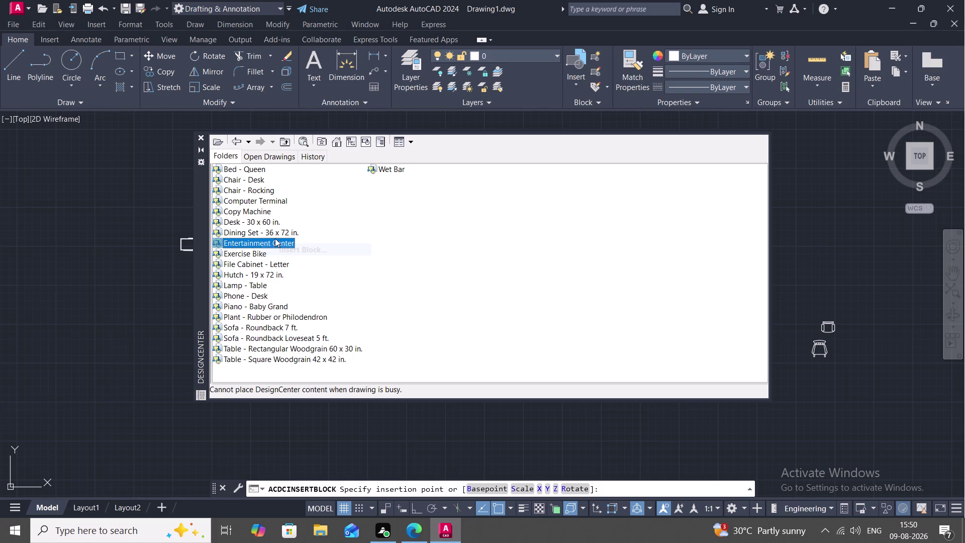
right_click(280, 241)
right_click(296, 246)
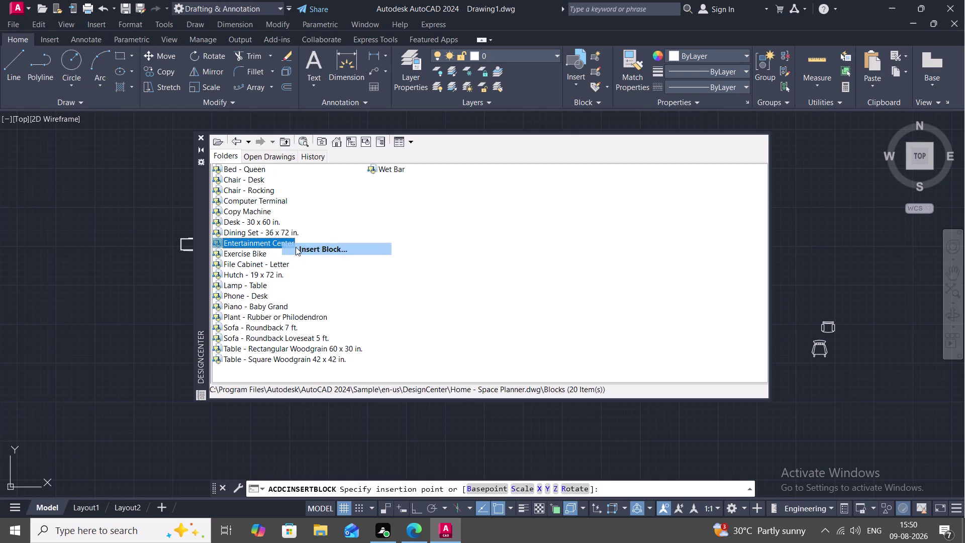
click(248, 256)
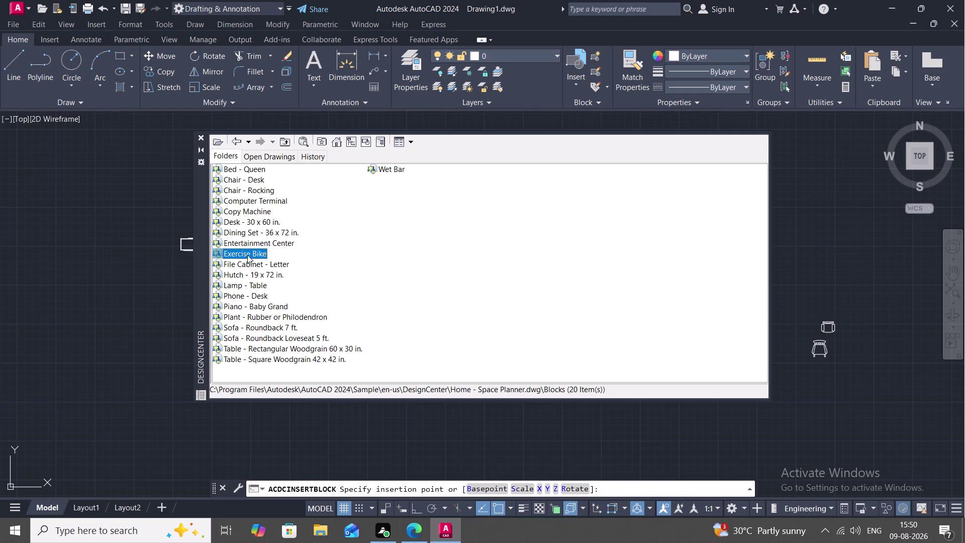
Try inserting the loveseat and woodgrain table blocks, then browse the open drawing's contents.
right_click(248, 329)
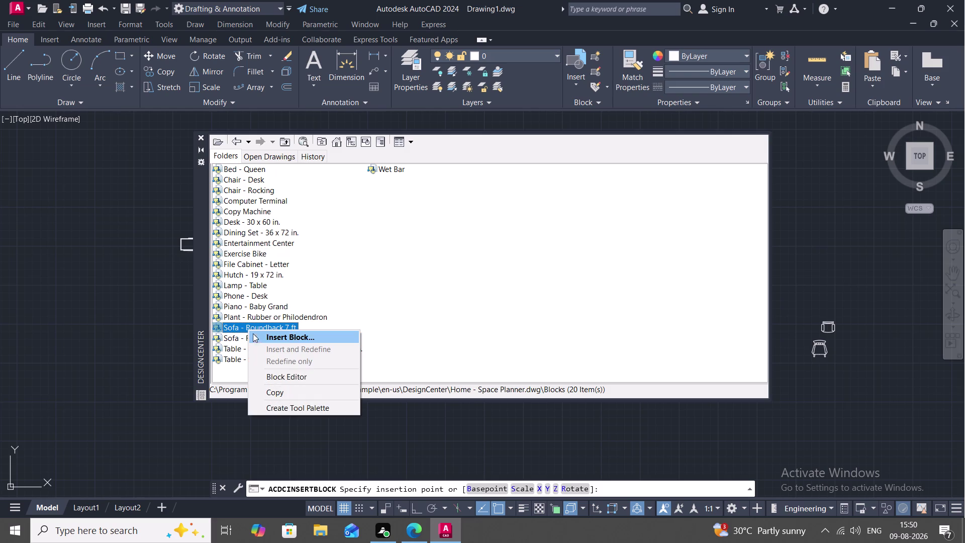
right_click(256, 338)
click(255, 336)
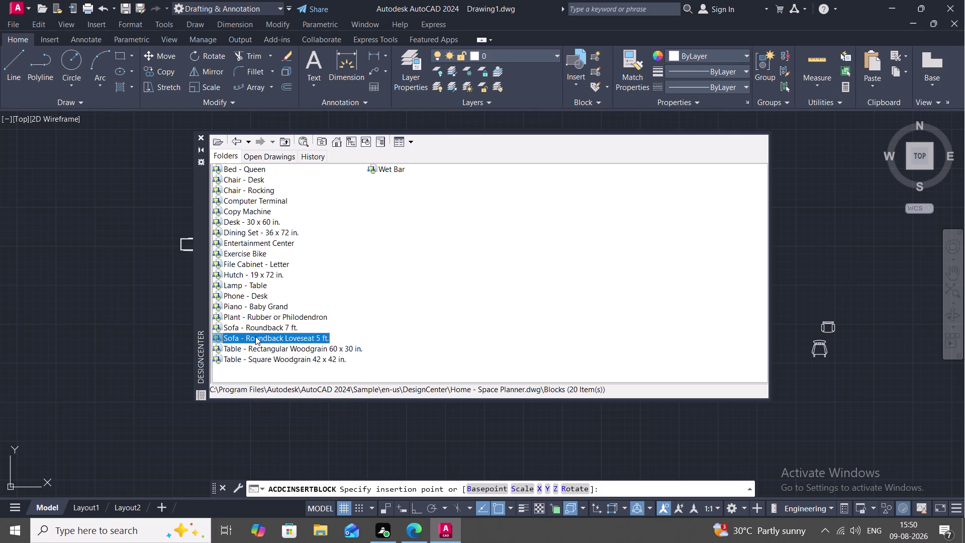
right_click(255, 336)
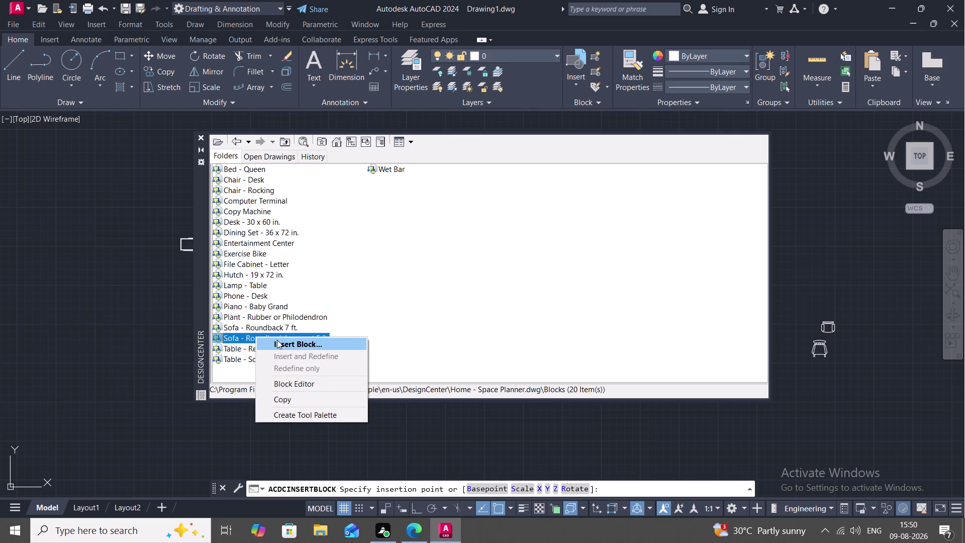
click(277, 339)
right_click(277, 340)
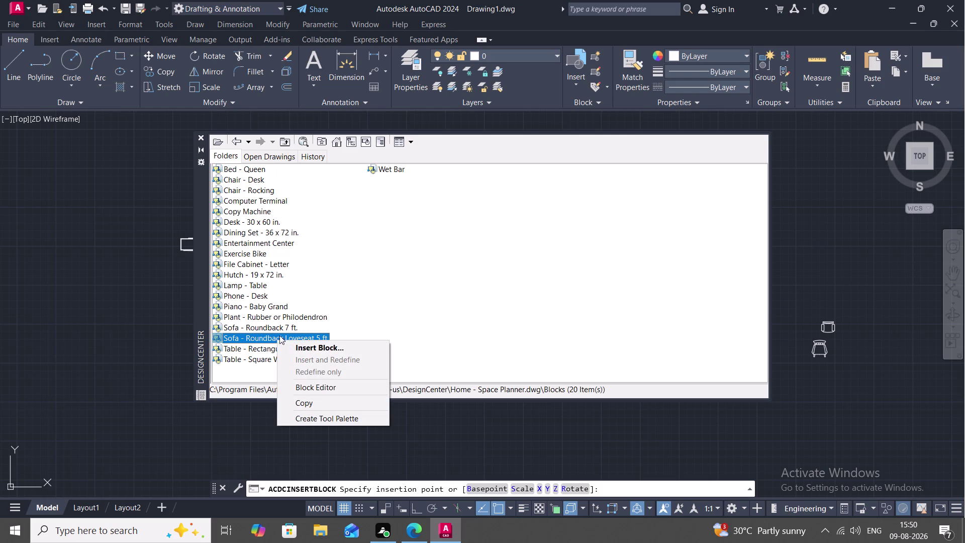
right_click(289, 345)
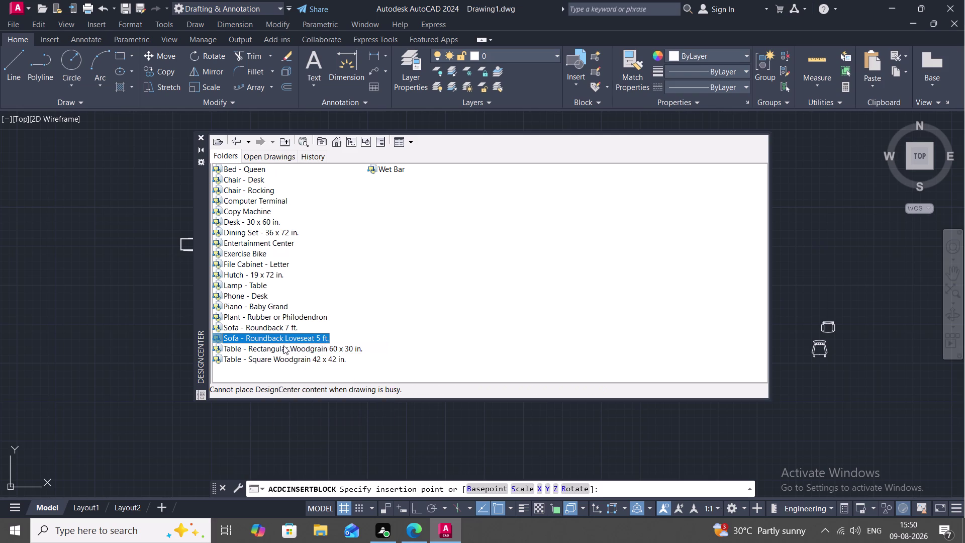
right_click(284, 349)
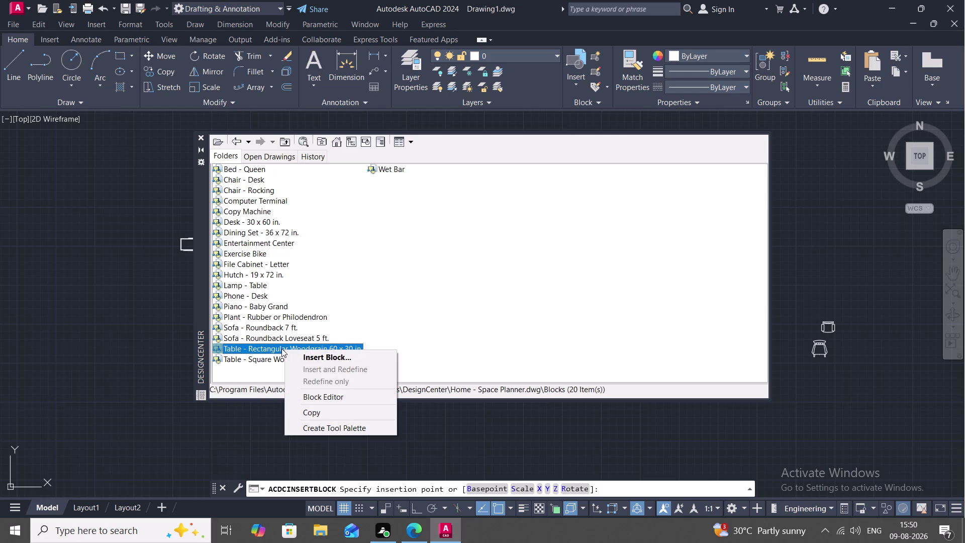
click(281, 153)
click(240, 176)
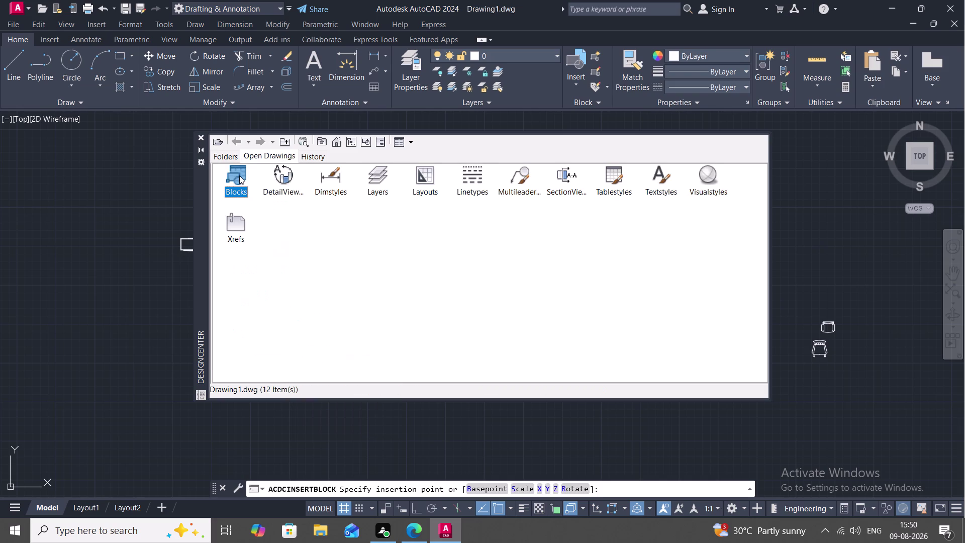
Check Drawing1's defined blocks, then return to the Space Planner block list.
right_click(236, 195)
click(261, 200)
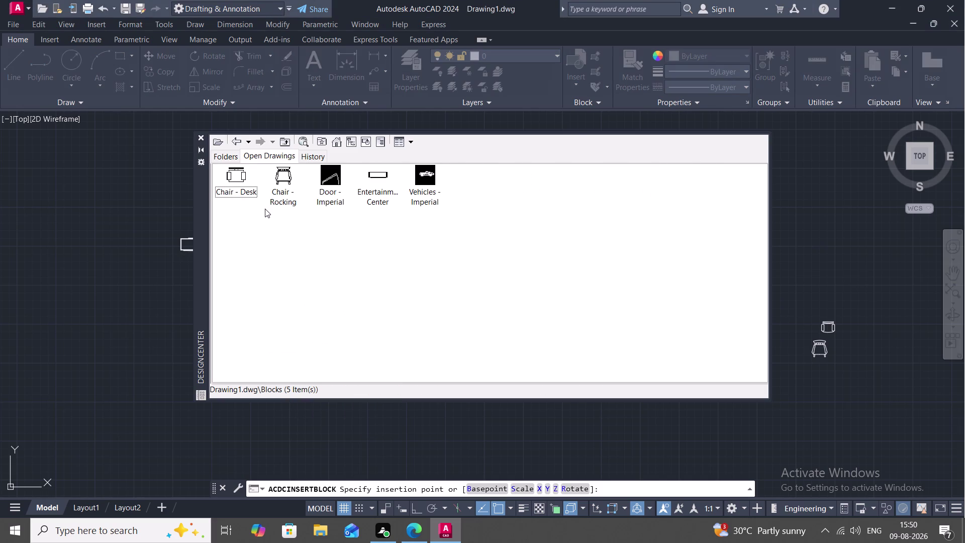
click(223, 154)
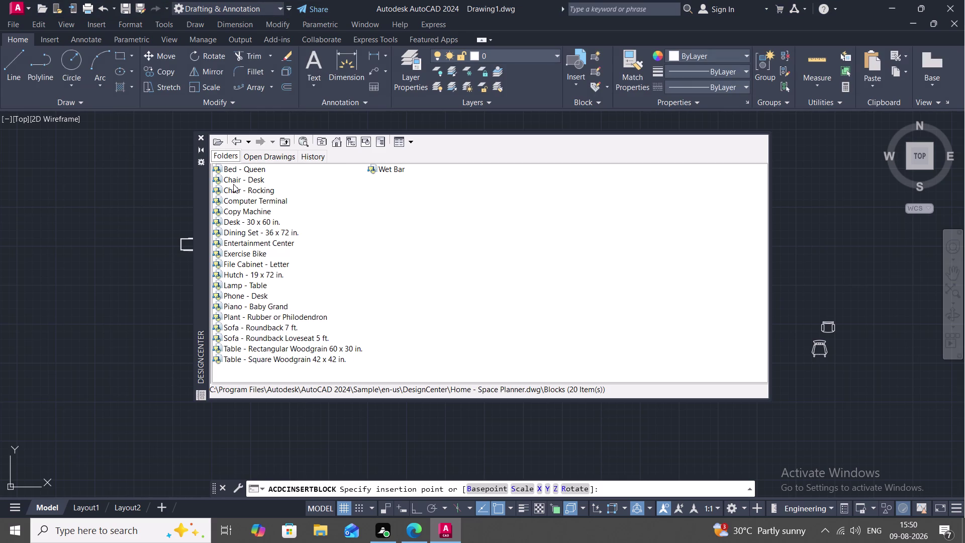
Try inserting the Dining Set - 36 x 72 in., then place the Entertainment Center at upper left.
click(244, 228)
right_click(244, 229)
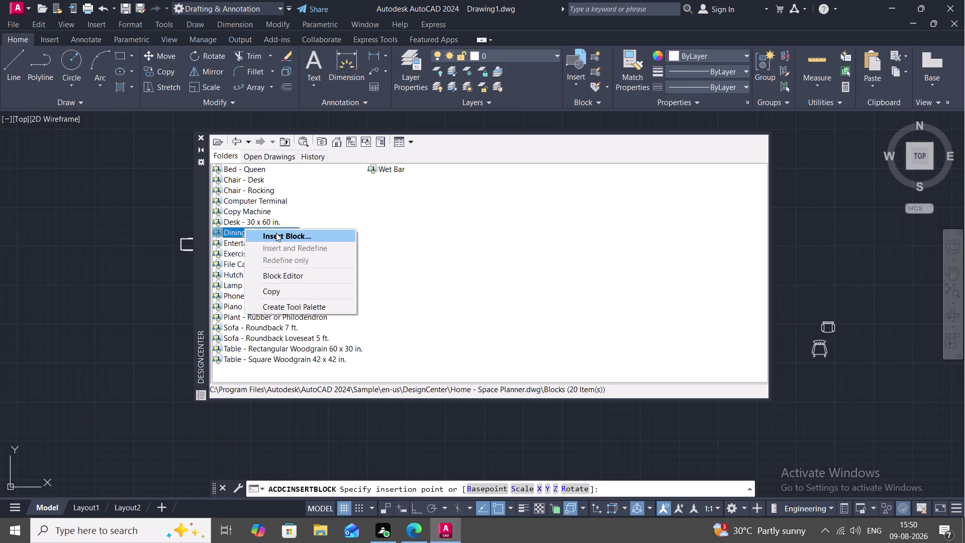
right_click(276, 233)
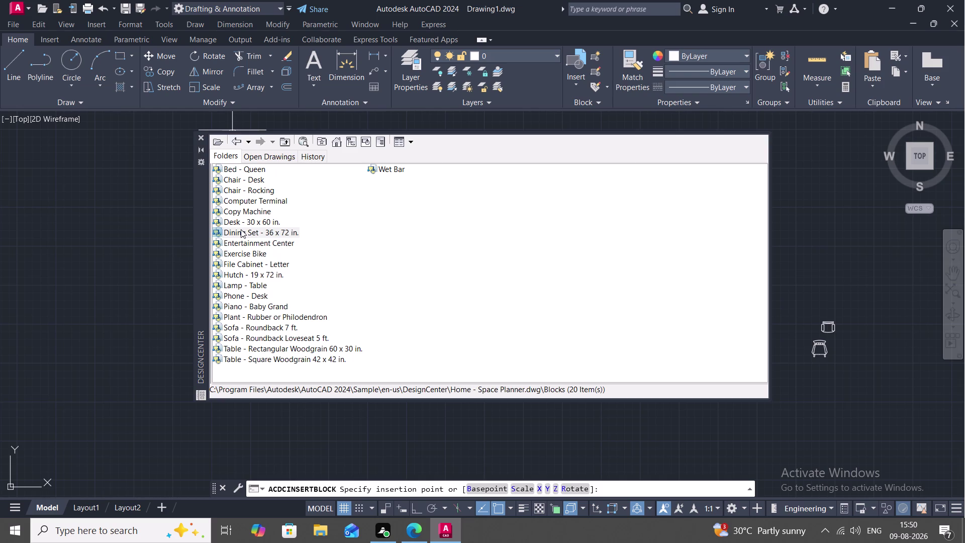
click(242, 231)
click(242, 231)
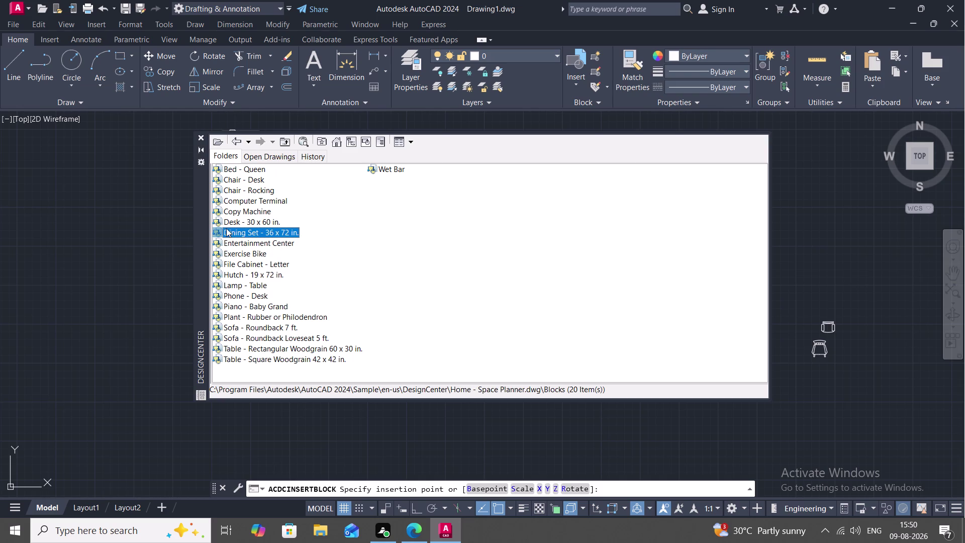
click(217, 234)
right_click(217, 234)
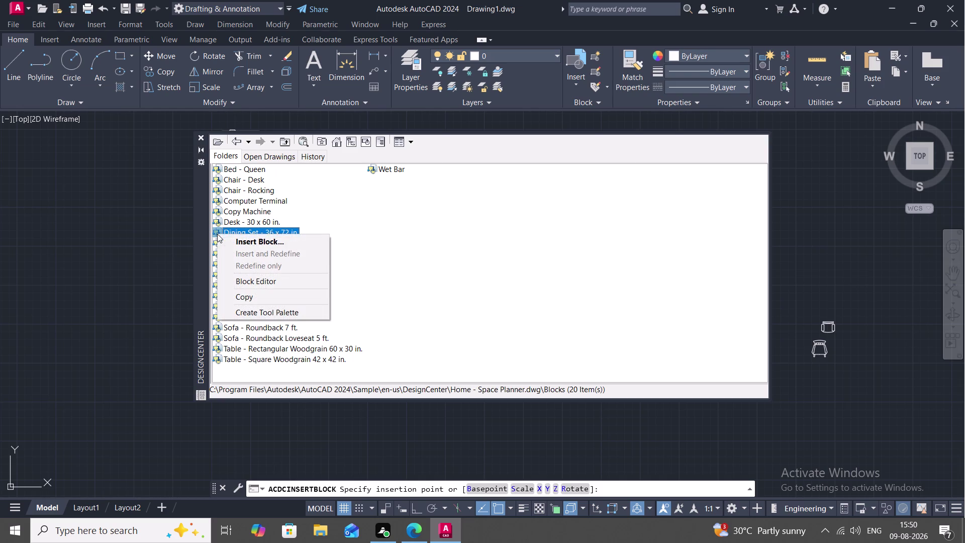
right_click(228, 238)
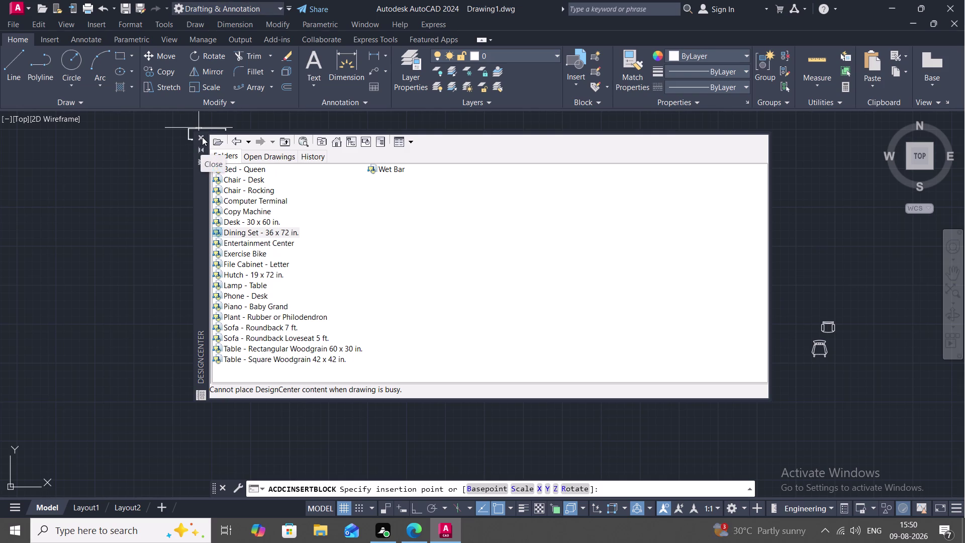
click(92, 171)
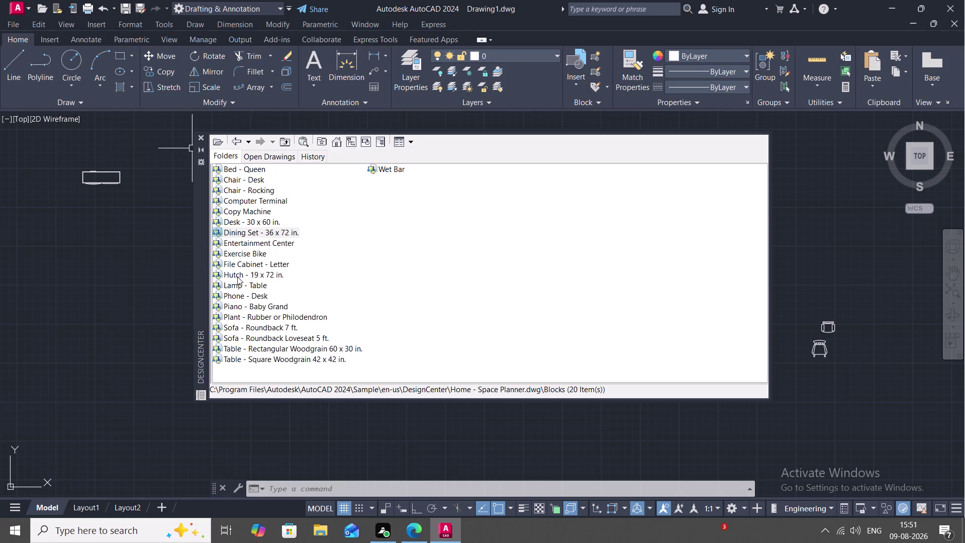
Insert the Dining Set - 36 x 72 in. block at the left of the drawing.
click(243, 233)
right_click(243, 233)
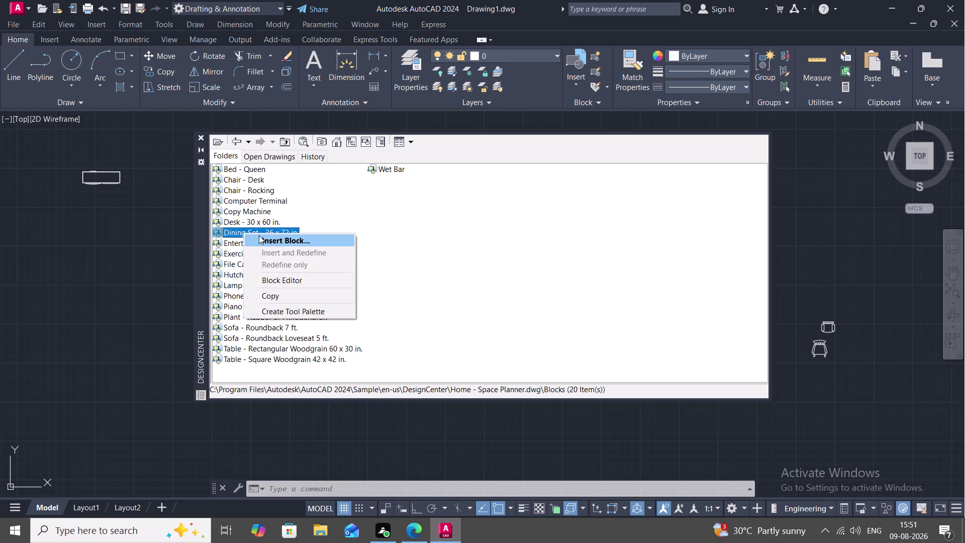
right_click(262, 236)
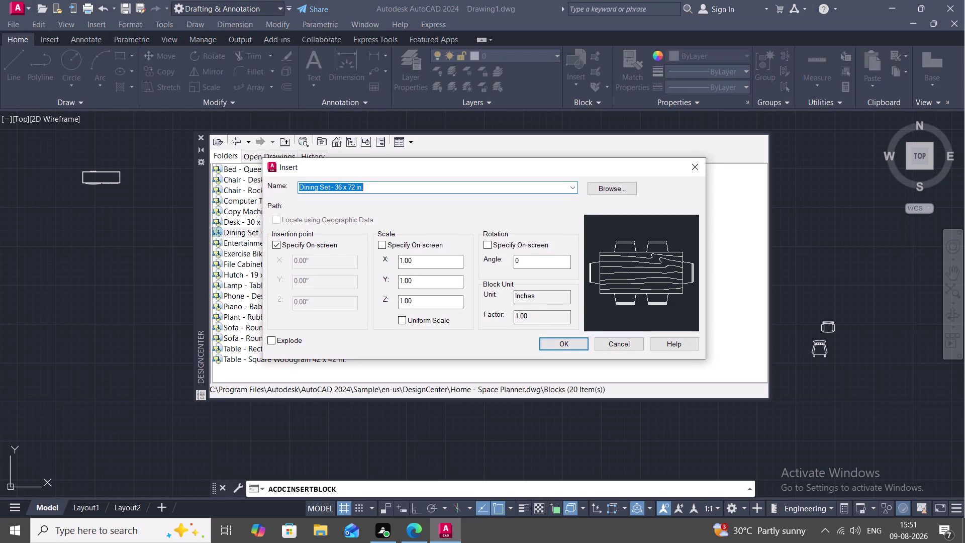
click(556, 338)
click(77, 269)
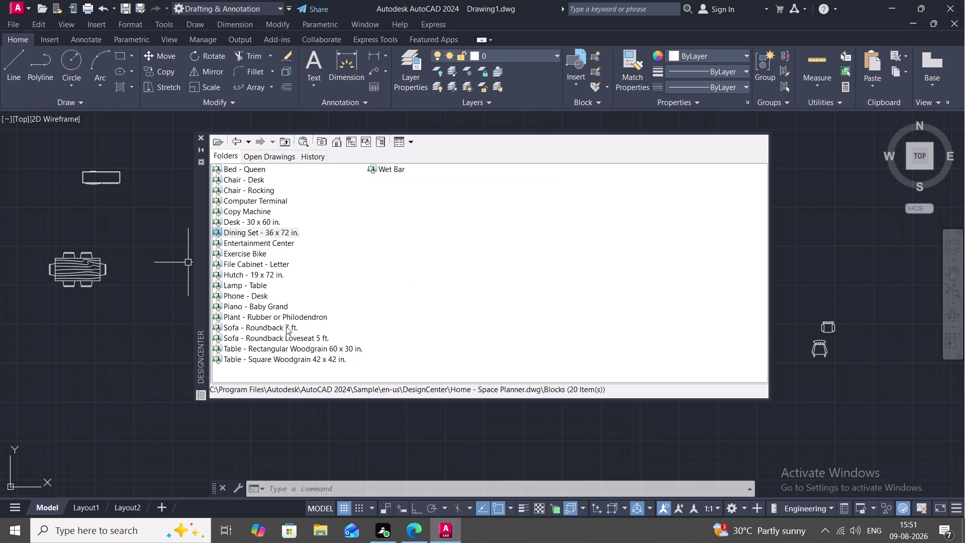
Insert the Bed - Queen block on the left side of the drawing.
click(243, 316)
click(254, 167)
right_click(253, 167)
right_click(264, 173)
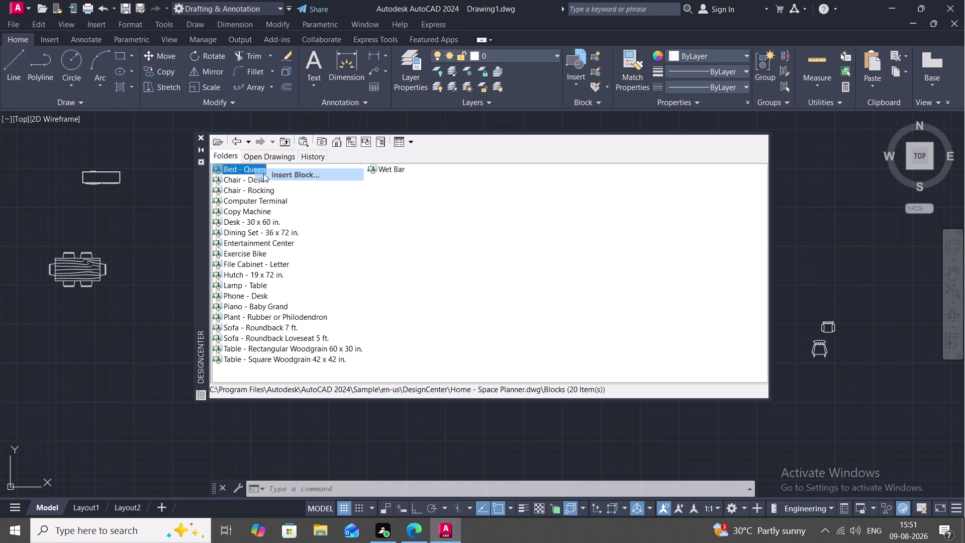
click(560, 347)
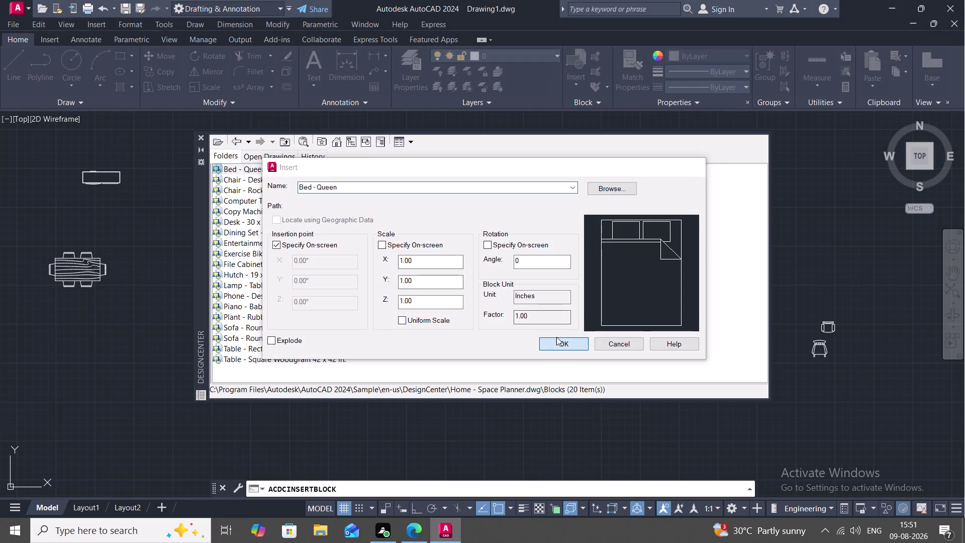
click(85, 313)
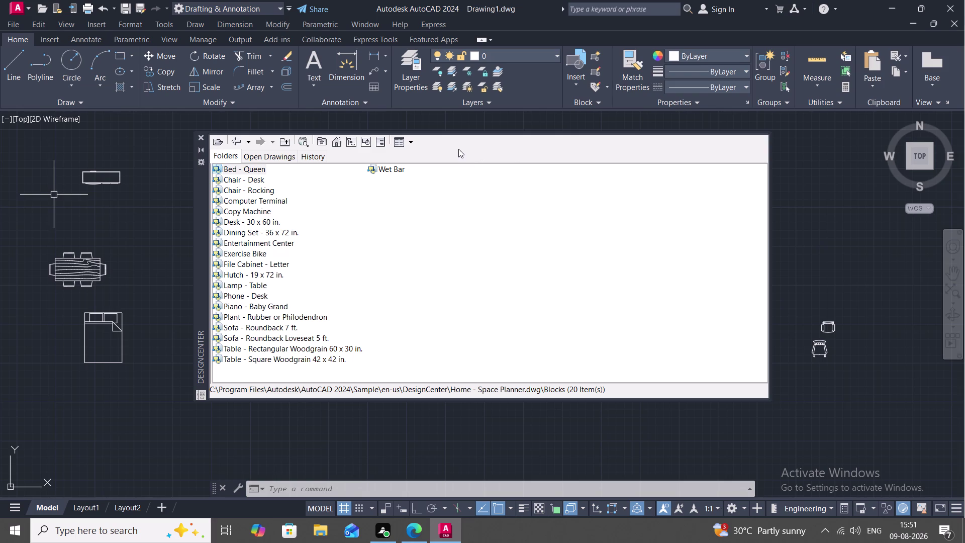
Start inserting the Desk - 30 x 60 in. block, then cancel the Insert dialog.
click(249, 222)
right_click(249, 221)
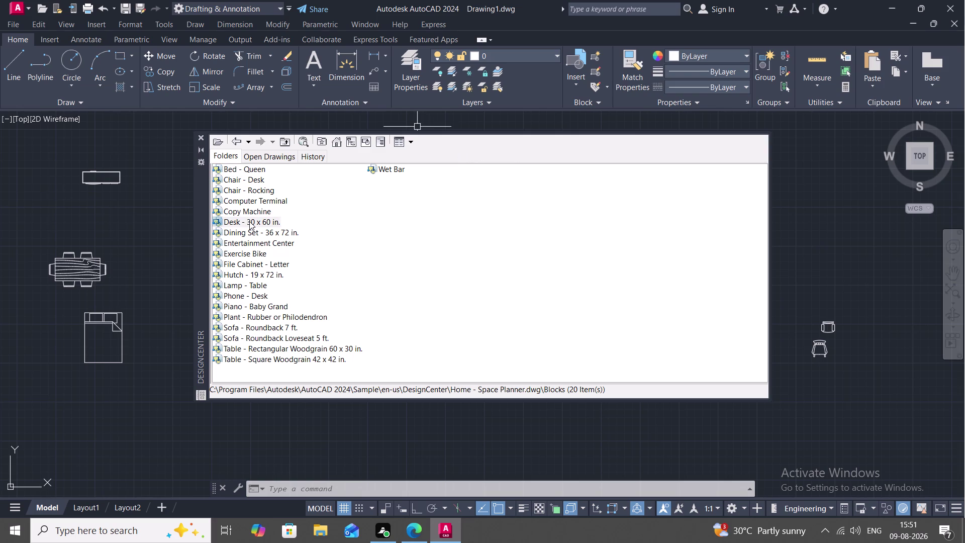
right_click(259, 225)
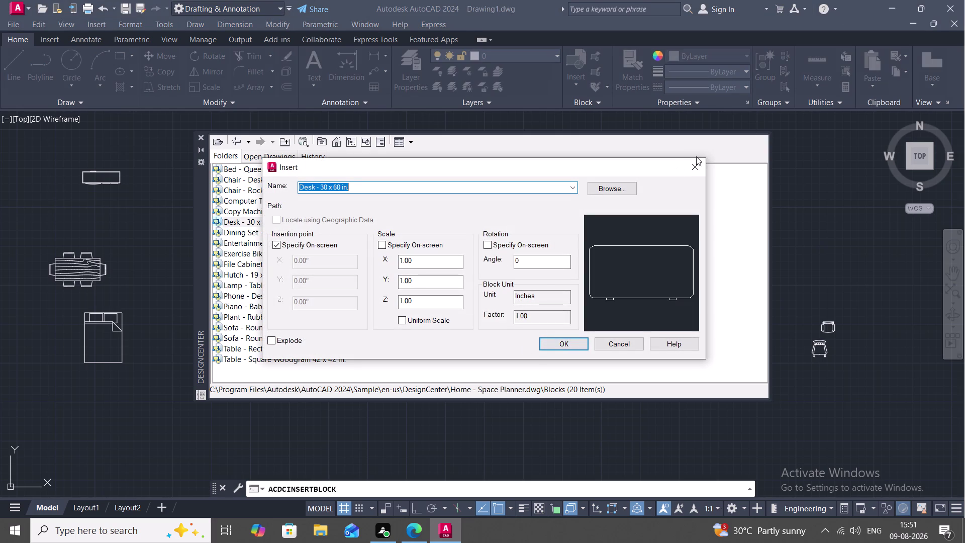
click(689, 162)
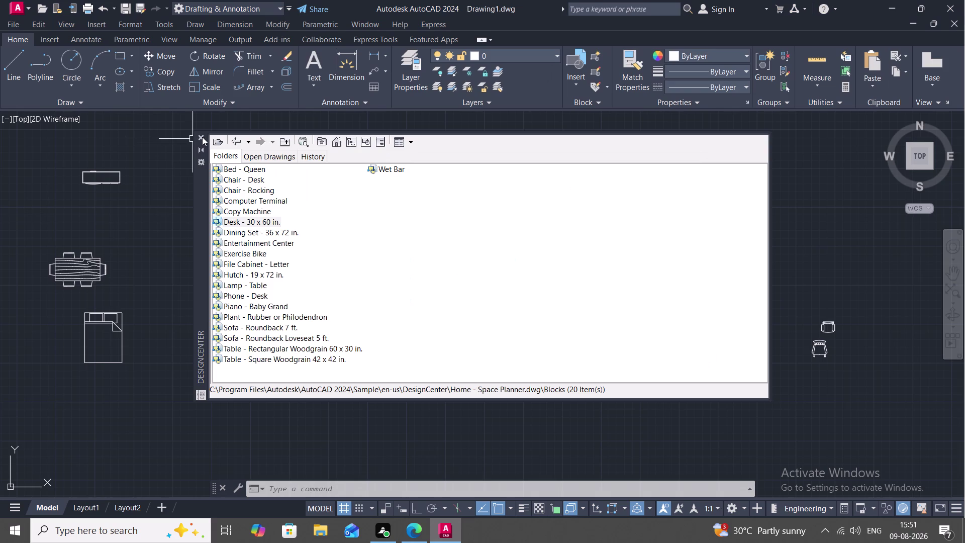
Close DesignCenter and zoom in on the door symbols beside the plan.
click(202, 137)
scroll(down, 3)
scroll(down, 3)
scroll(down, 3)
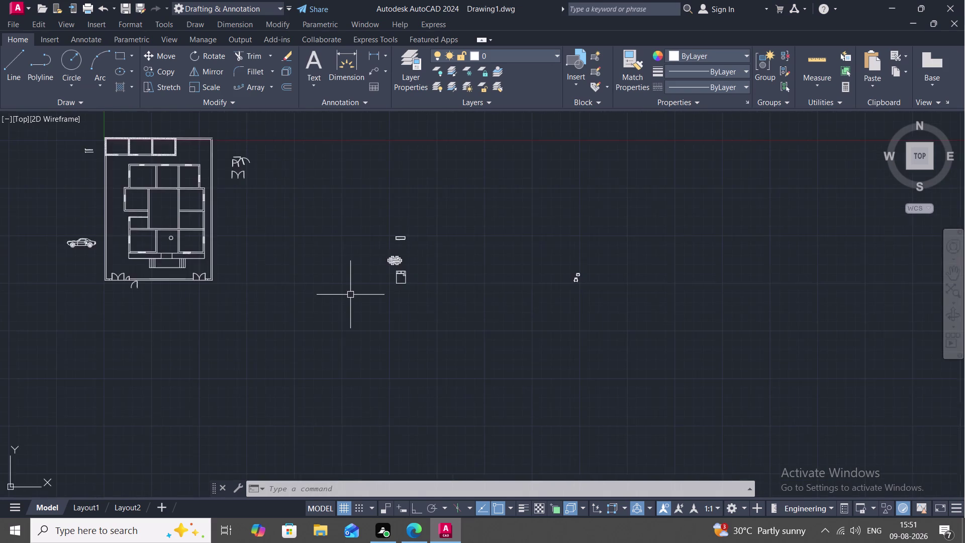
middle_drag(123, 219, 404, 248)
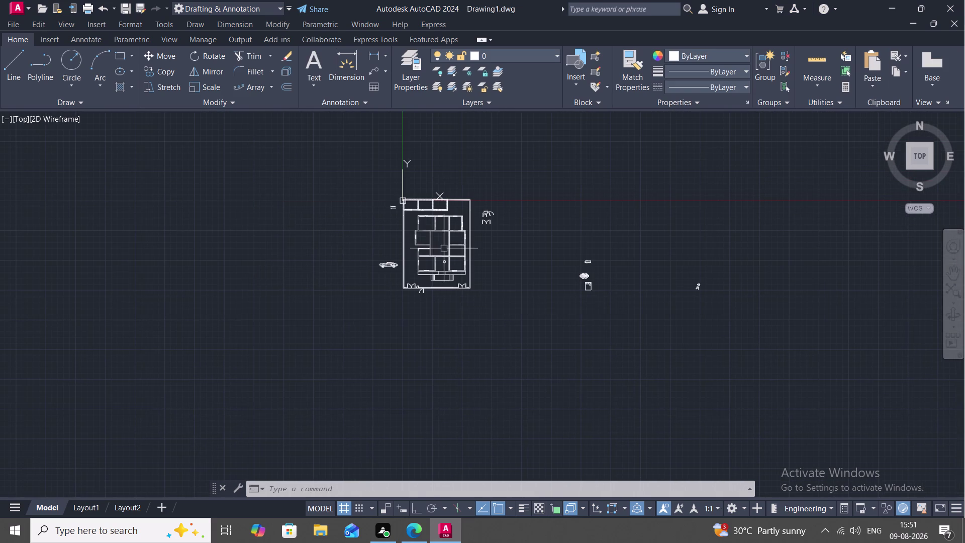
scroll(up, 3)
scroll(up, 3)
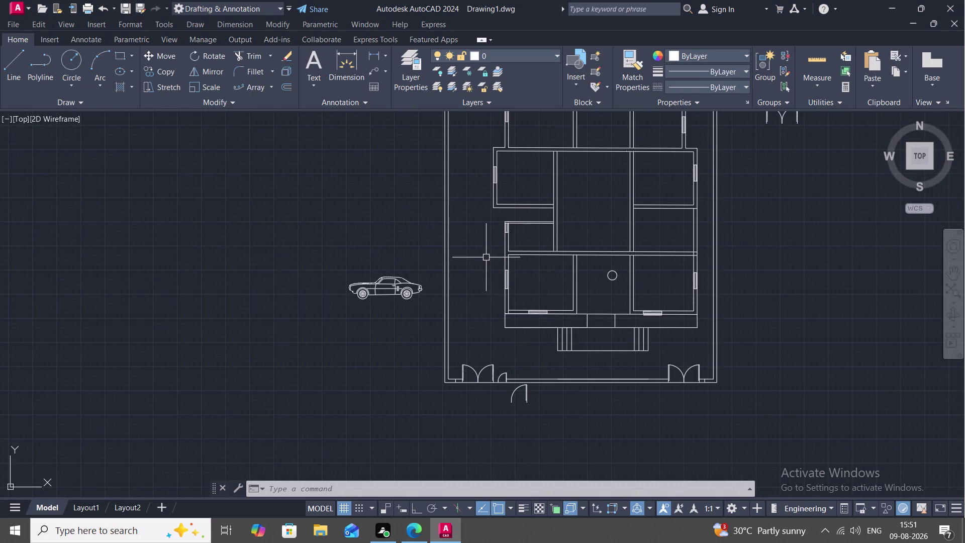
middle_drag(487, 257, 285, 323)
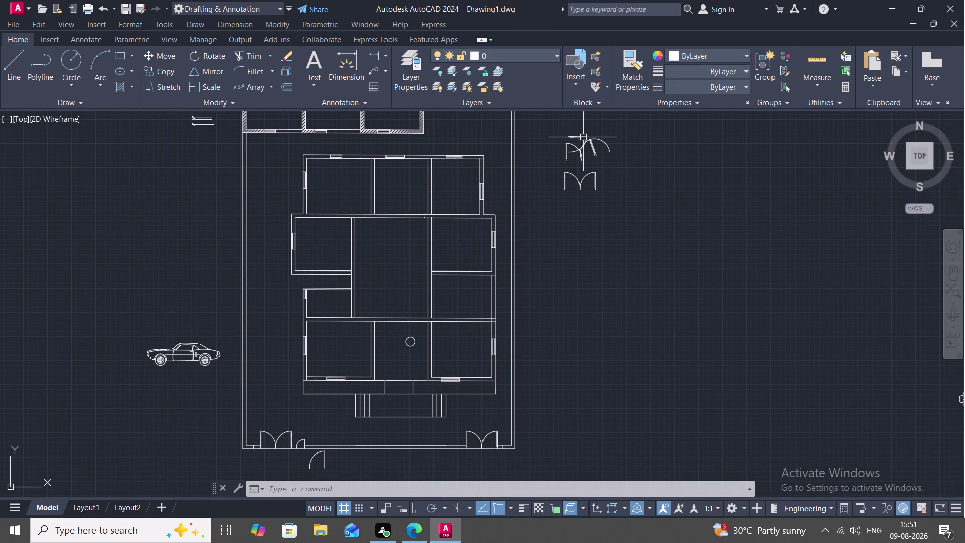
middle_drag(589, 144, 541, 192)
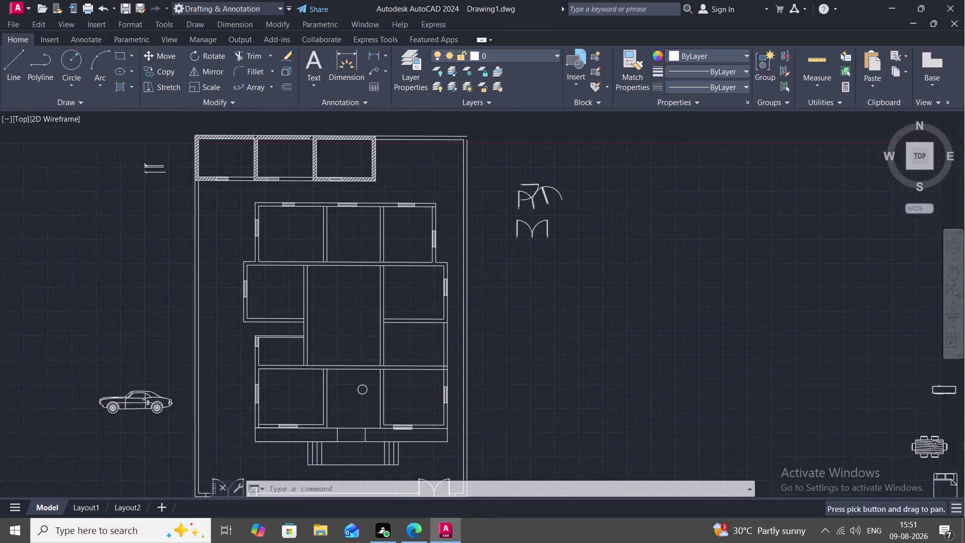
scroll(up, 3)
scroll(up, 3)
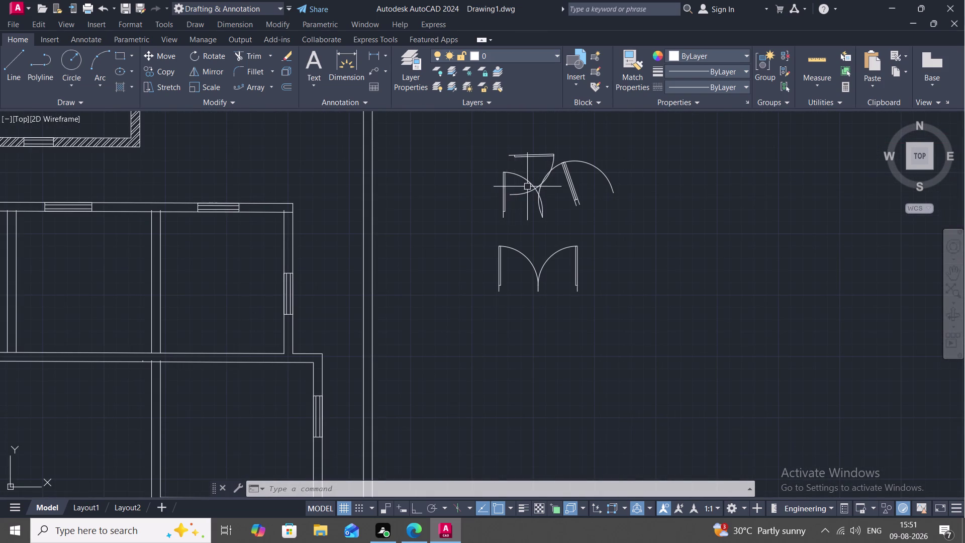
Select the single door swing, then clear the selection and cancel commands.
click(569, 174)
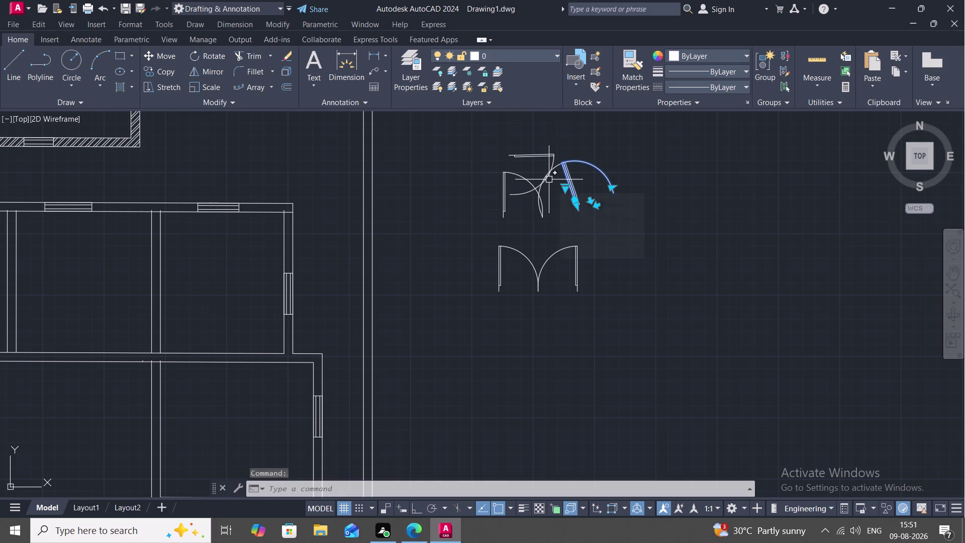
key(Escape)
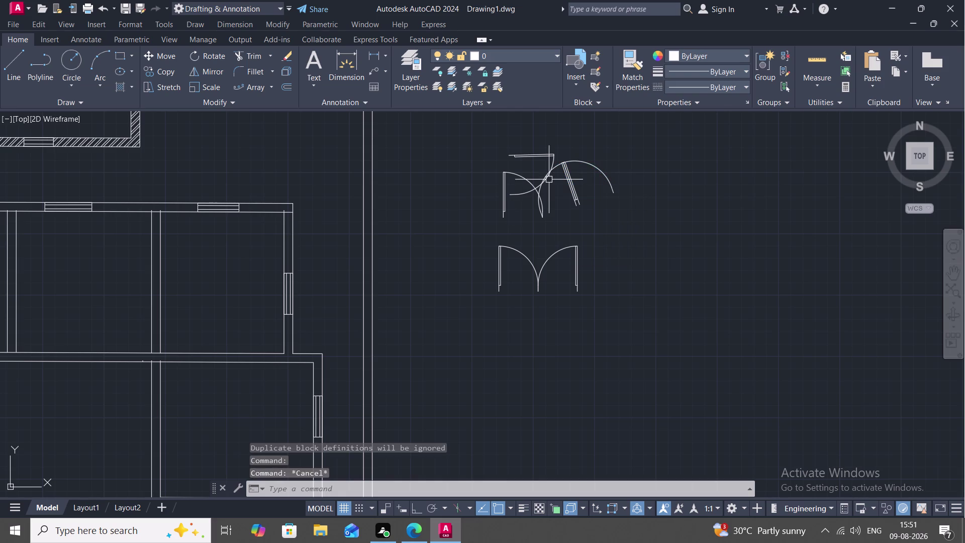
key(r)
key(Escape)
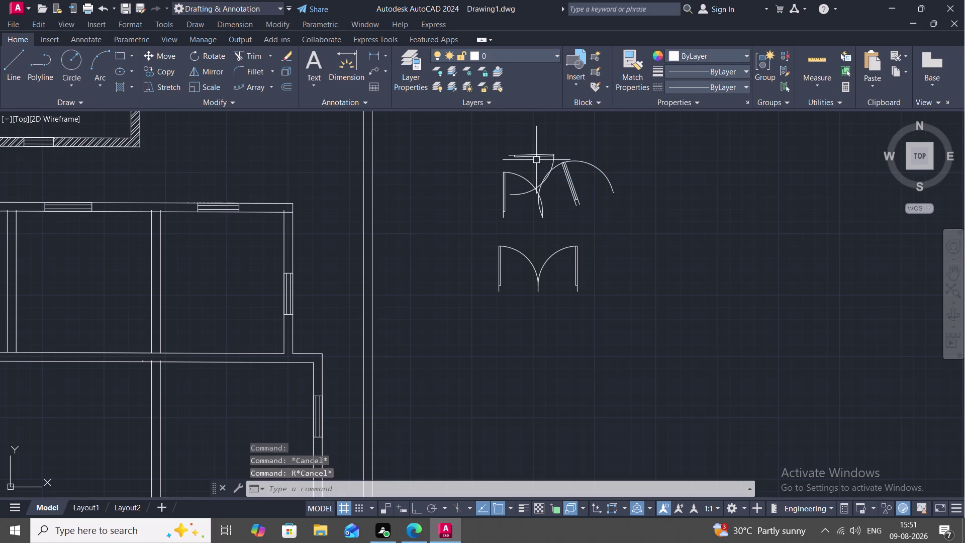
Copy the single door swing to a spot right of the double door symbols.
text(CO)
key(space)
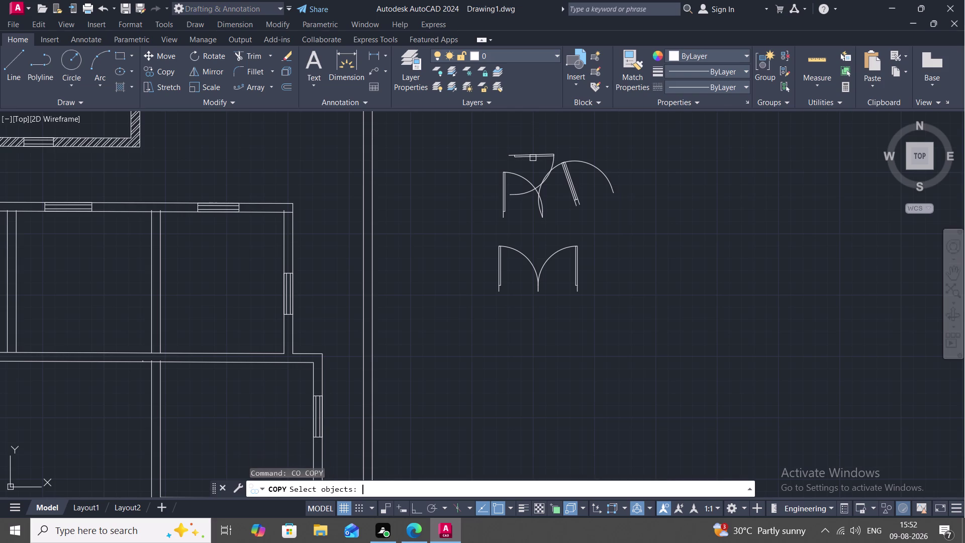
click(597, 167)
right_click(597, 167)
click(597, 167)
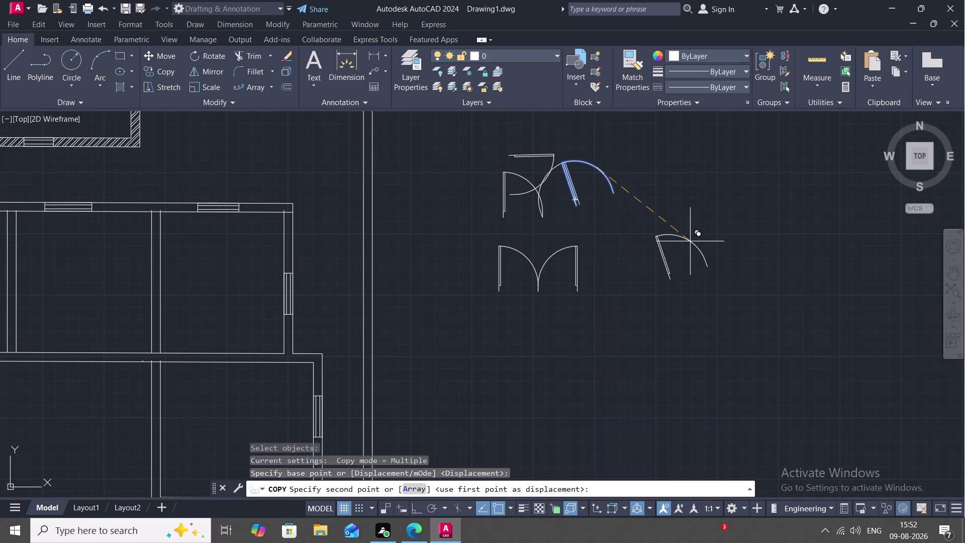
click(691, 241)
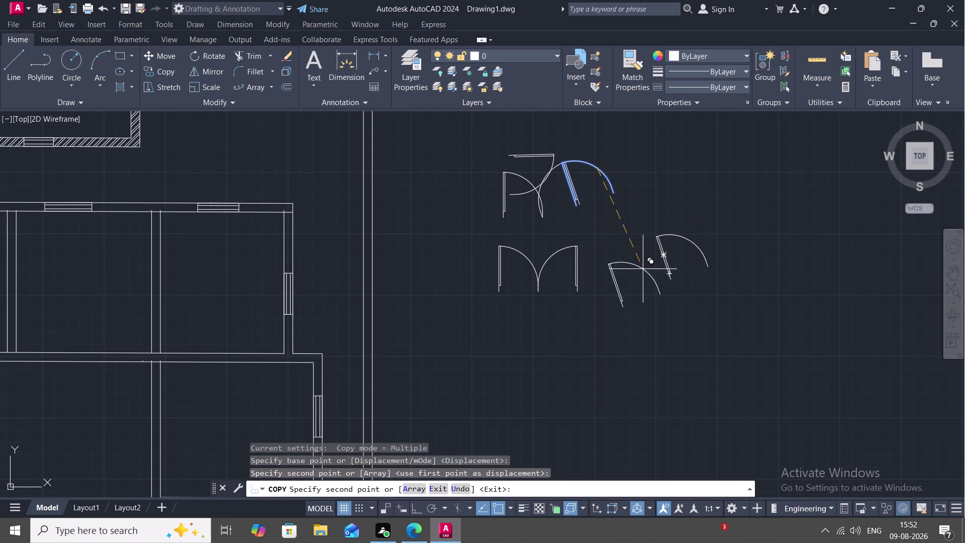
key(Escape)
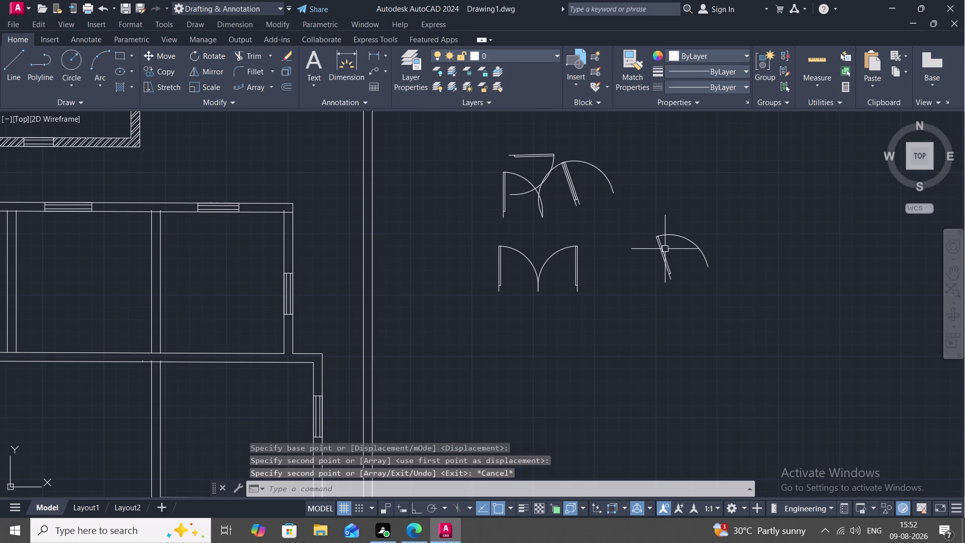
Rotate the copied door swing about its hinge so the leaf lies horizontal.
text(RO)
key(space)
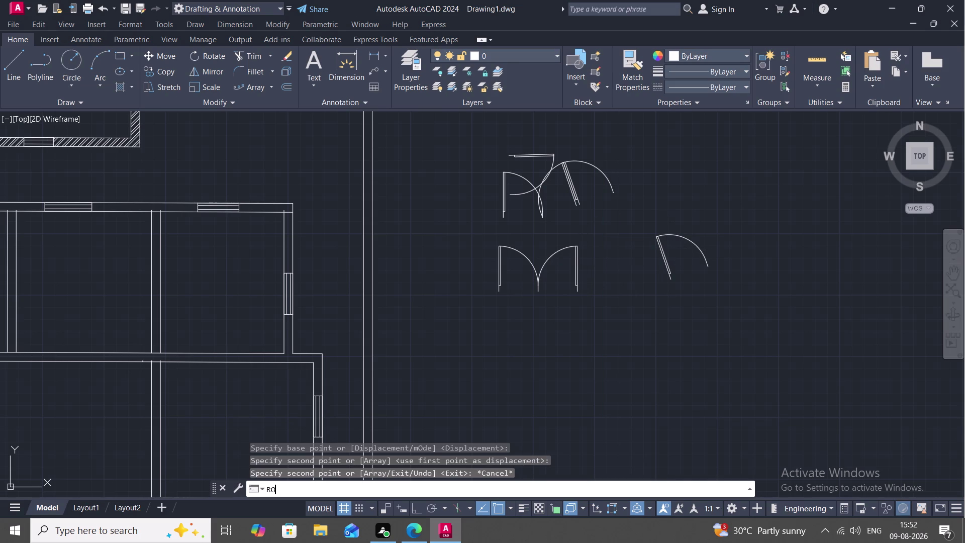
click(661, 260)
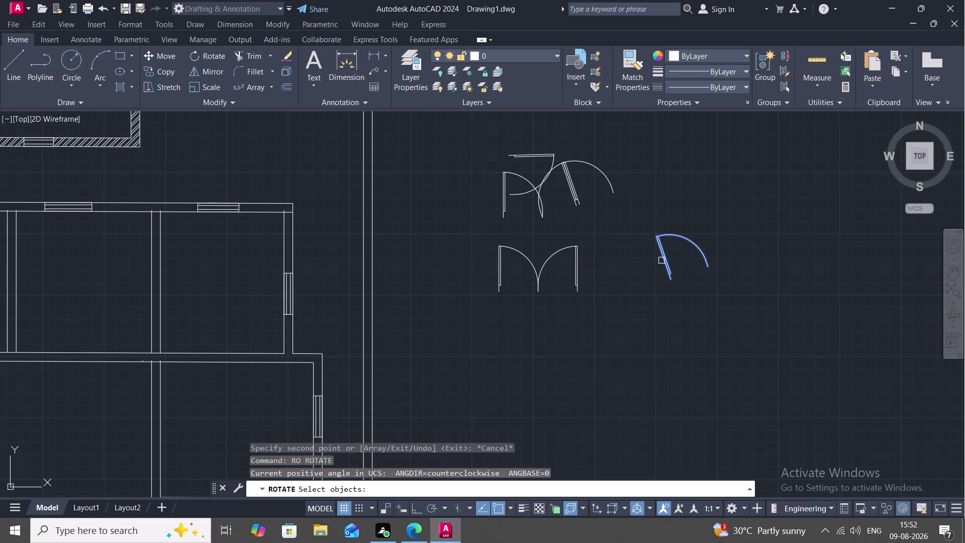
right_click(661, 260)
click(662, 260)
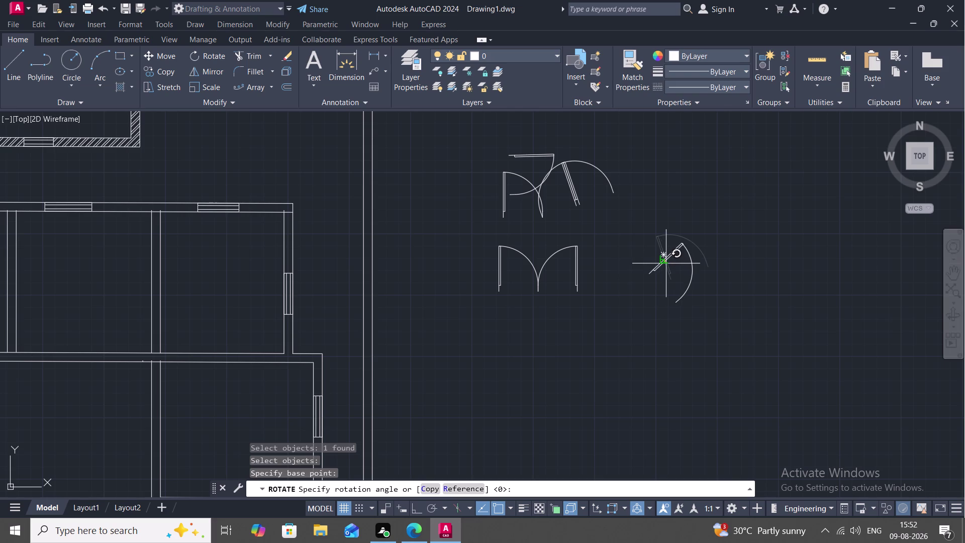
middle_drag(666, 263, 667, 276)
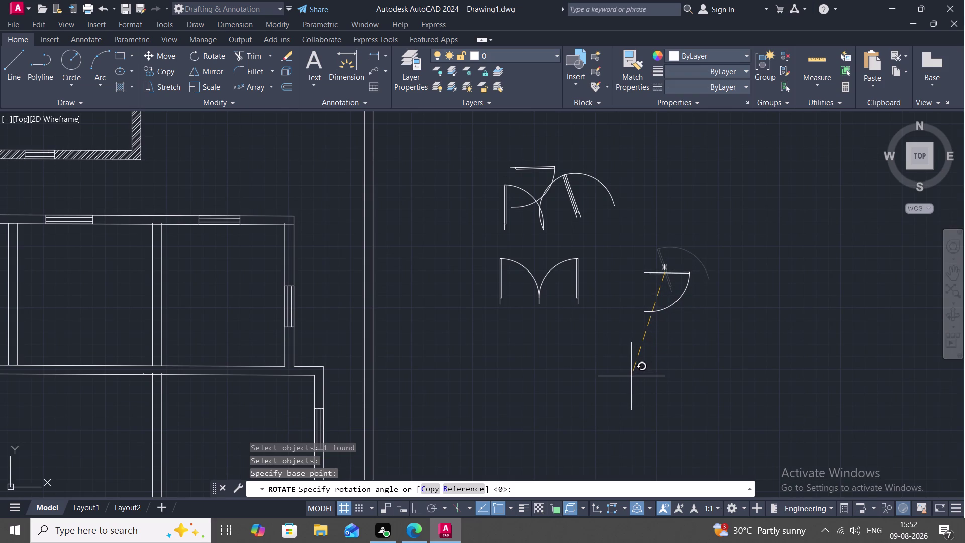
click(630, 376)
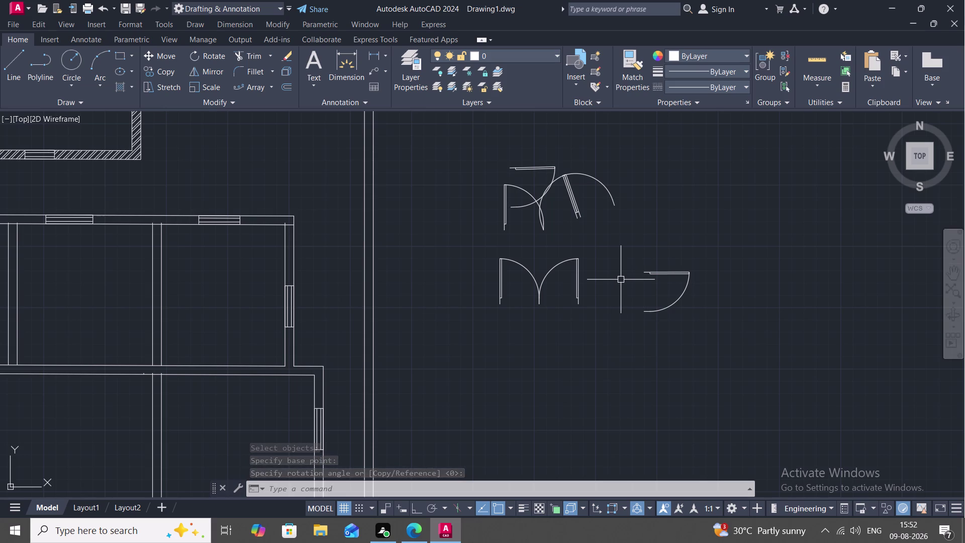
Start the Mirror command (MI), correcting a mistyped alias.
key(m)
key(o)
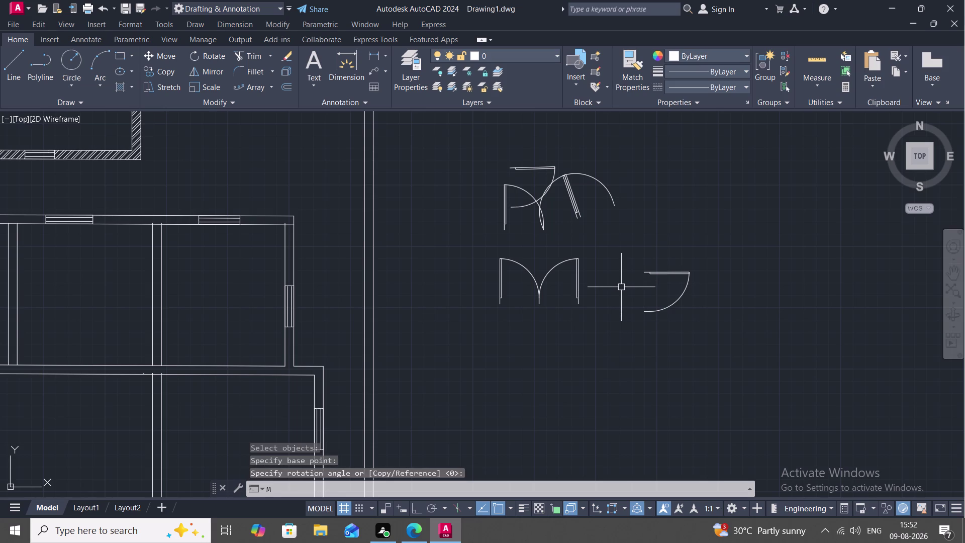
key(BackSpace)
key(i)
key(space)
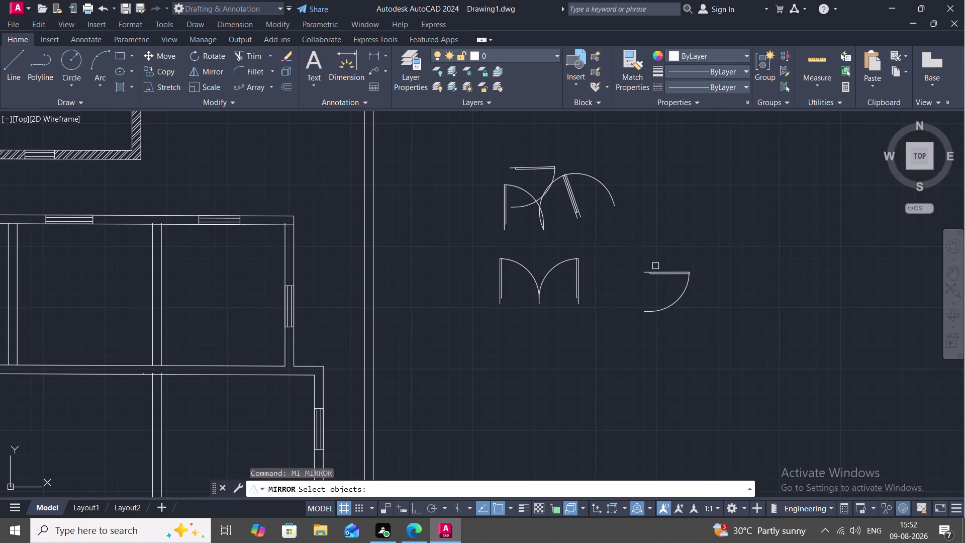
Mirror the rotated door swing across a horizontal line, keeping the original.
click(663, 273)
right_click(660, 270)
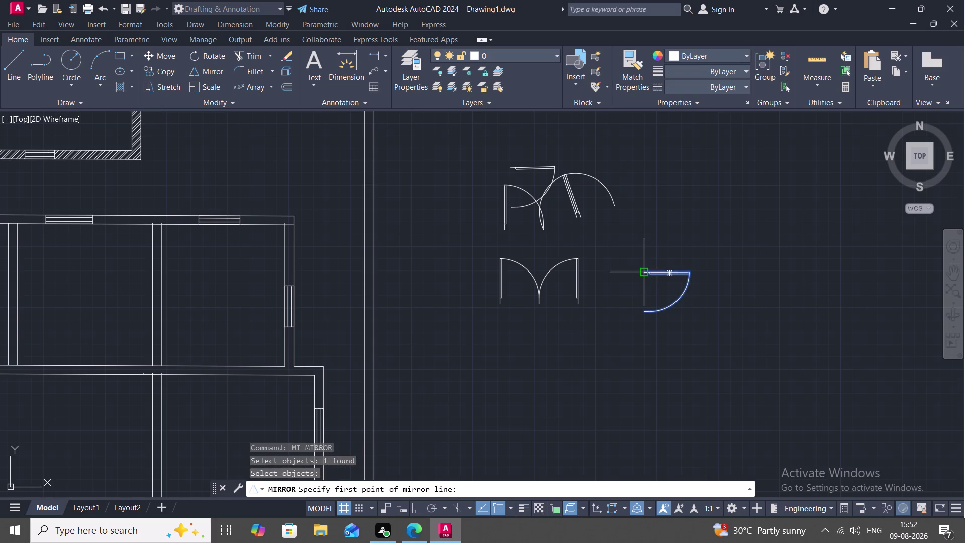
click(644, 271)
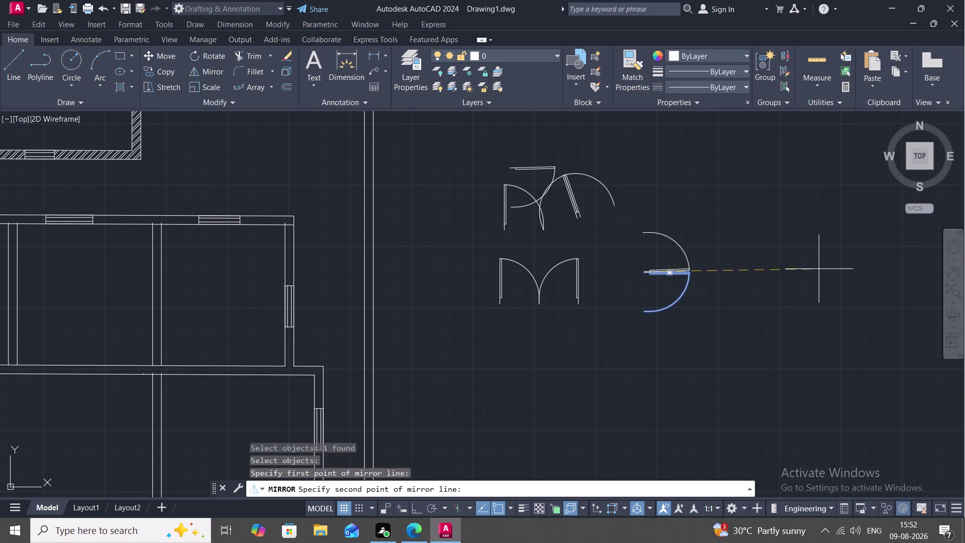
click(863, 271)
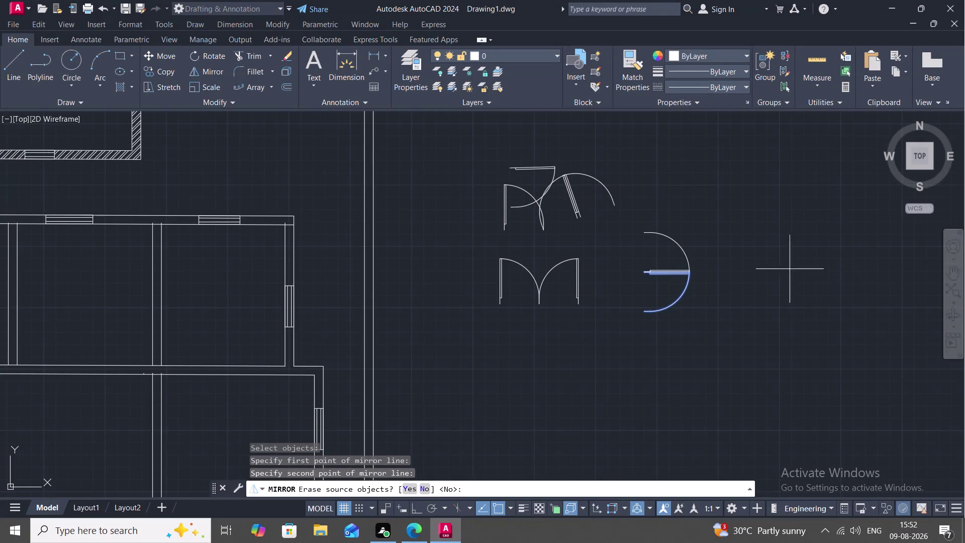
click(421, 486)
Mirror the upper door swing across a second line, keeping the original.
text(MI)
key(space)
click(688, 266)
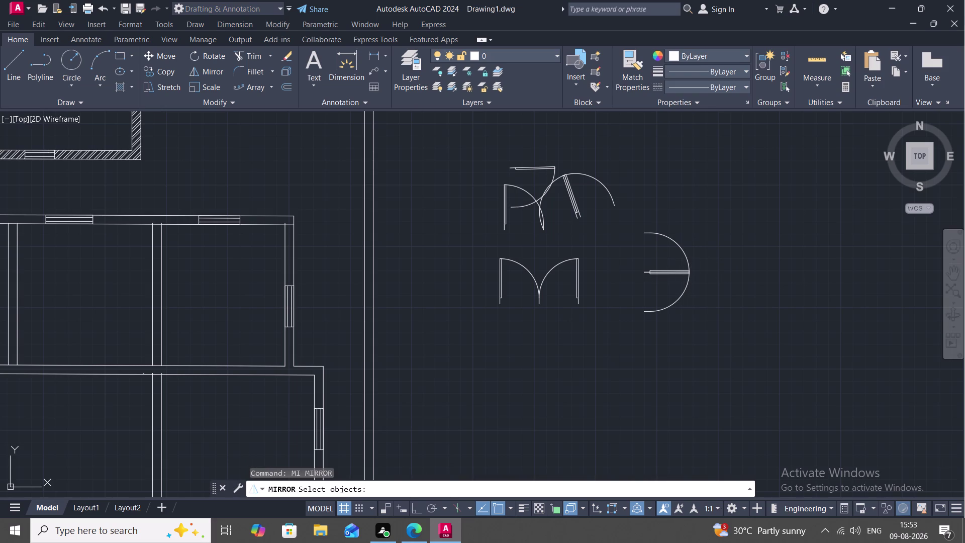
right_click(689, 266)
click(688, 274)
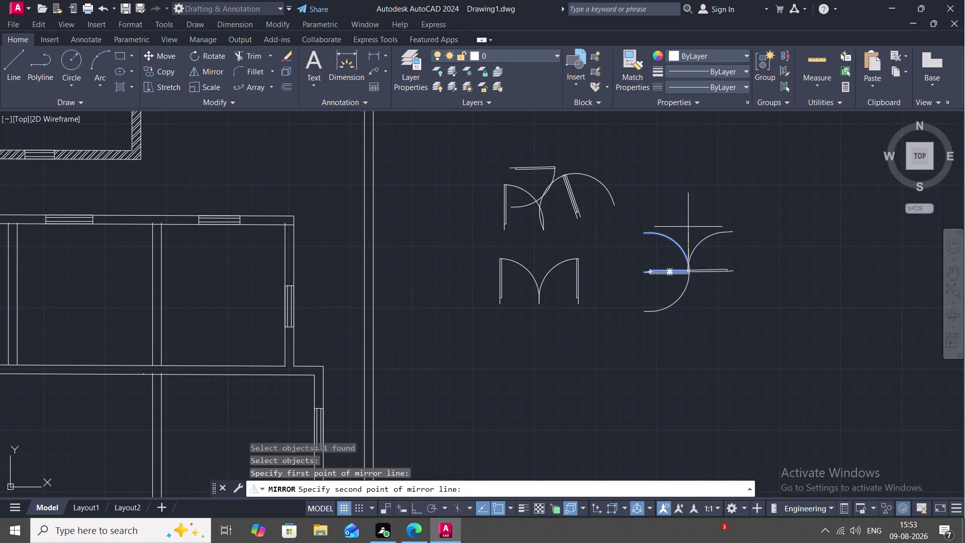
middle_drag(690, 224, 561, 227)
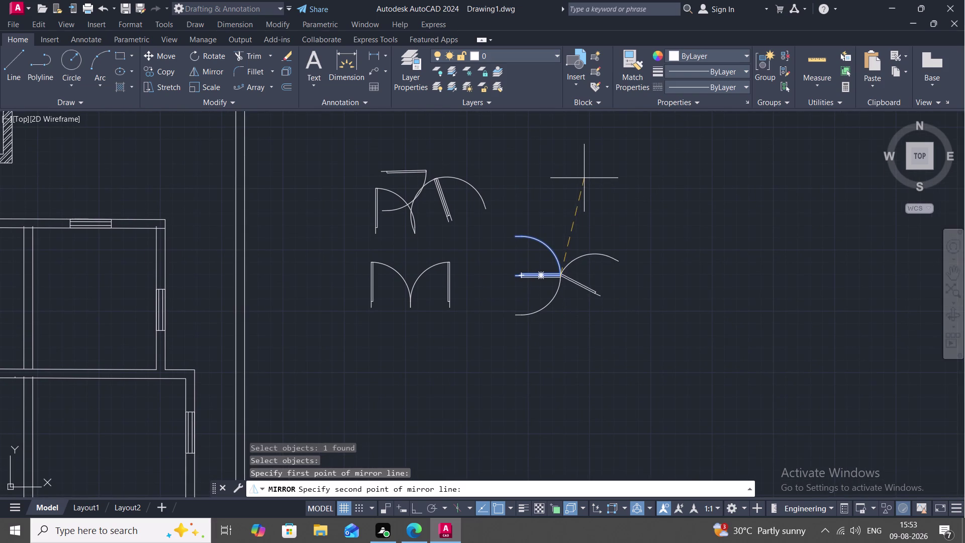
click(559, 132)
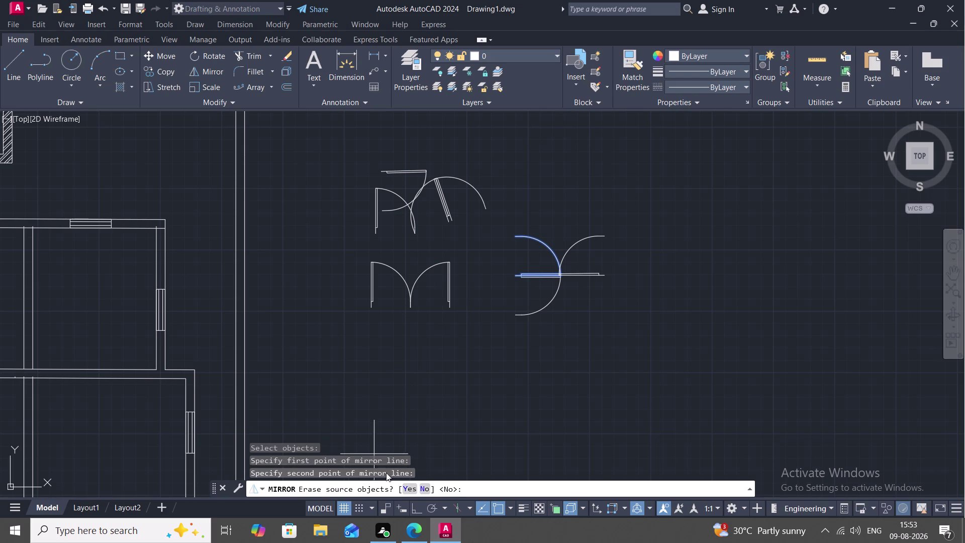
click(420, 490)
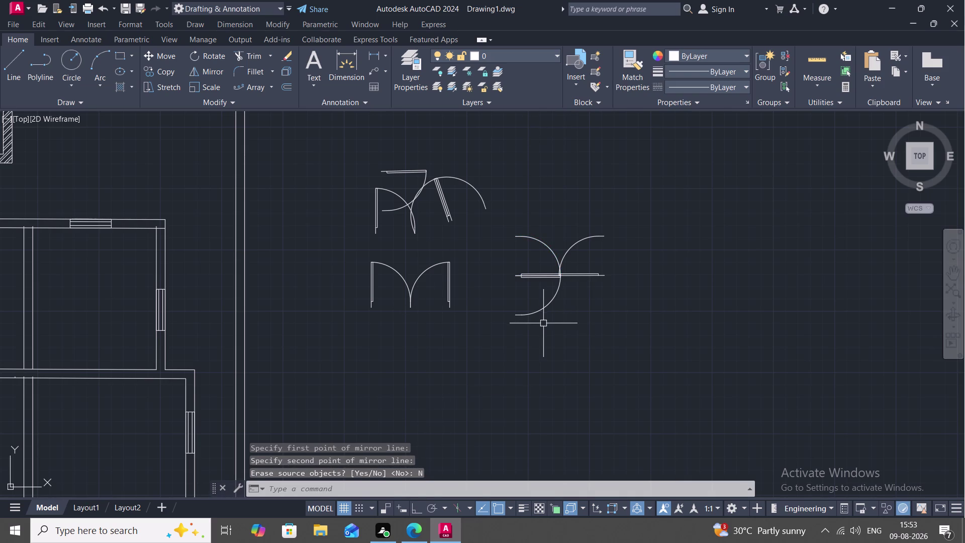
Copy the mirrored single door from its hinge corner to a room doorway.
key(c)
text(O)
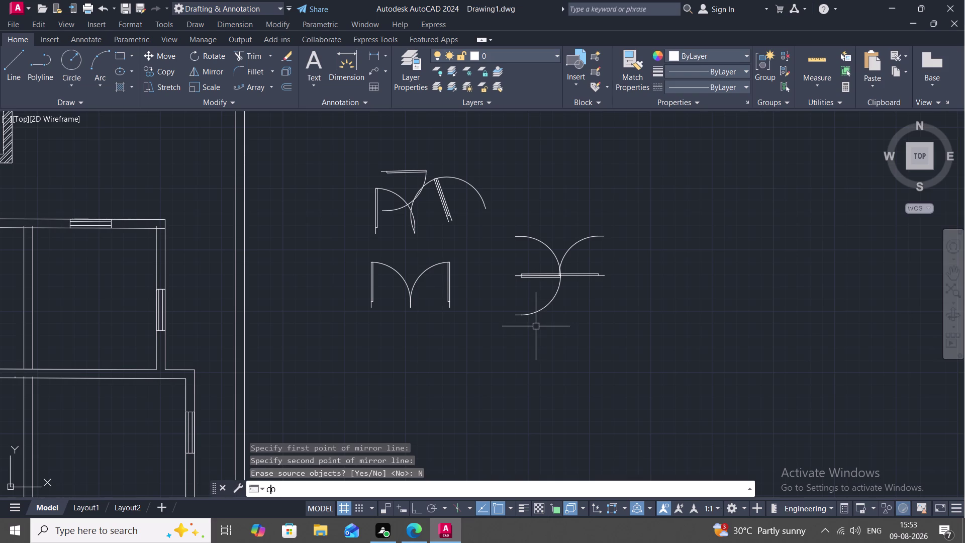
key(space)
click(580, 242)
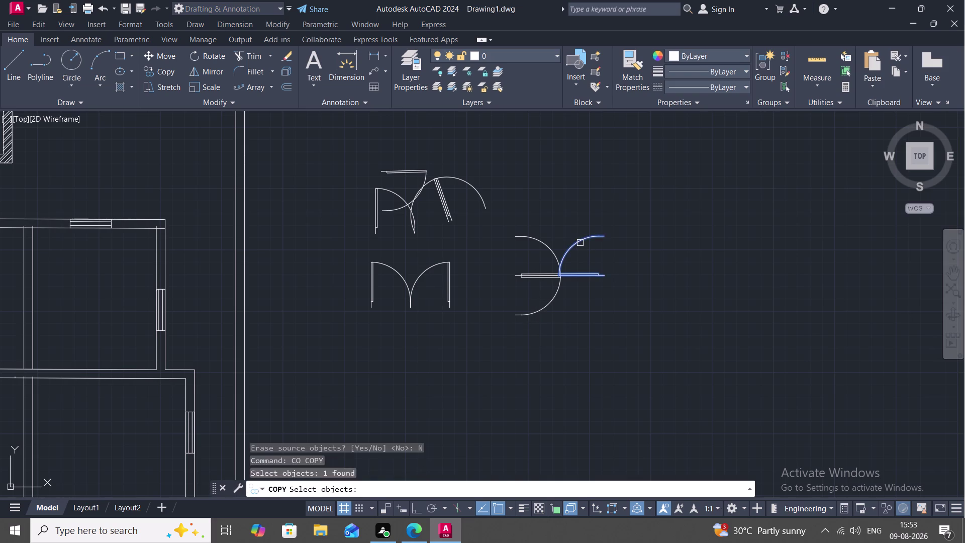
right_click(580, 242)
click(580, 242)
scroll(down, 3)
middle_drag(0, 348, 108, 346)
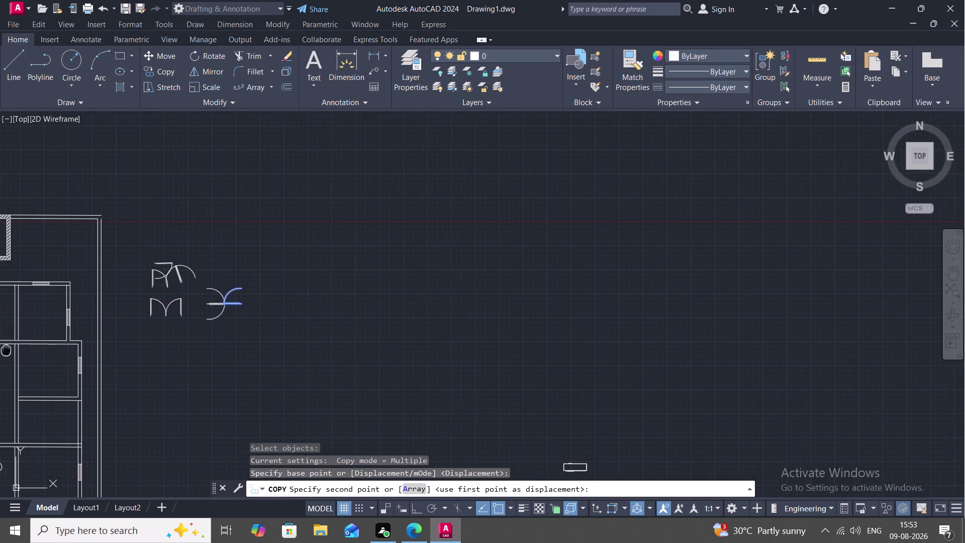
middle_drag(108, 346, 333, 267)
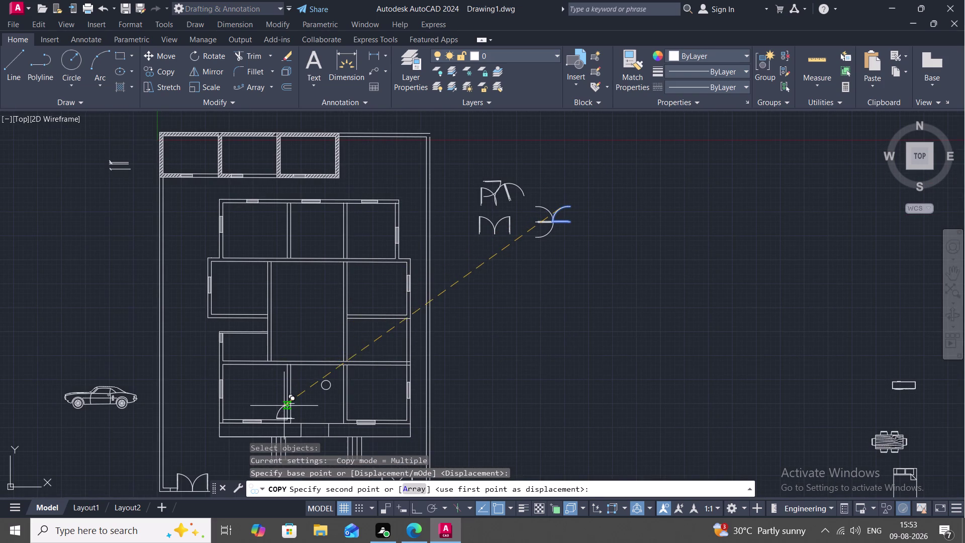
scroll(up, 3)
middle_drag(285, 395, 288, 293)
middle_drag(262, 348, 255, 290)
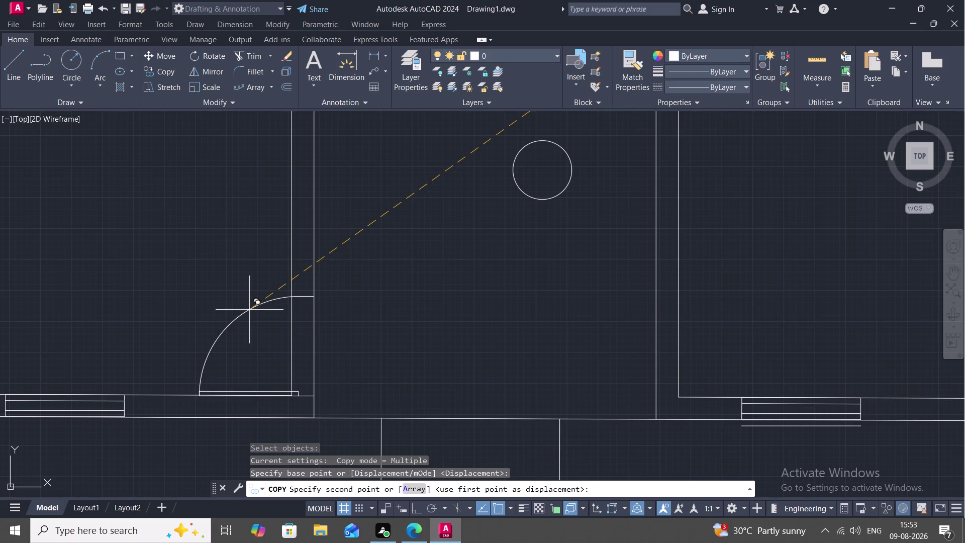
click(249, 310)
Place a second door copy at the upper room's wall and finish copying.
scroll(down, 3)
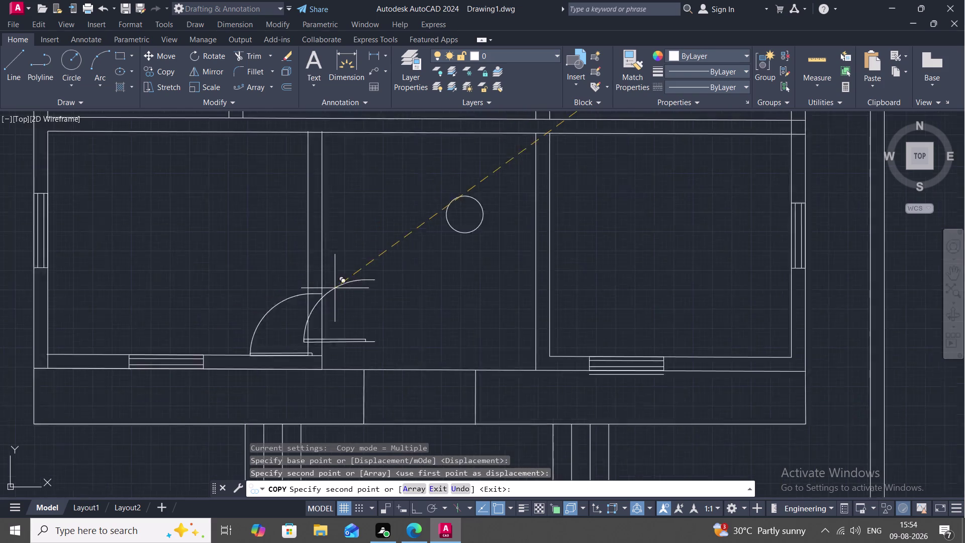
scroll(down, 3)
middle_drag(323, 253, 258, 387)
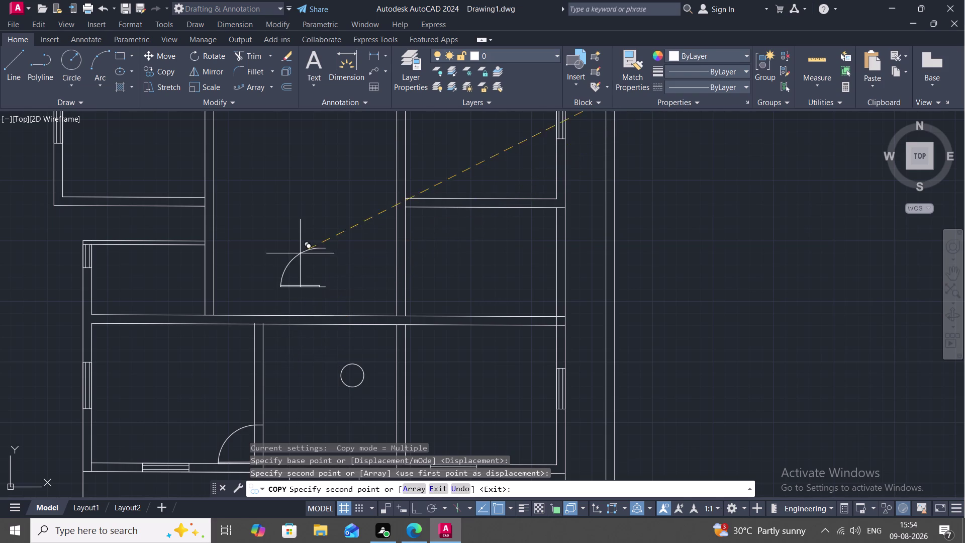
middle_drag(300, 254, 280, 427)
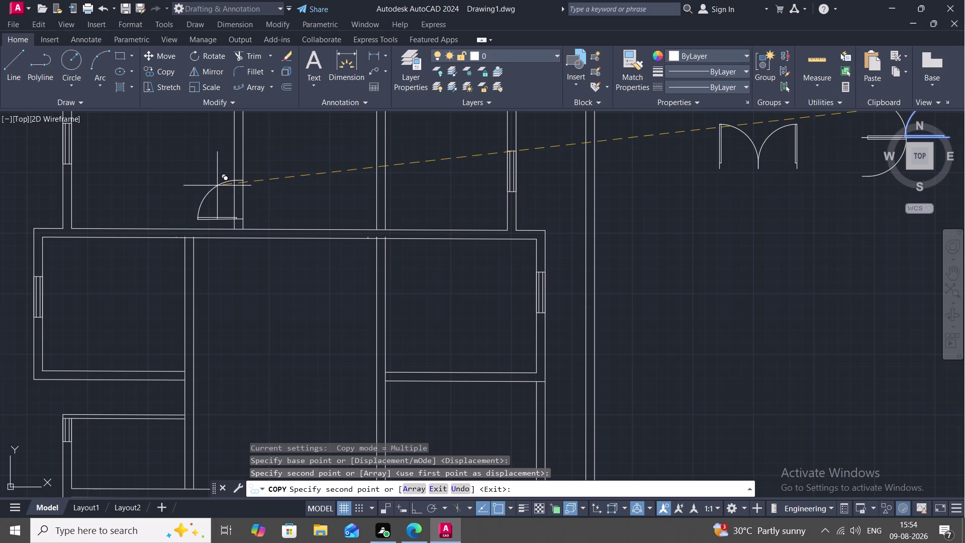
click(217, 186)
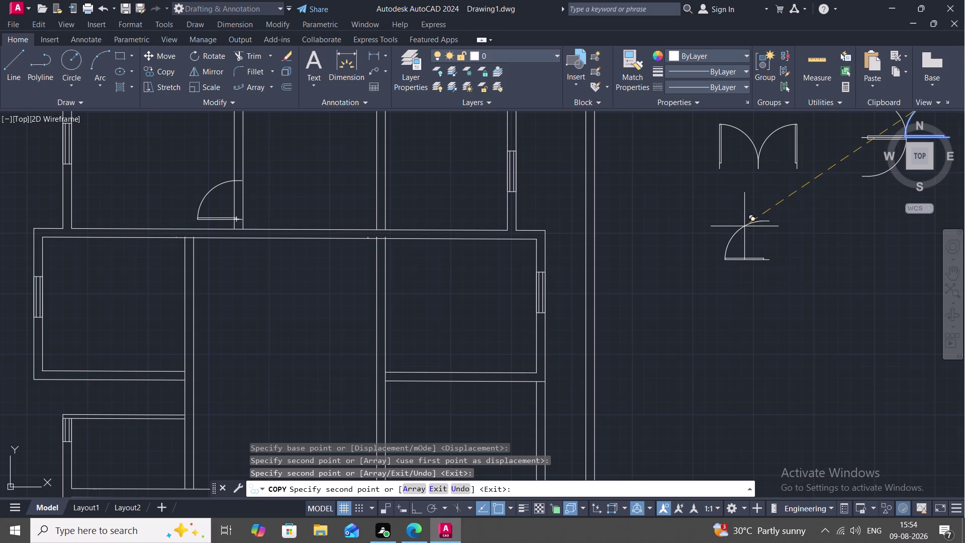
key(Escape)
scroll(down, 3)
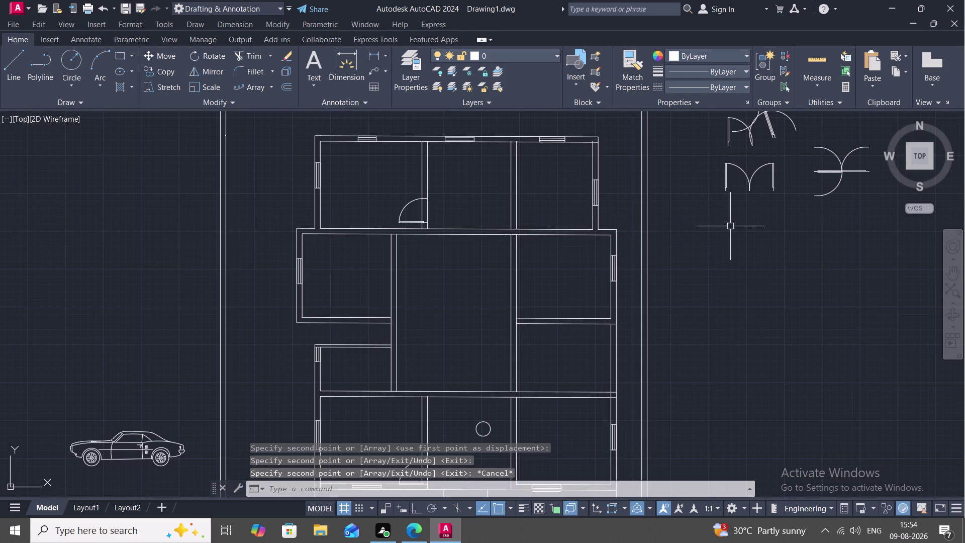
Copy the right leaf of the double door, based at its hinge end.
text(C)
text(O)
key(space)
click(773, 180)
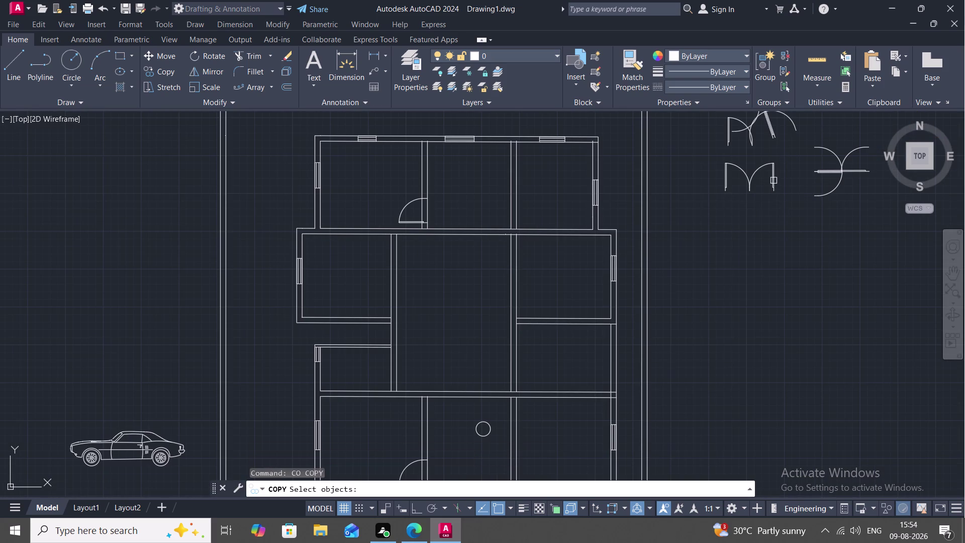
right_click(773, 180)
click(773, 180)
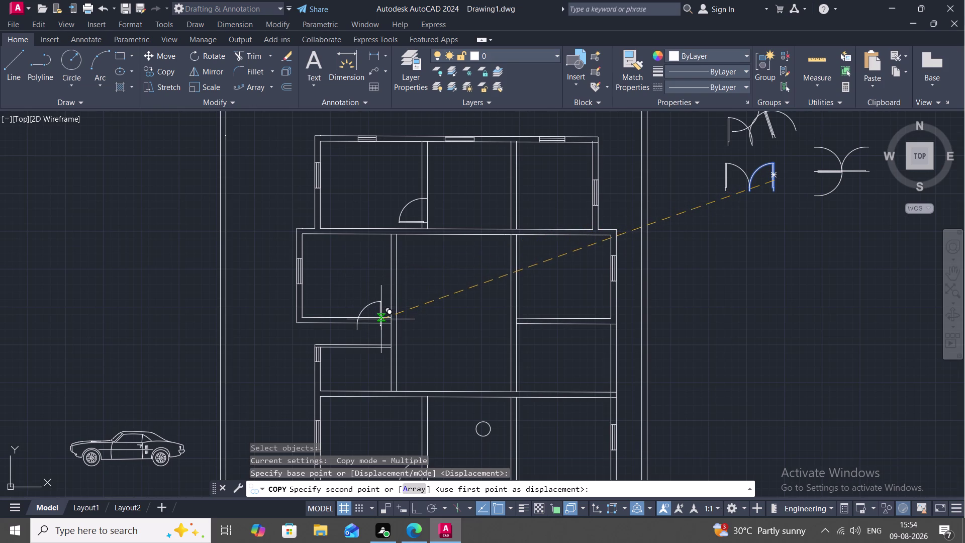
Place the leaf copy at the wall corner of a left-side room.
scroll(up, 3)
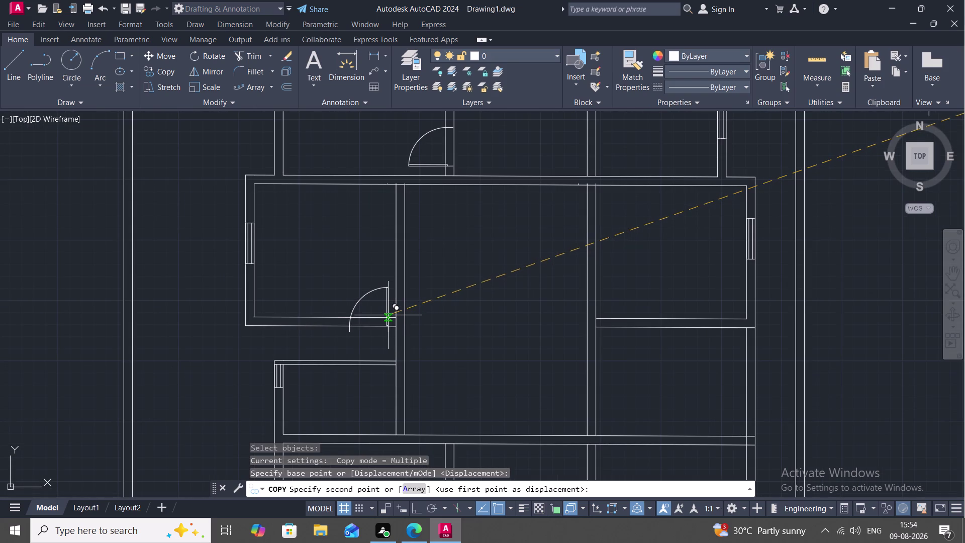
scroll(up, 3)
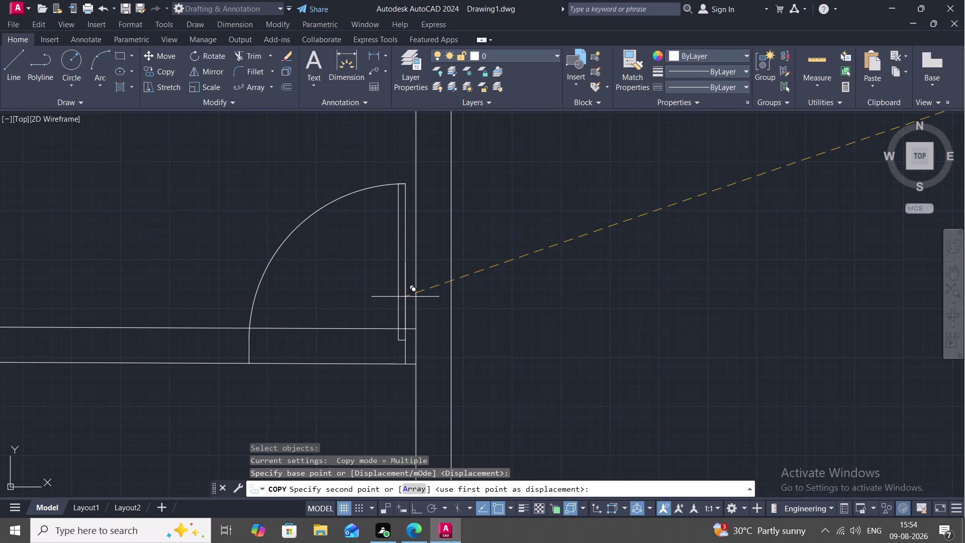
click(405, 296)
scroll(down, 3)
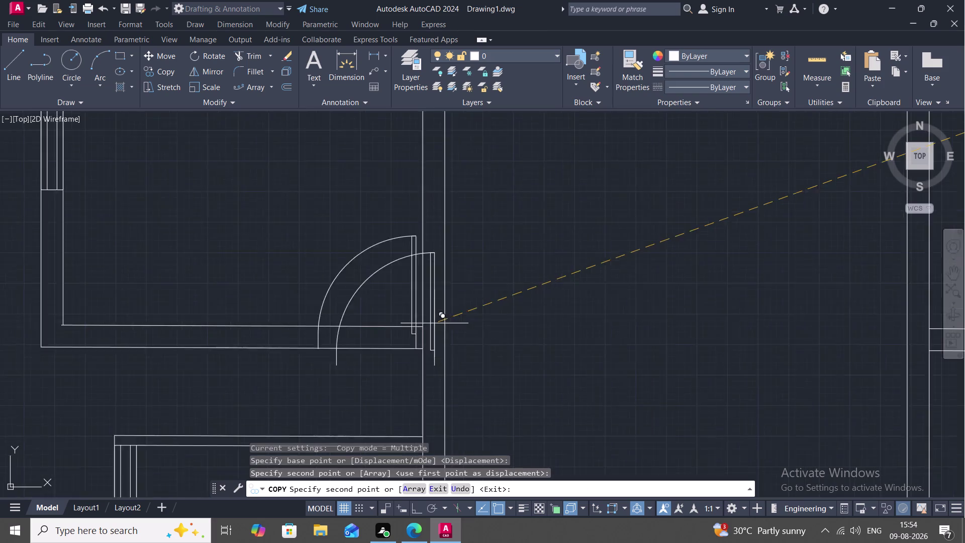
scroll(down, 3)
middle_drag(424, 316, 410, 313)
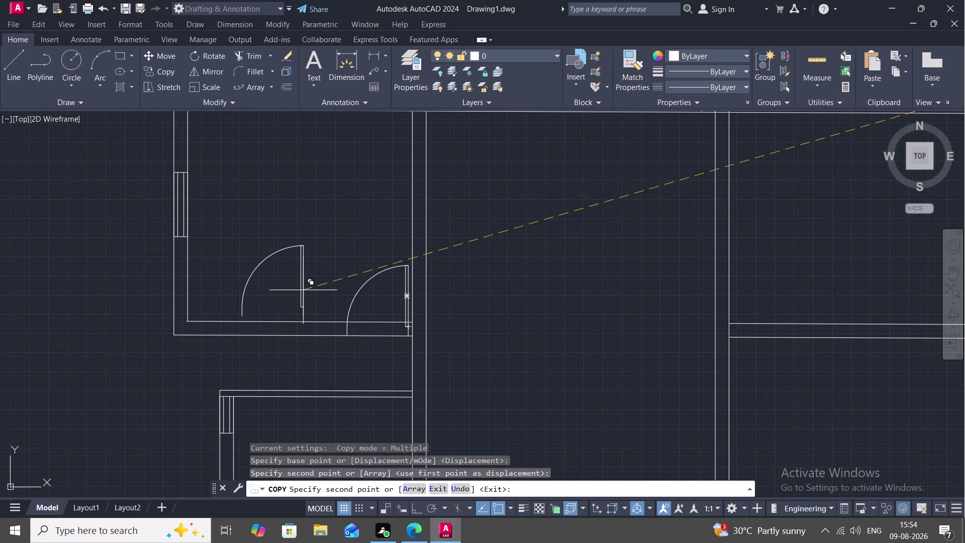
key(Escape)
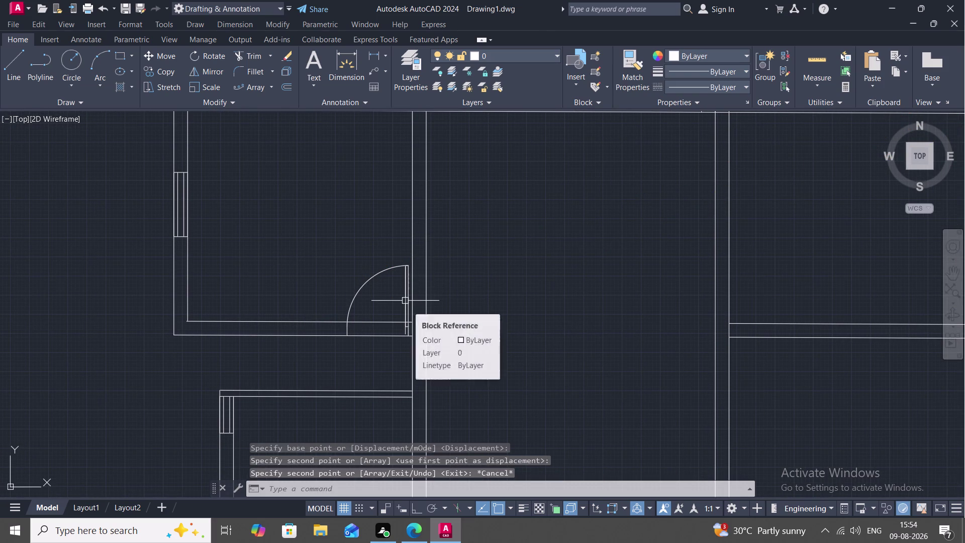
text(CO)
key(space)
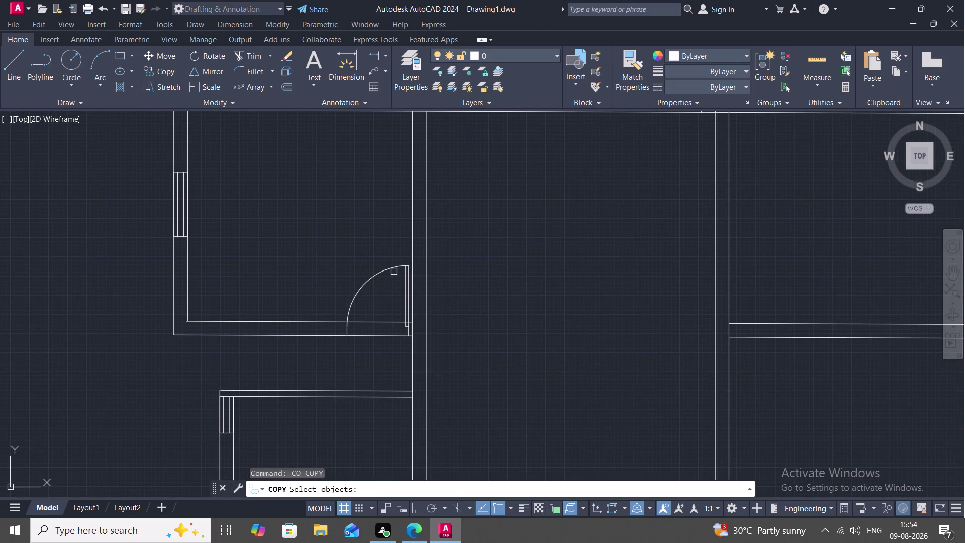
Select the newly placed door to copy, based at its hinge corner.
click(393, 271)
key(Escape)
click(407, 328)
right_click(407, 328)
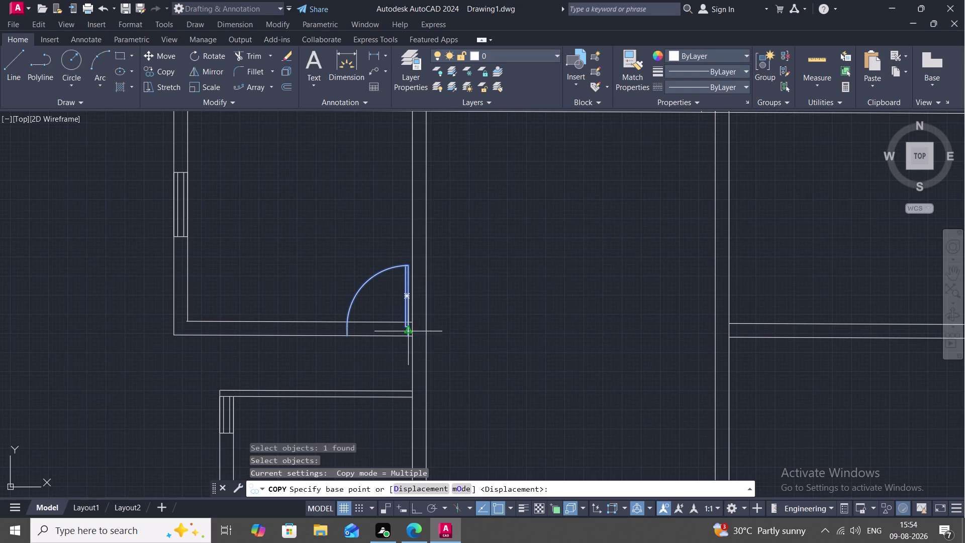
click(405, 338)
Place a door copy in a hatched upper room's wall.
scroll(down, 3)
middle_drag(308, 226, 302, 409)
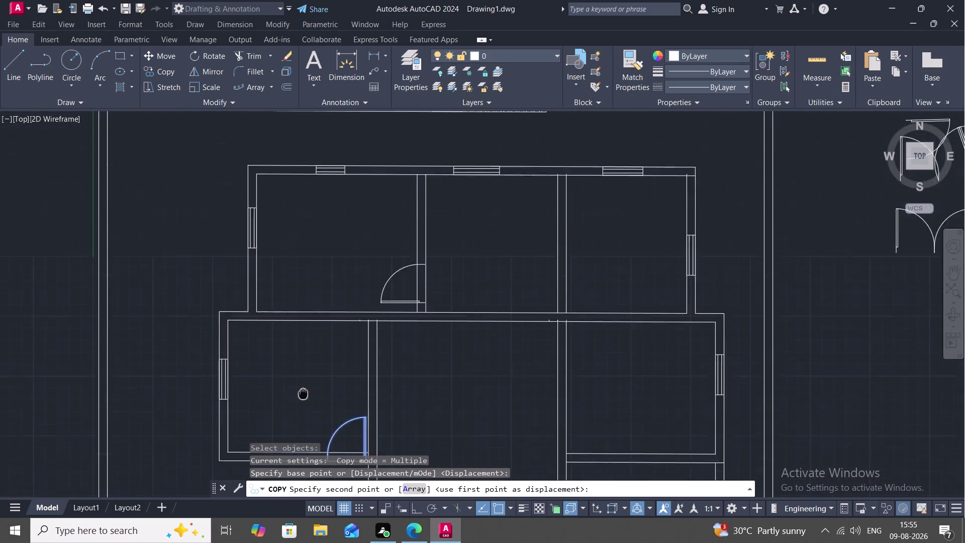
middle_drag(302, 409, 298, 441)
scroll(down, 3)
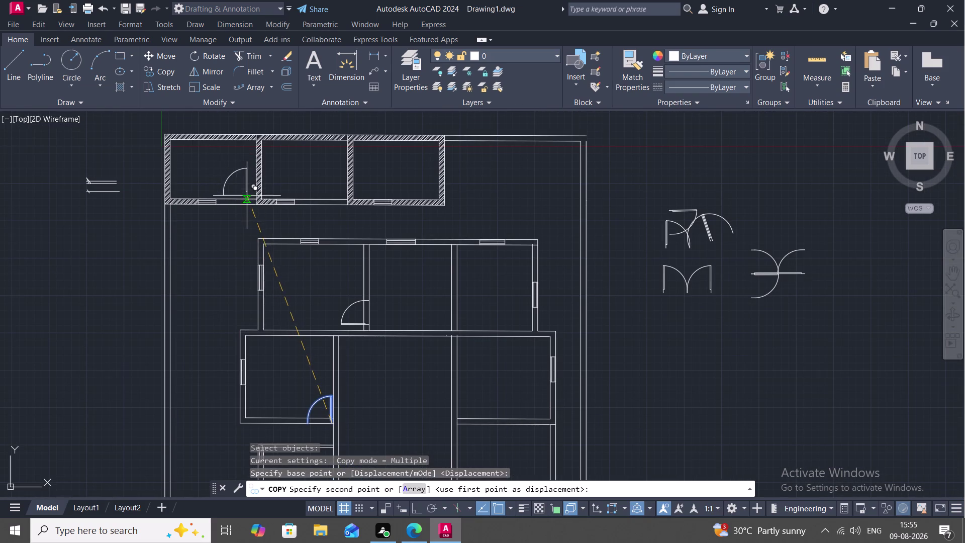
scroll(up, 3)
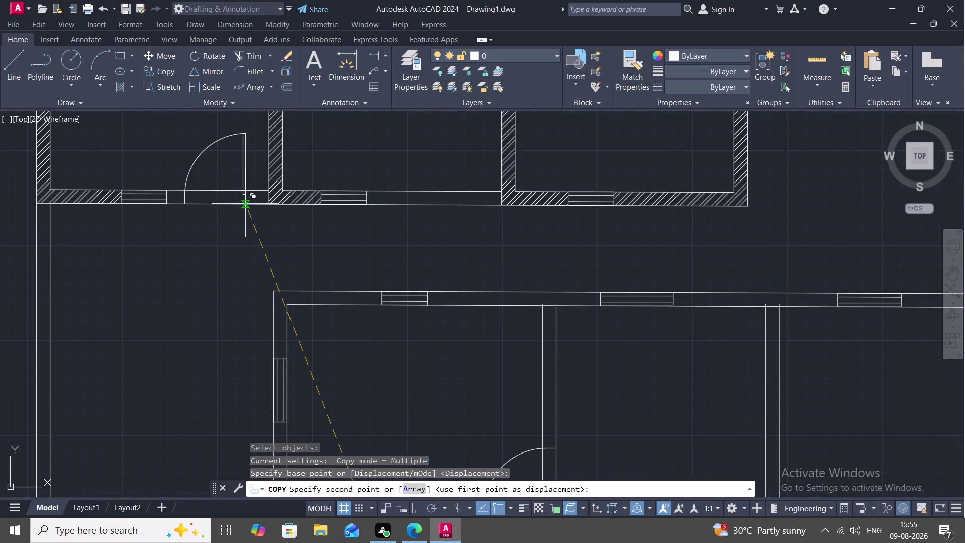
middle_drag(246, 203, 255, 257)
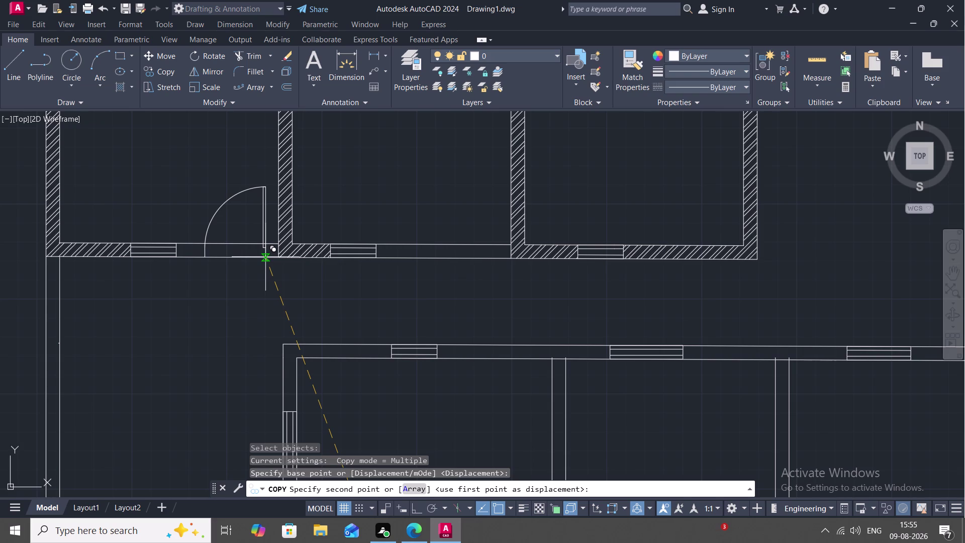
scroll(up, 3)
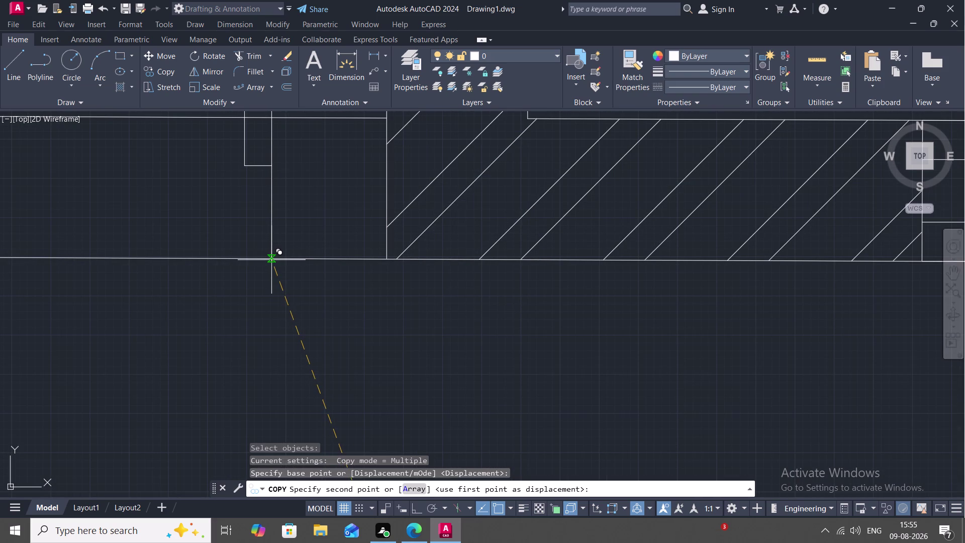
scroll(down, 3)
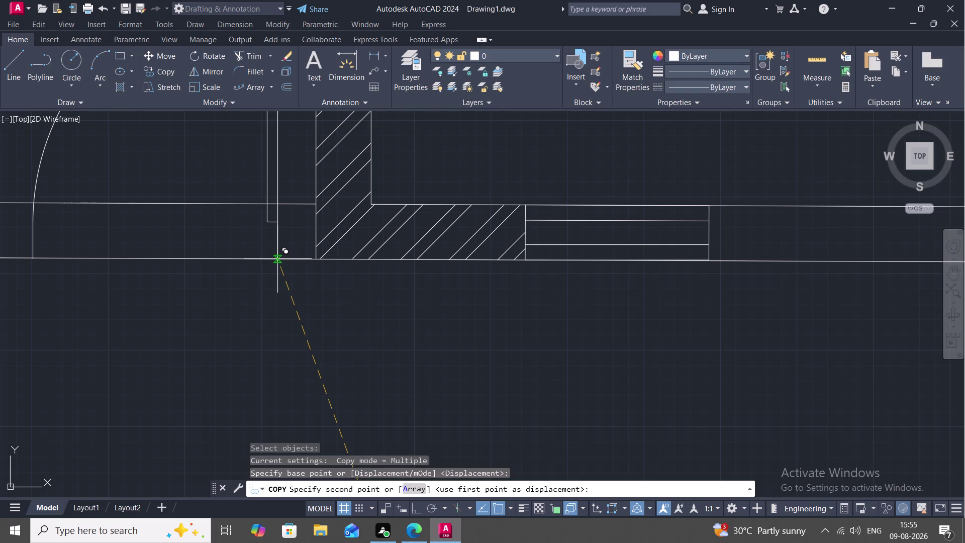
click(277, 259)
Place another door copy in the next hatched room and finish copying.
scroll(down, 3)
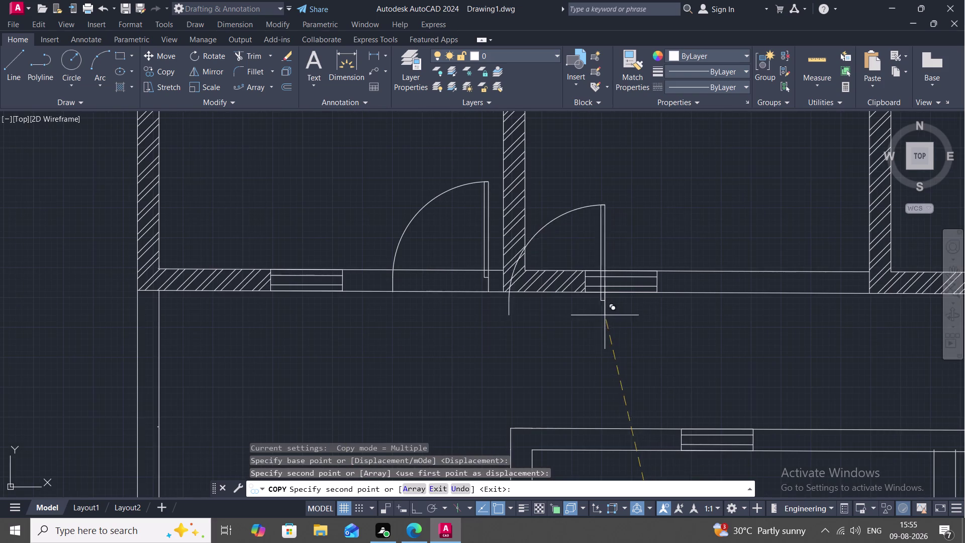
middle_drag(727, 319, 636, 332)
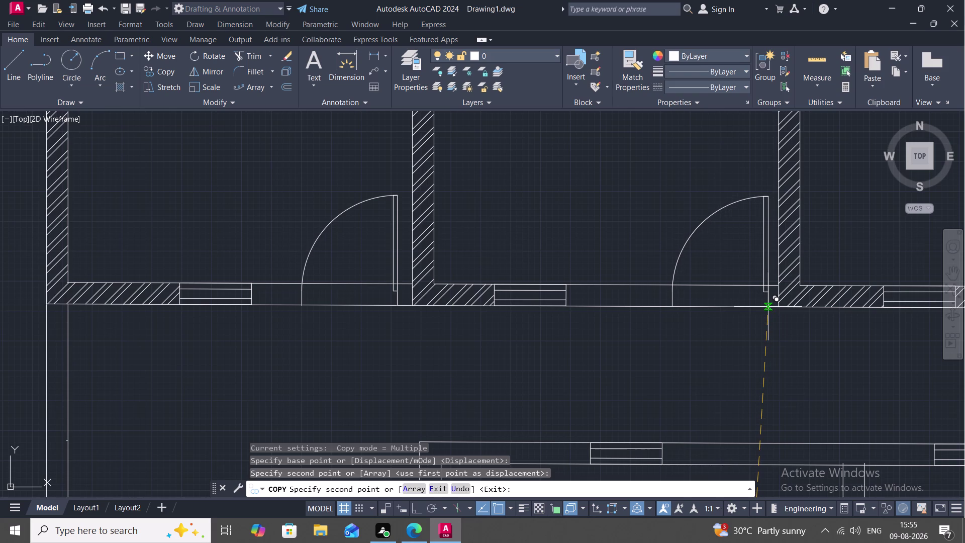
click(768, 307)
middle_drag(822, 335, 536, 359)
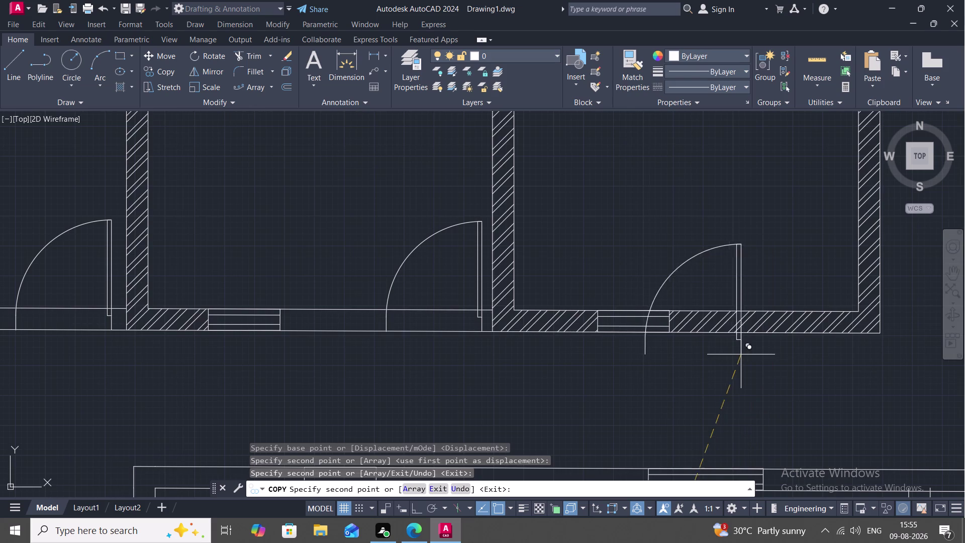
scroll(down, 3)
middle_drag(643, 368, 601, 295)
scroll(down, 3)
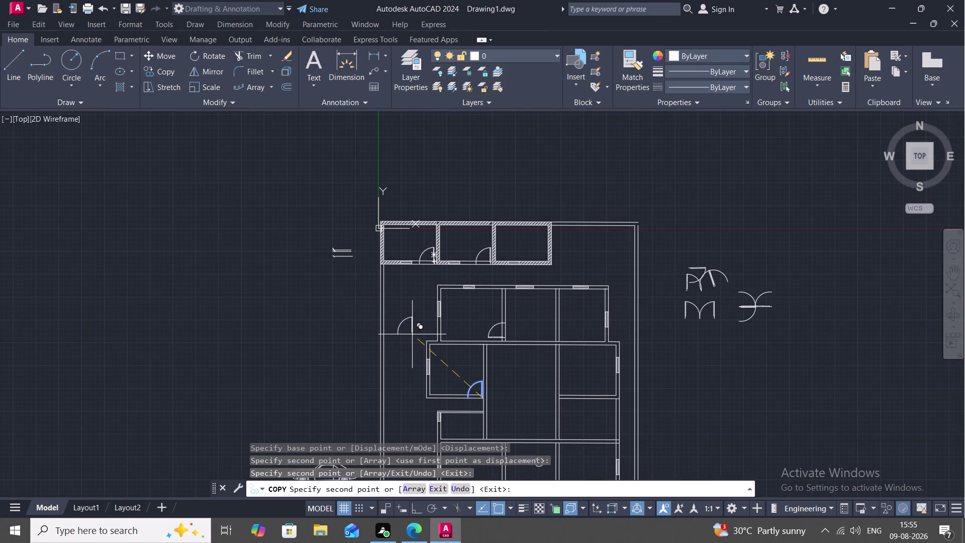
key(Escape)
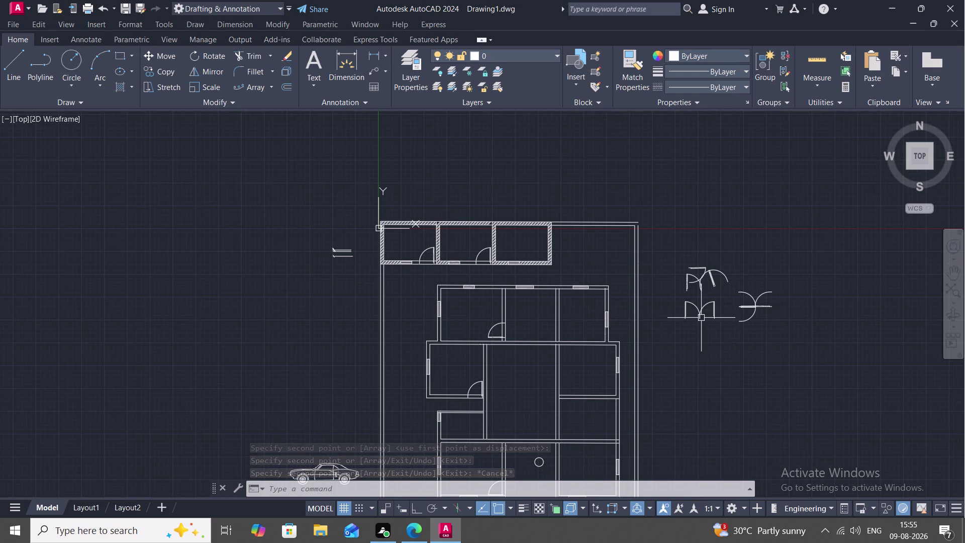
Copy the double door block, based at its bottom midpoint.
text(CL)
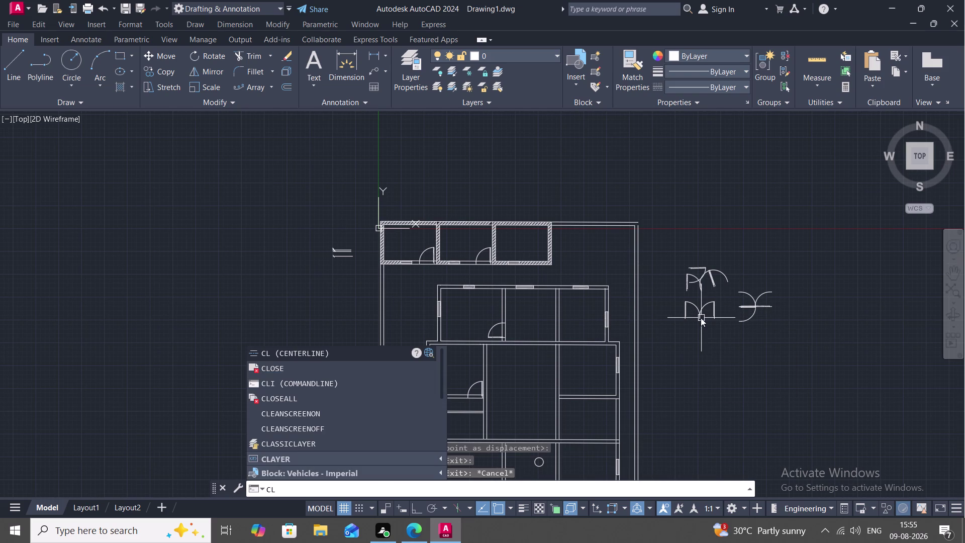
key(BackSpace)
text(O)
key(space)
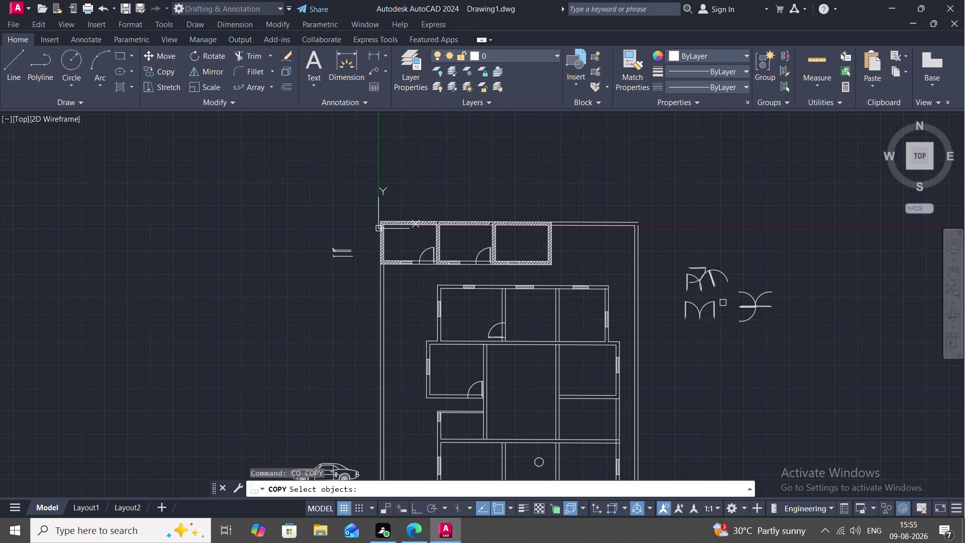
click(701, 316)
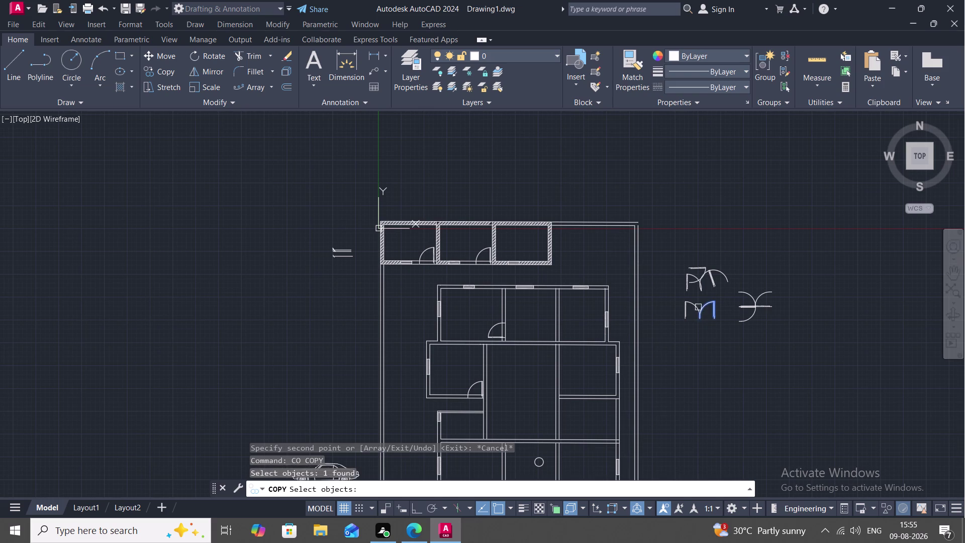
click(693, 305)
right_click(700, 320)
click(701, 322)
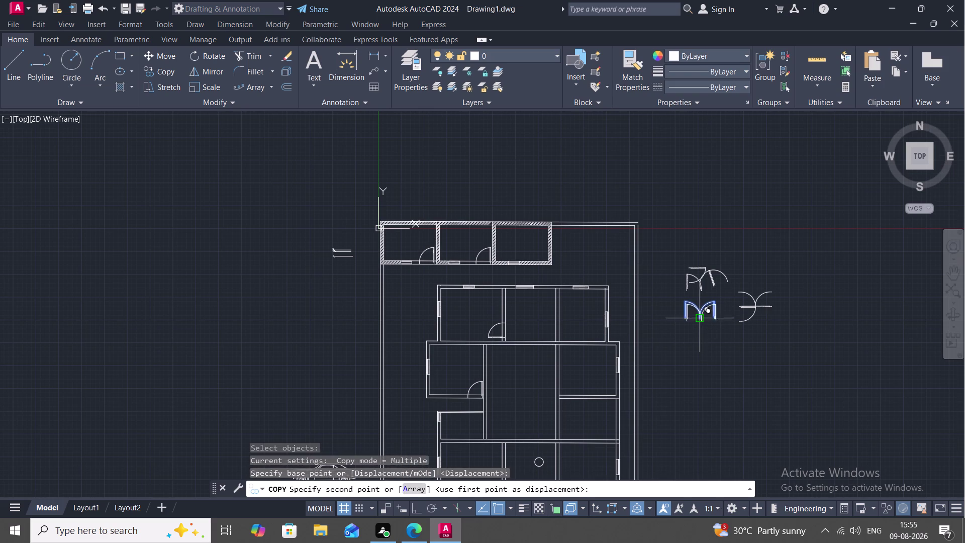
Place the double door copy in the wall above the dining table.
scroll(up, 3)
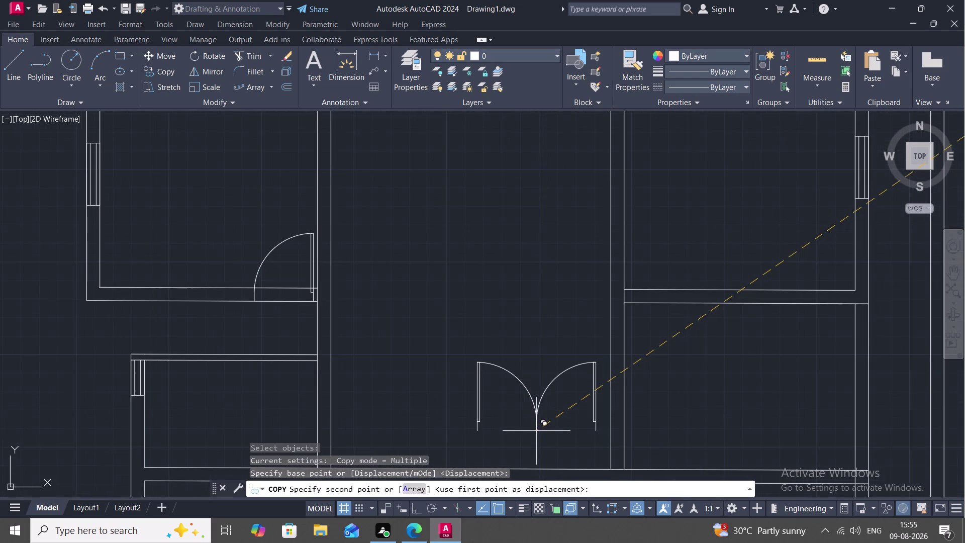
middle_drag(536, 431, 519, 245)
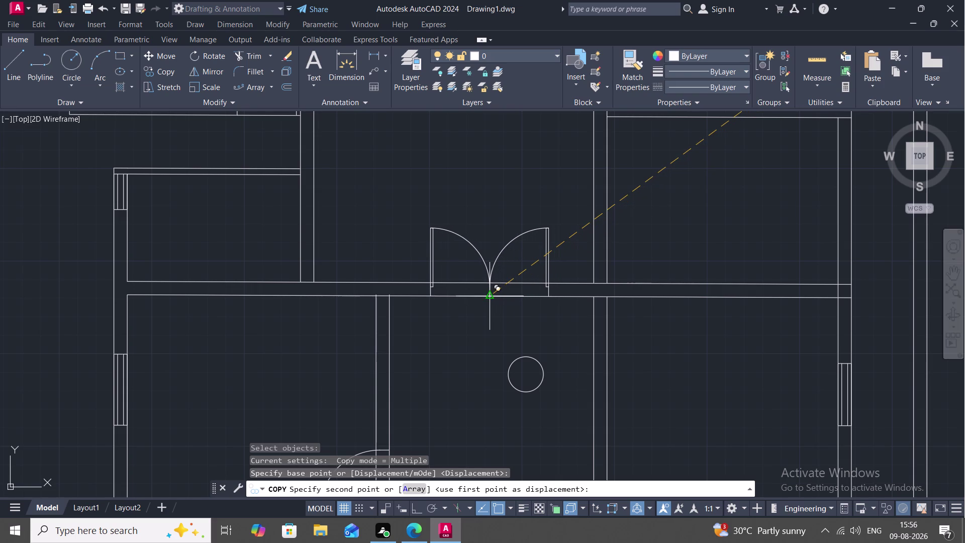
click(492, 296)
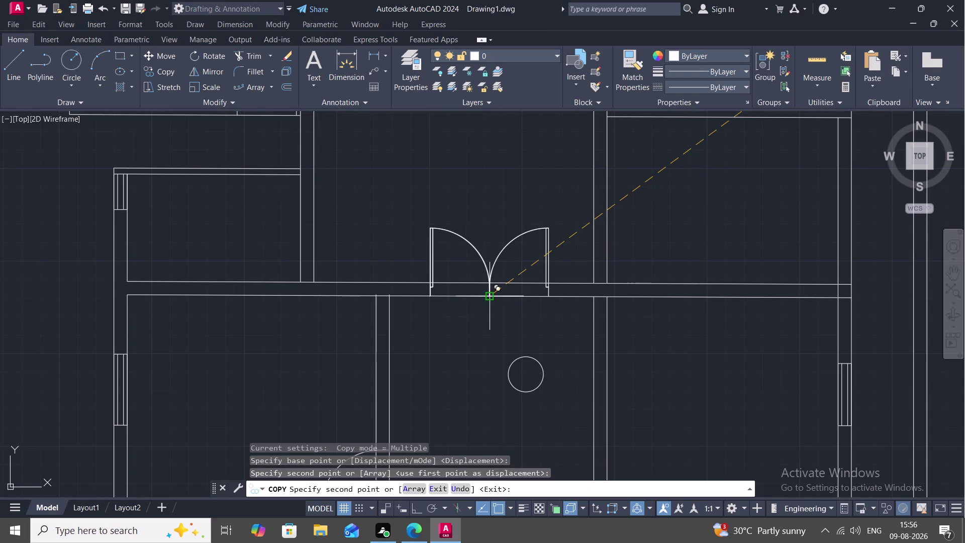
key(Escape)
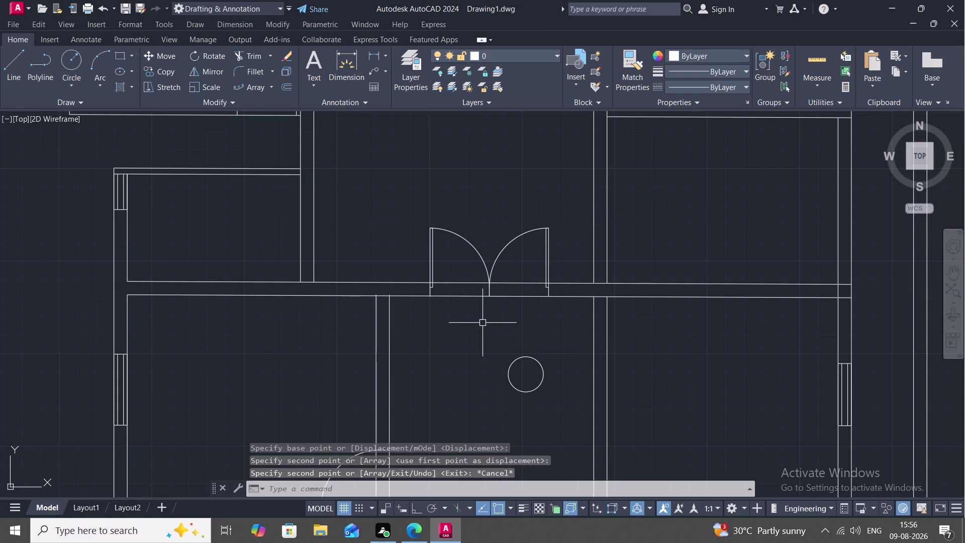
text(SC)
key(space)
Scale the copied double door down about its base point to fit the dining-room wall opening.
click(488, 276)
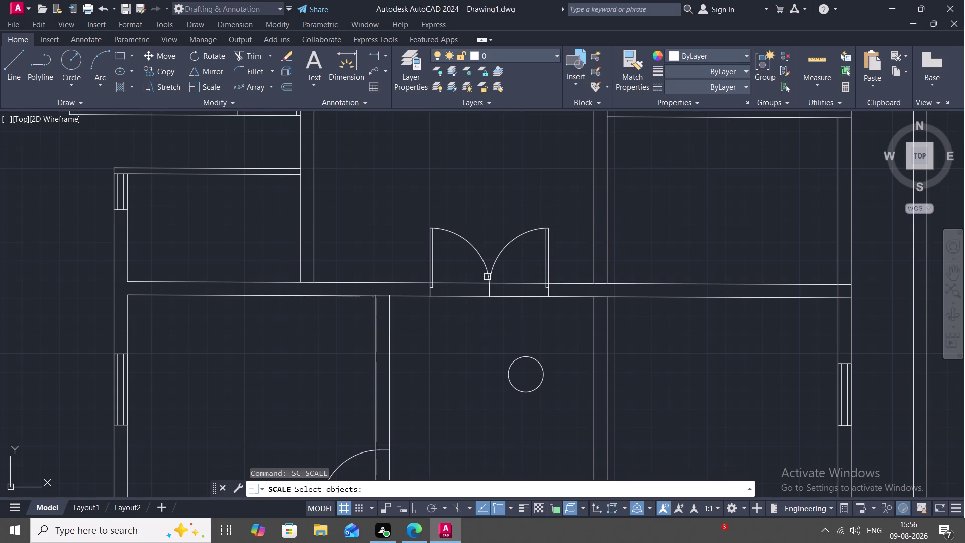
click(485, 264)
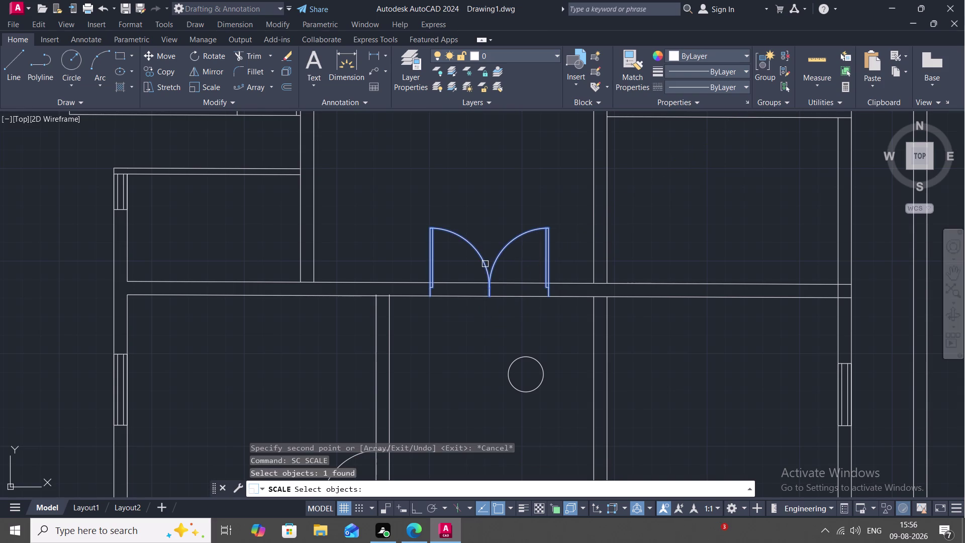
right_click(492, 295)
click(489, 295)
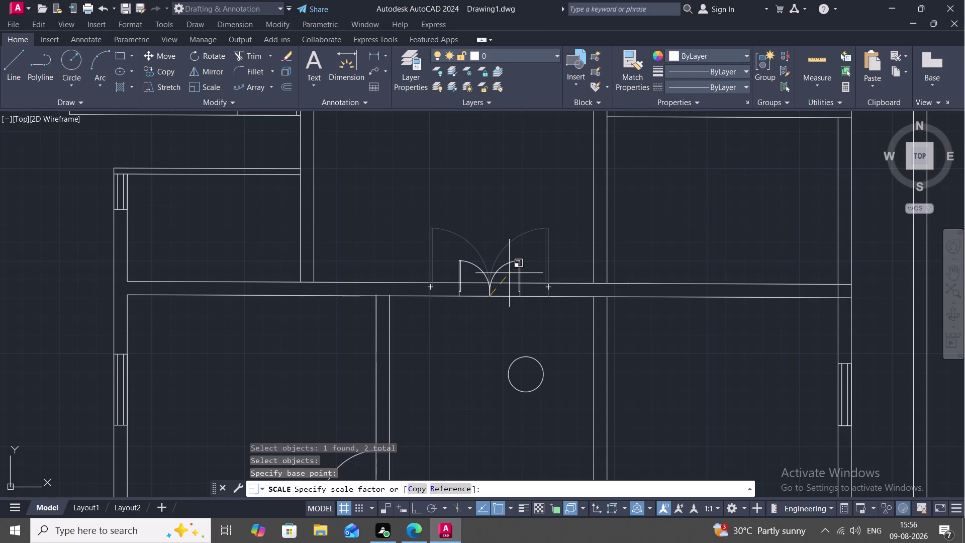
click(509, 273)
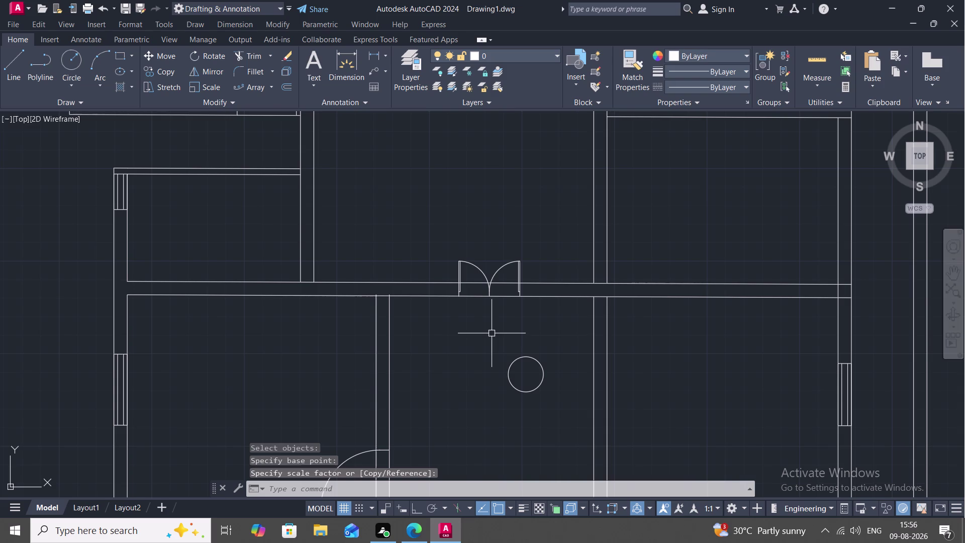
middle_drag(574, 310, 502, 317)
scroll(down, 3)
scroll(down, 3)
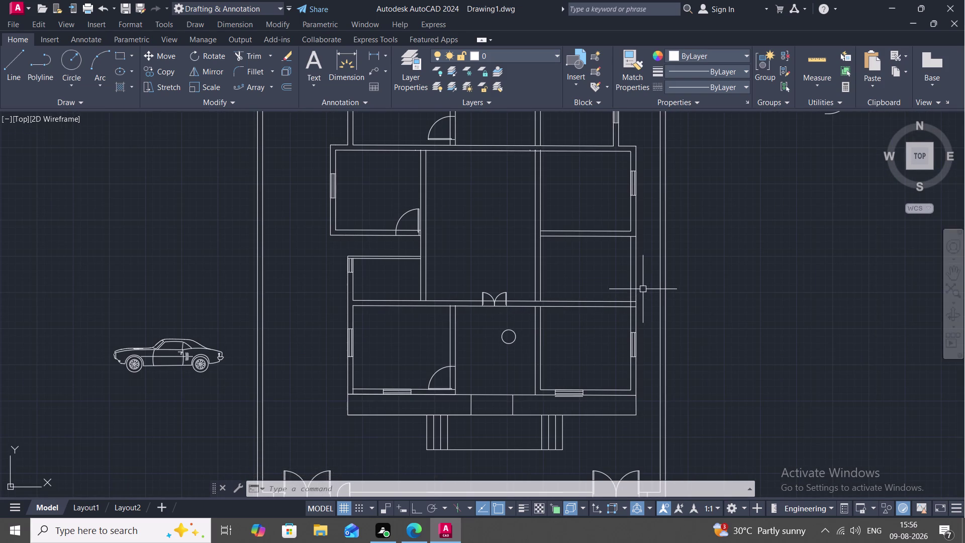
middle_drag(701, 276, 603, 339)
scroll(down, 3)
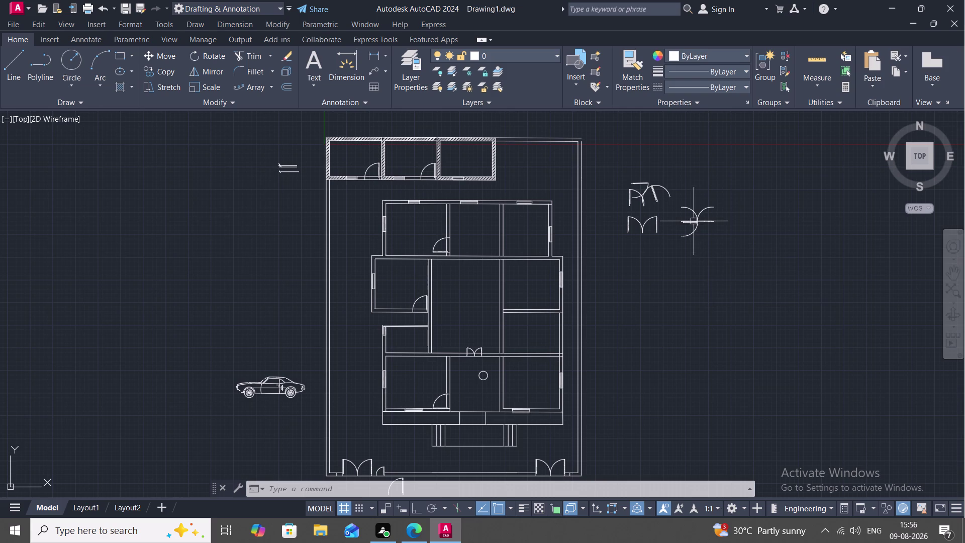
Copy the single swing door block, using its corner as base point.
key(c)
text(O)
key(space)
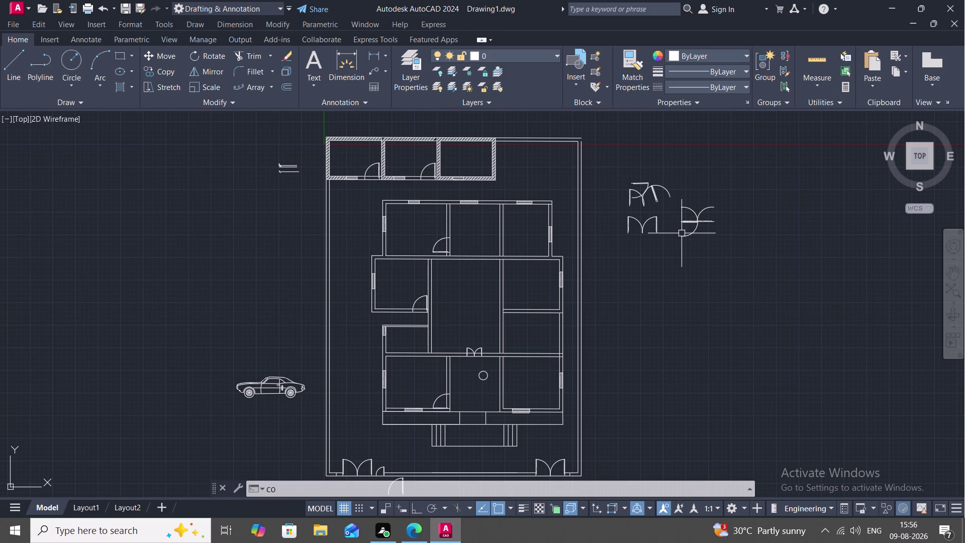
click(691, 209)
right_click(691, 208)
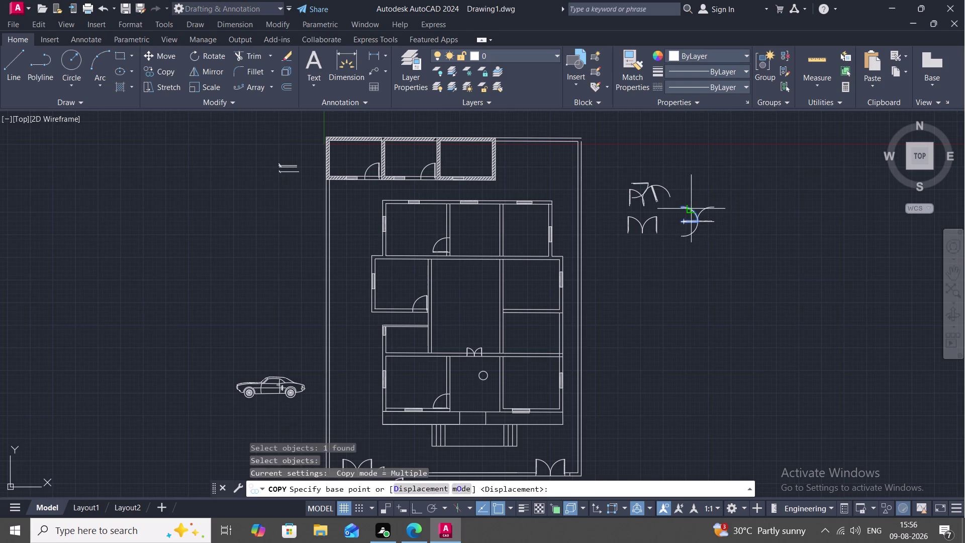
click(691, 209)
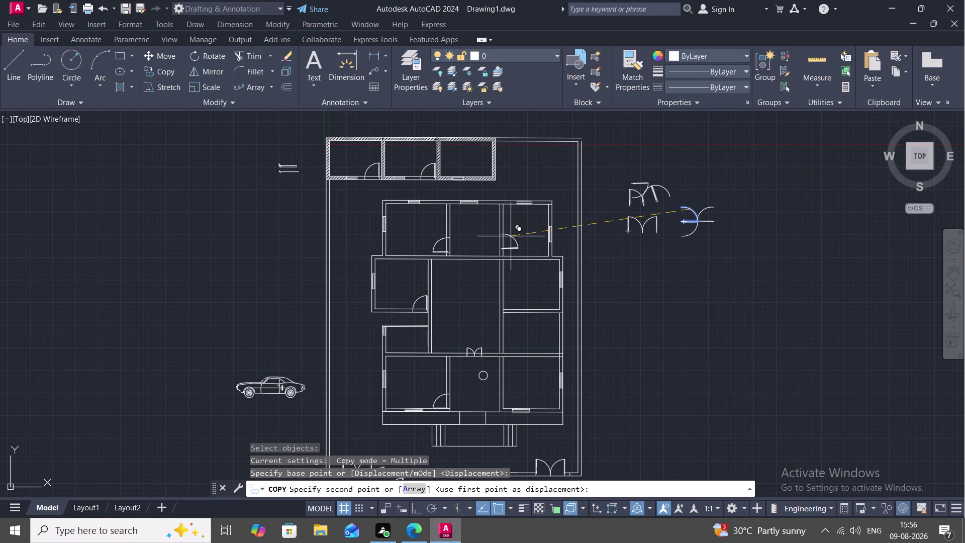
Place the door copy in the top-right upper room and finish copying.
scroll(up, 3)
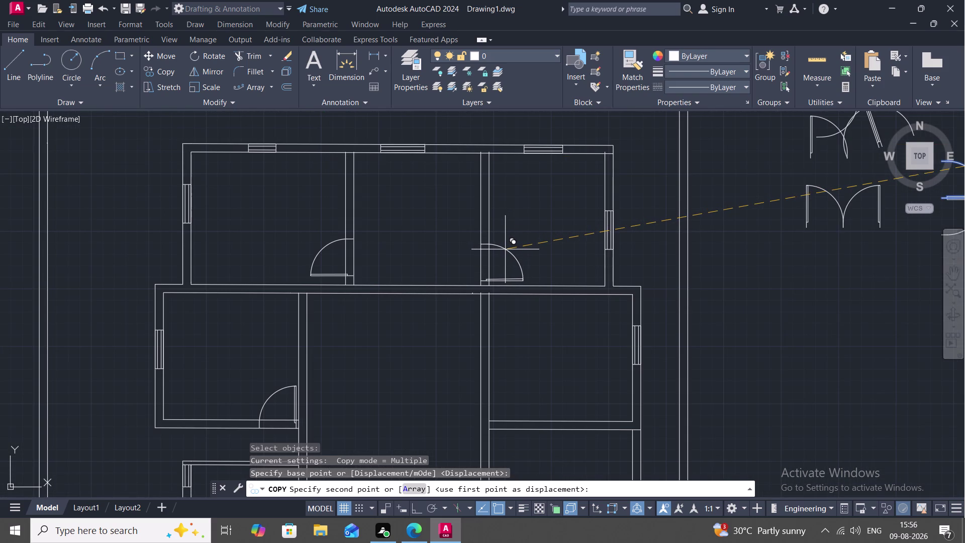
scroll(up, 3)
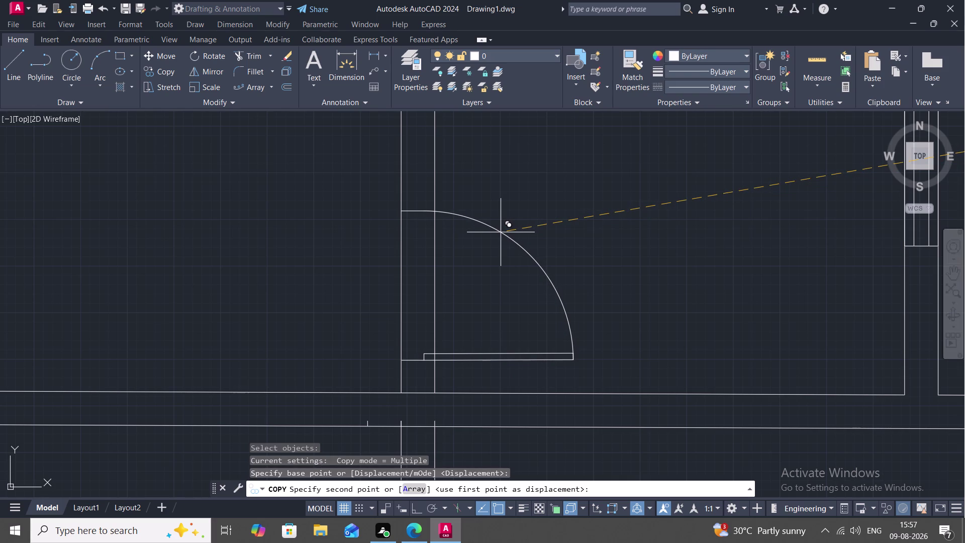
click(501, 233)
scroll(down, 3)
middle_drag(531, 251, 526, 247)
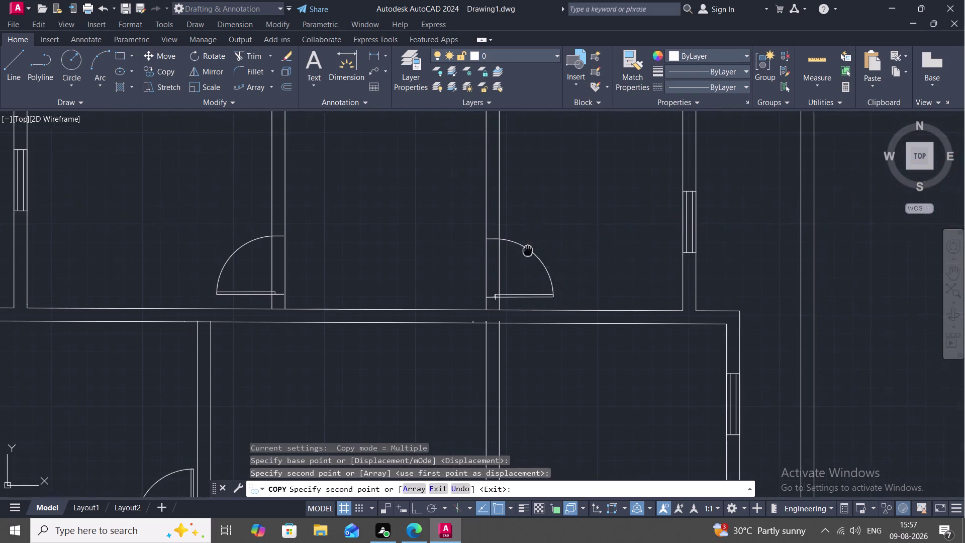
middle_drag(525, 248, 442, 160)
scroll(down, 3)
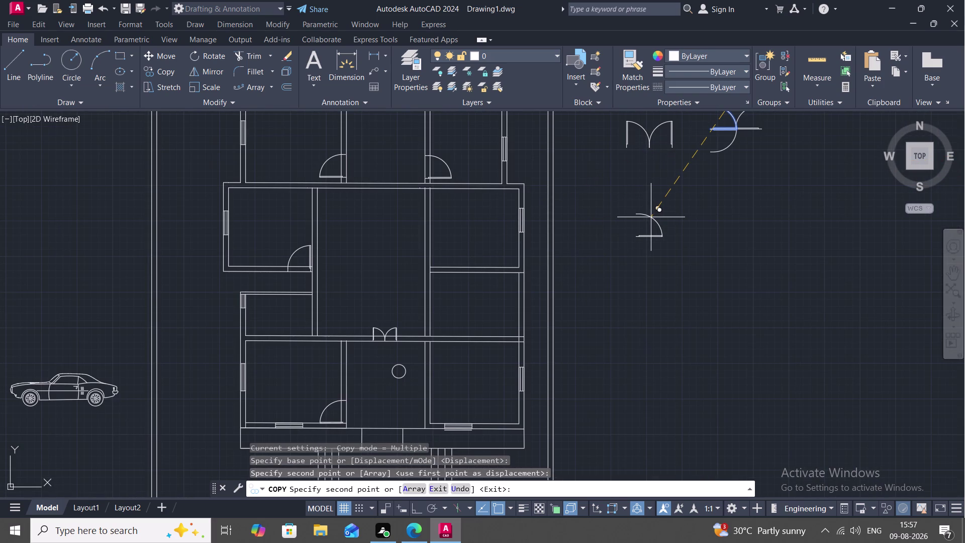
key(Escape)
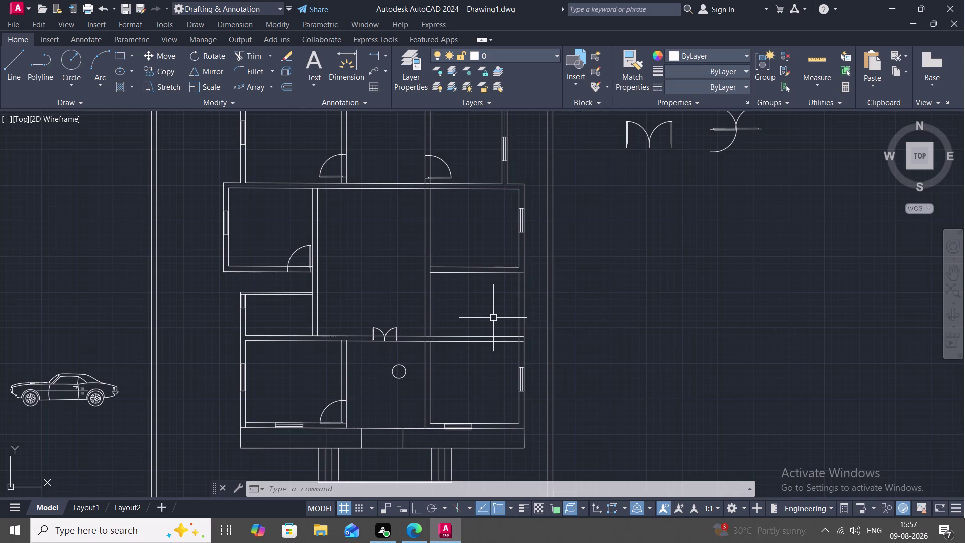
scroll(up, 3)
Trim the four wall line pieces out of the double doorway above the dining table.
text(T)
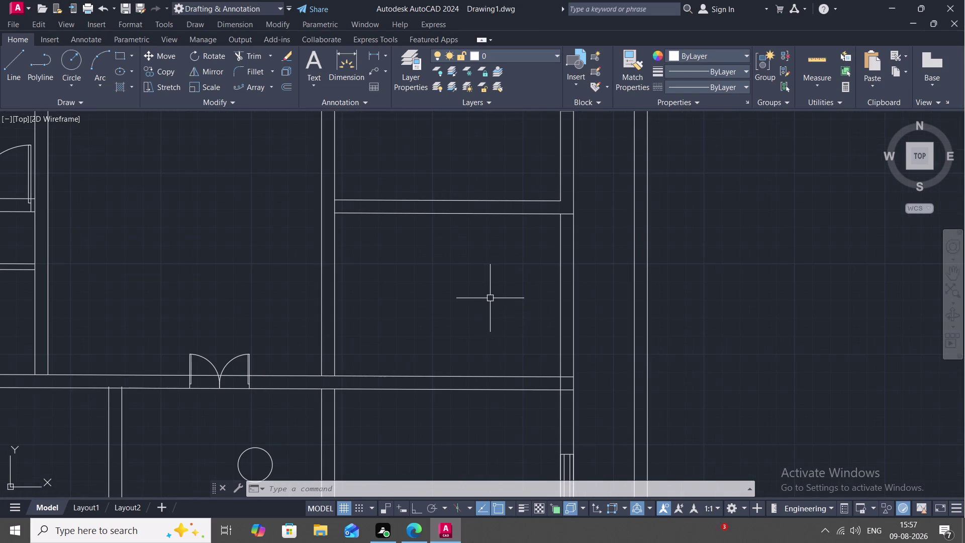
text(R)
key(space)
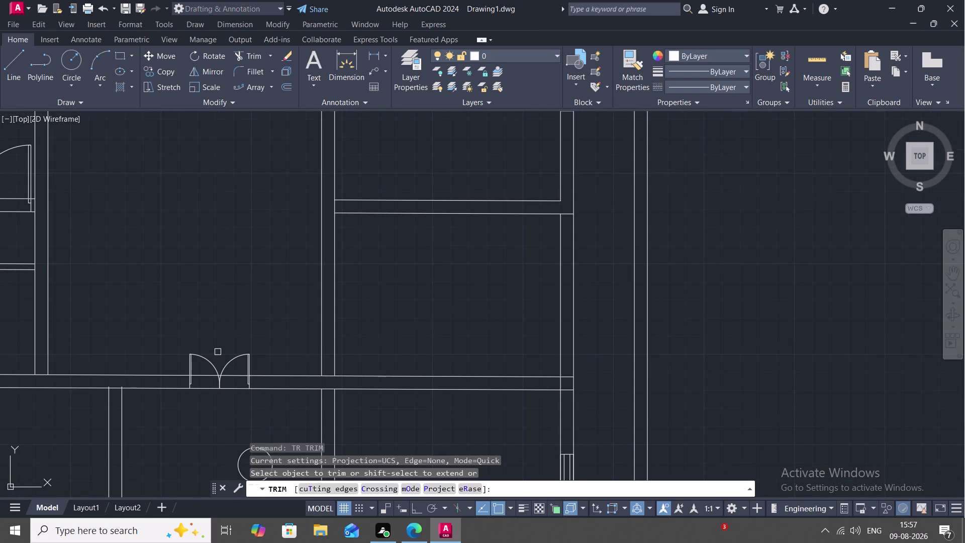
middle_drag(227, 351, 294, 312)
click(273, 348)
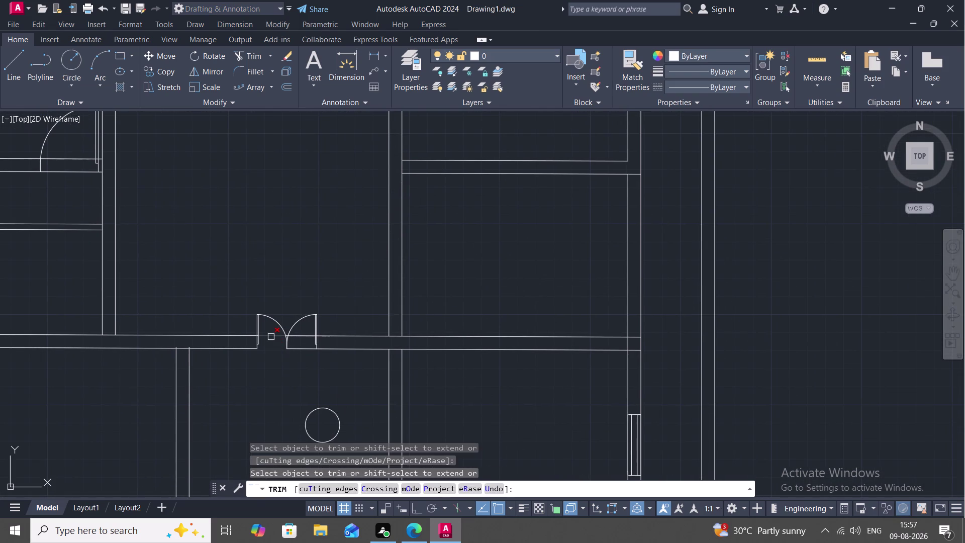
click(271, 337)
click(298, 334)
click(296, 351)
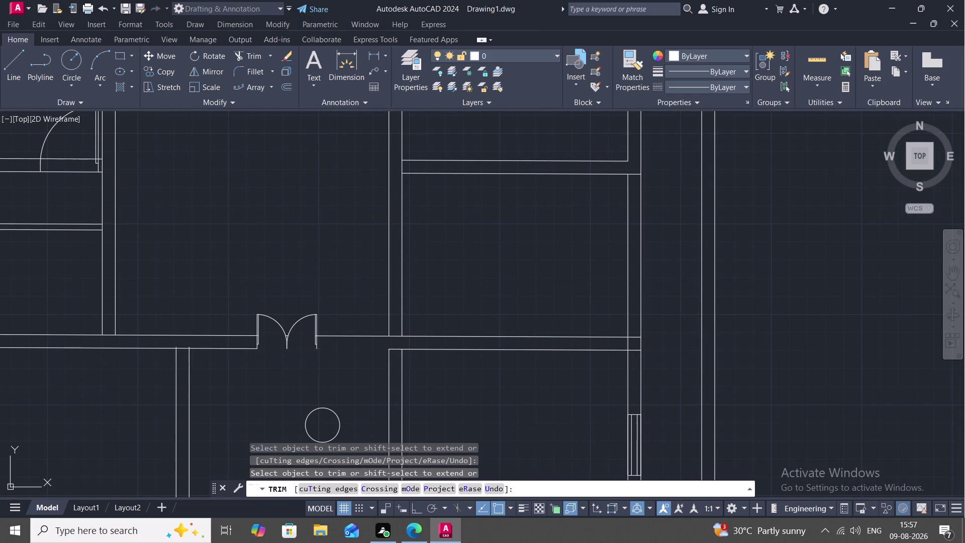
scroll(down, 3)
middle_drag(287, 369, 283, 287)
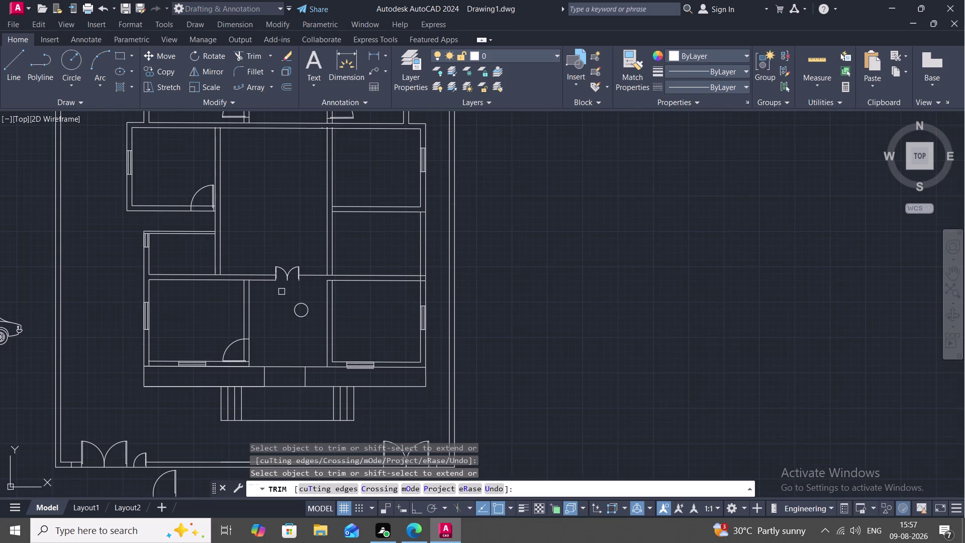
scroll(down, 3)
middle_drag(585, 186, 529, 246)
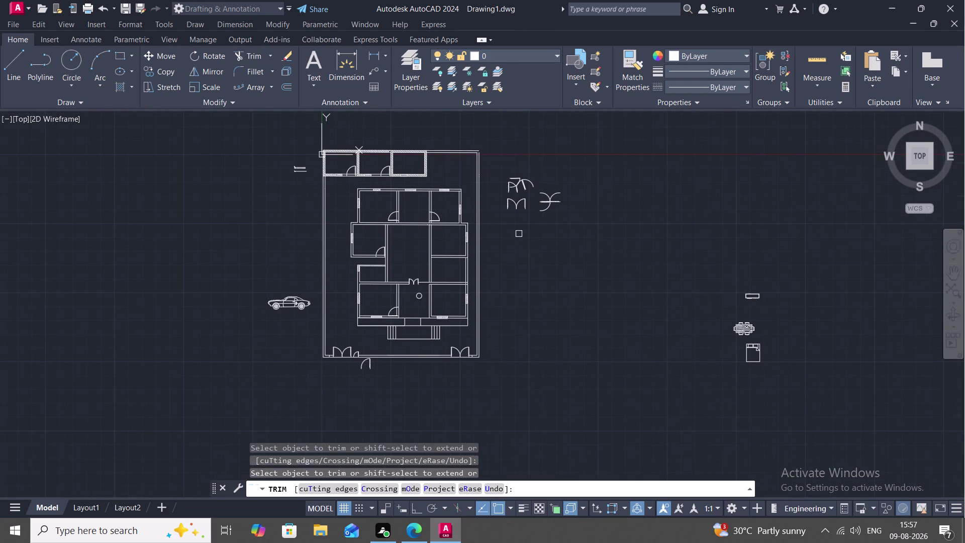
key(Escape)
scroll(up, 3)
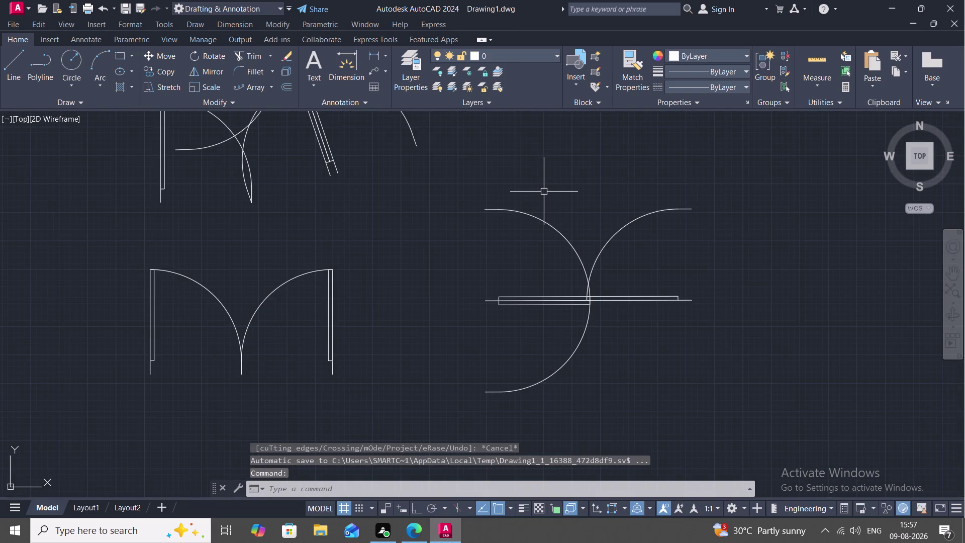
Rotate the lower door swing arc about the wall end to the left side.
text(RO)
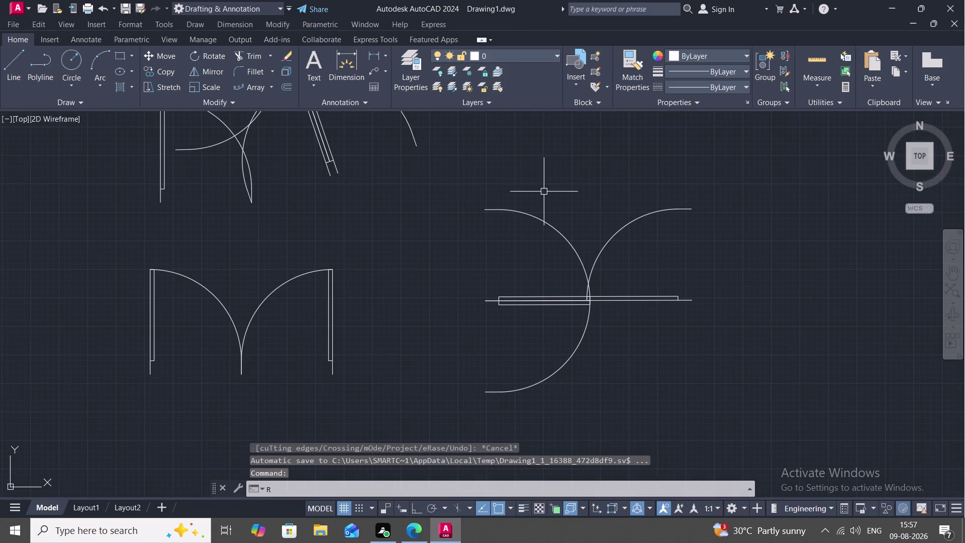
key(space)
click(575, 305)
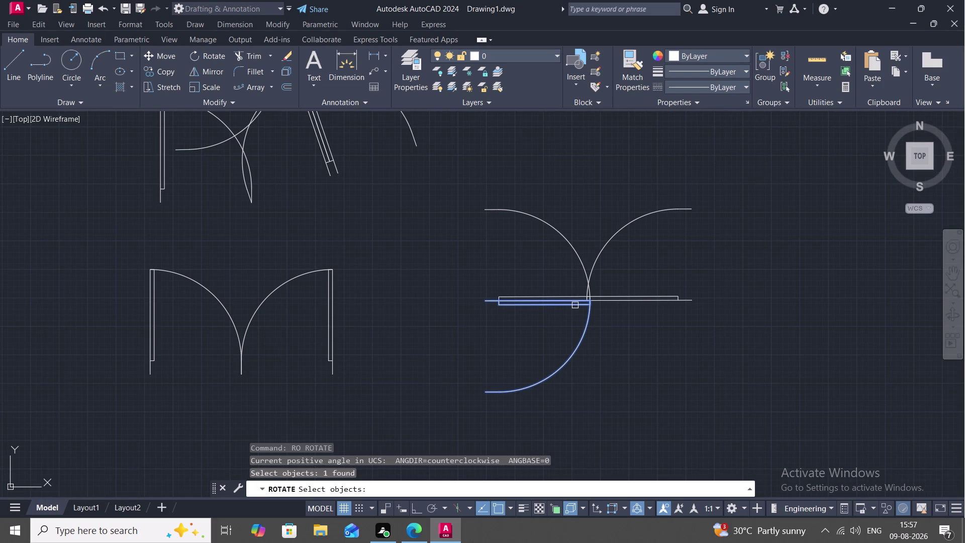
right_click(522, 299)
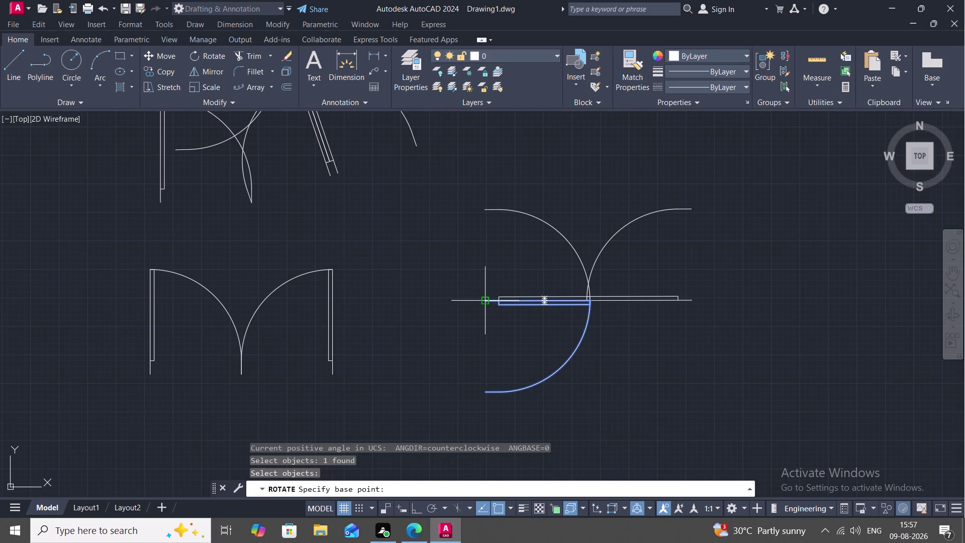
click(484, 298)
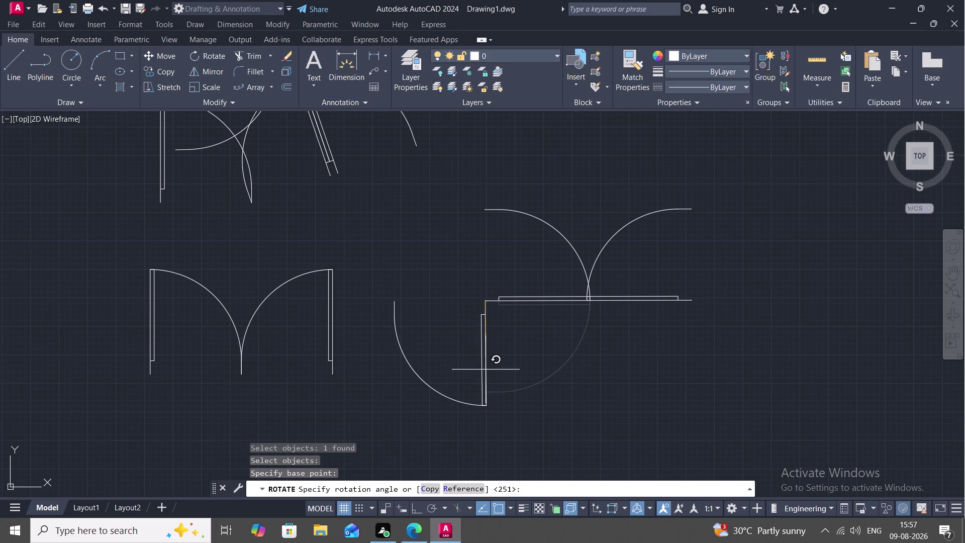
click(486, 370)
key(Escape)
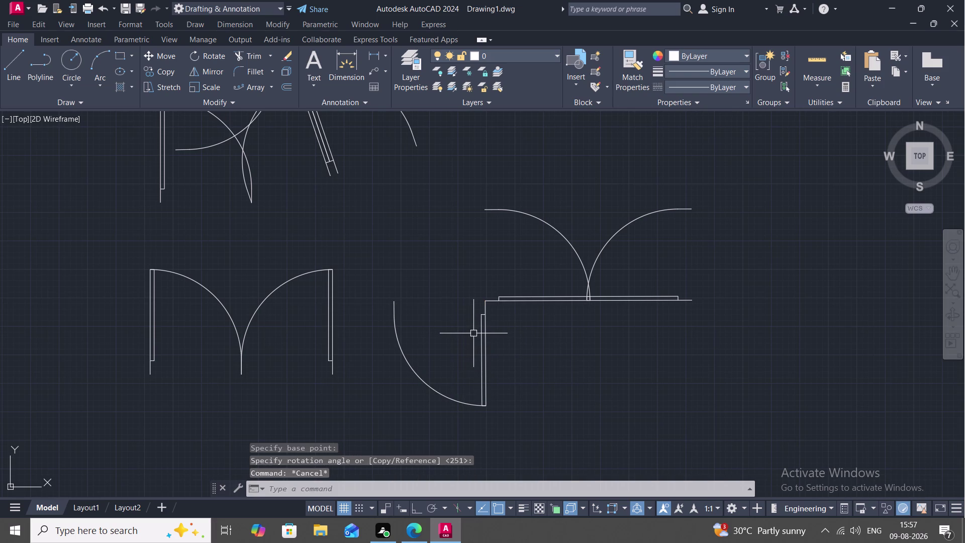
Mirror the lower door swing across its hinge line, keeping the original.
text(MI)
key(space)
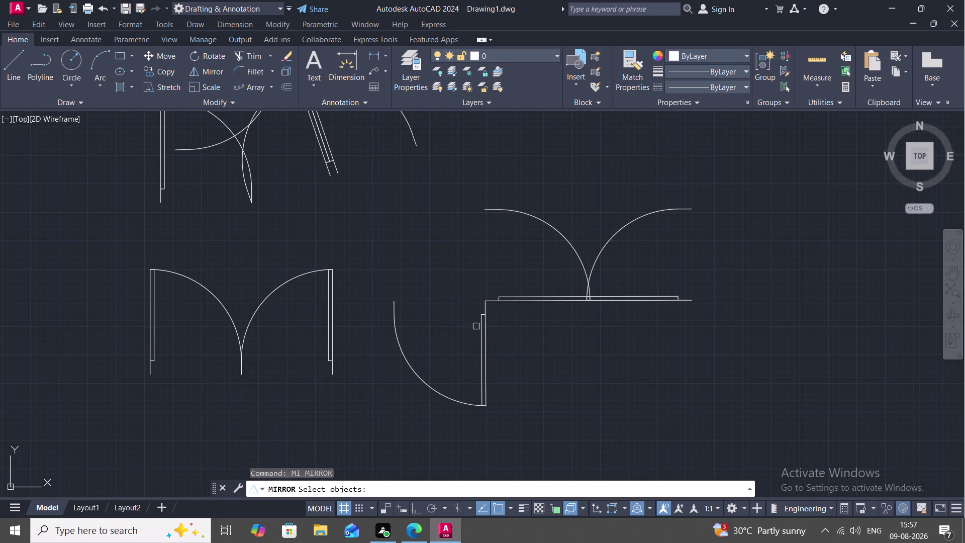
click(484, 319)
right_click(480, 306)
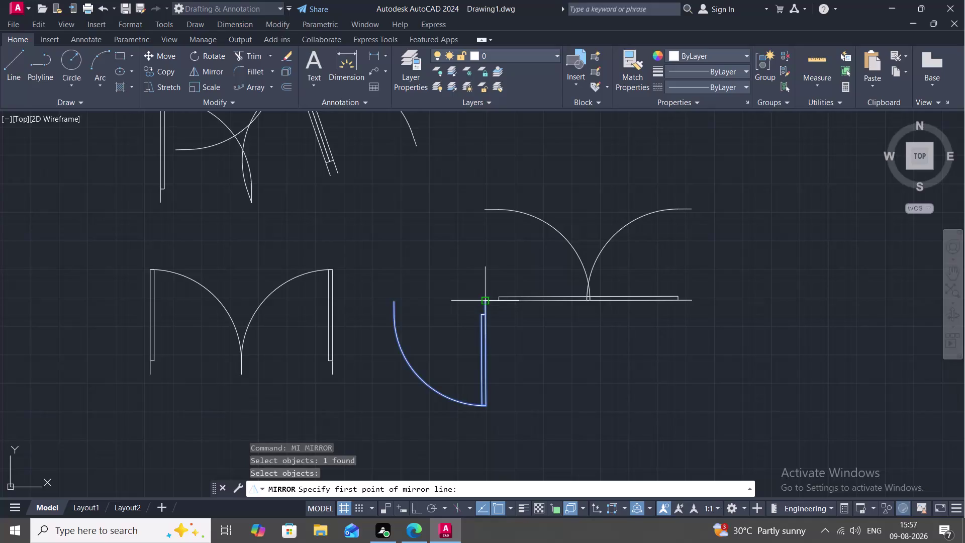
click(485, 302)
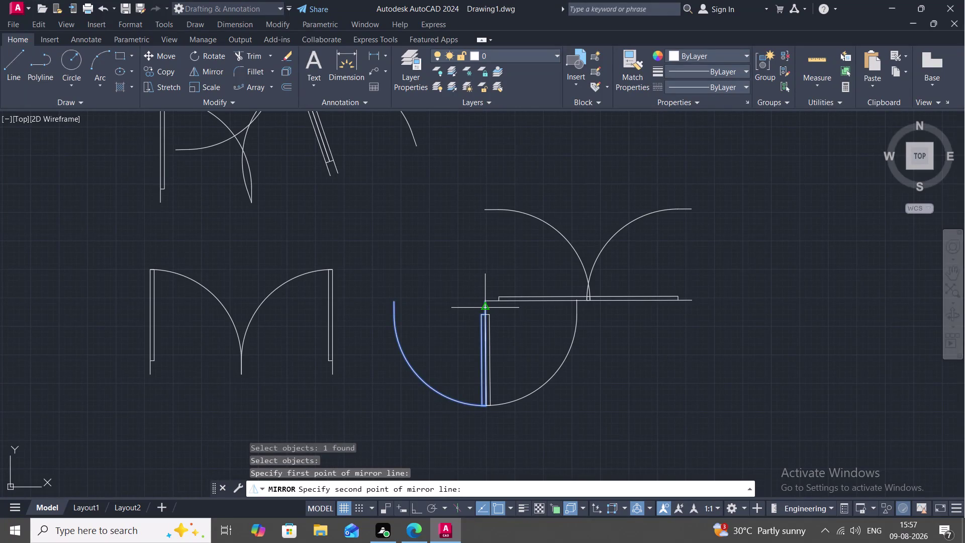
click(485, 306)
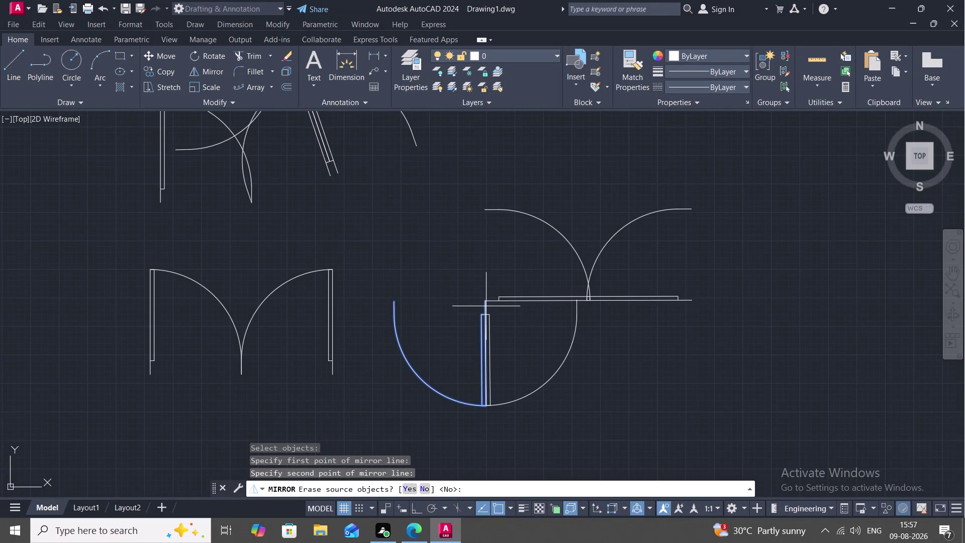
click(420, 488)
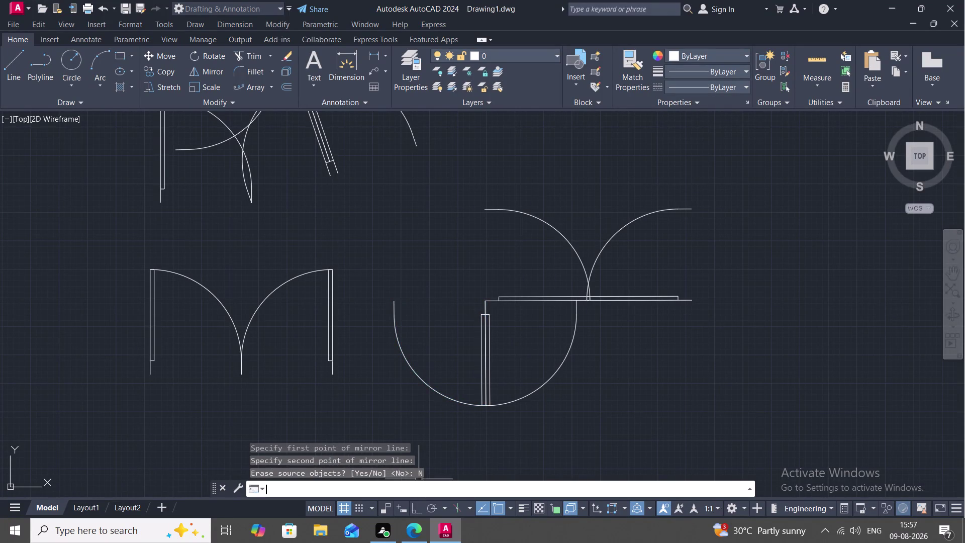
Copy the mirrored door arc to a spot beside the left door pair.
key(c)
text(O)
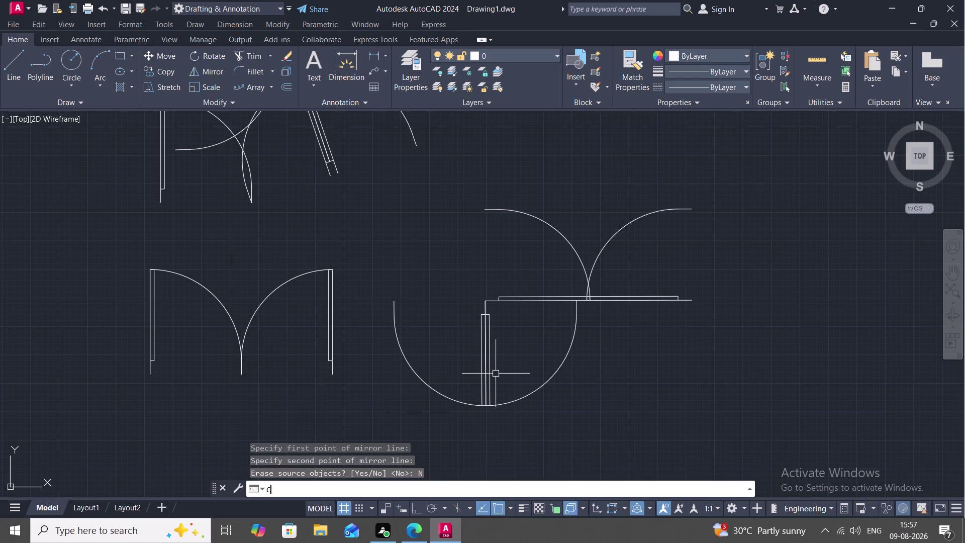
key(space)
click(494, 404)
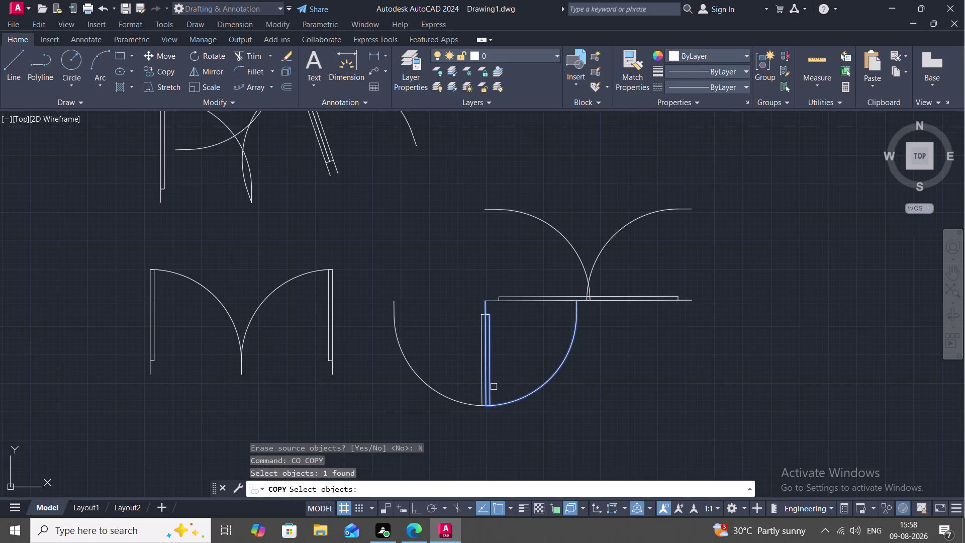
right_click(493, 386)
click(493, 387)
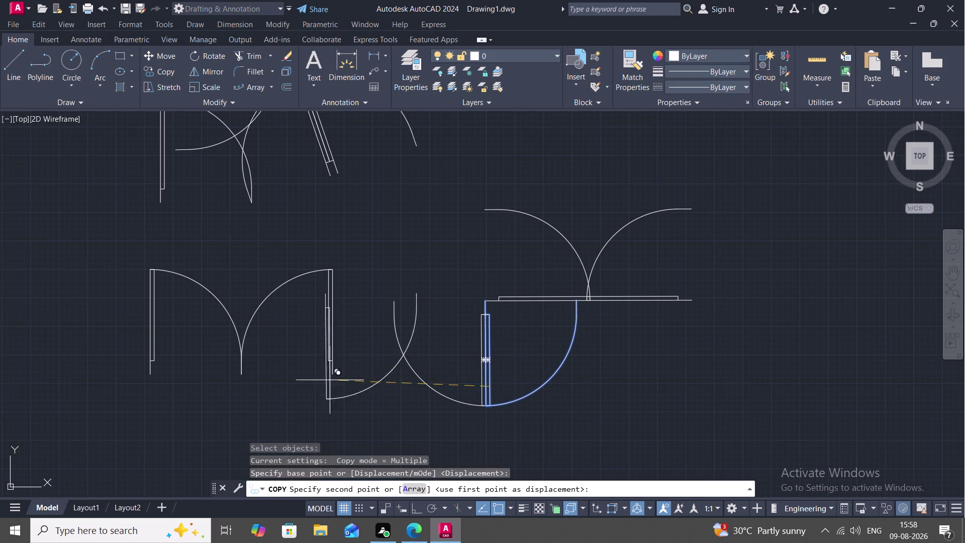
click(292, 416)
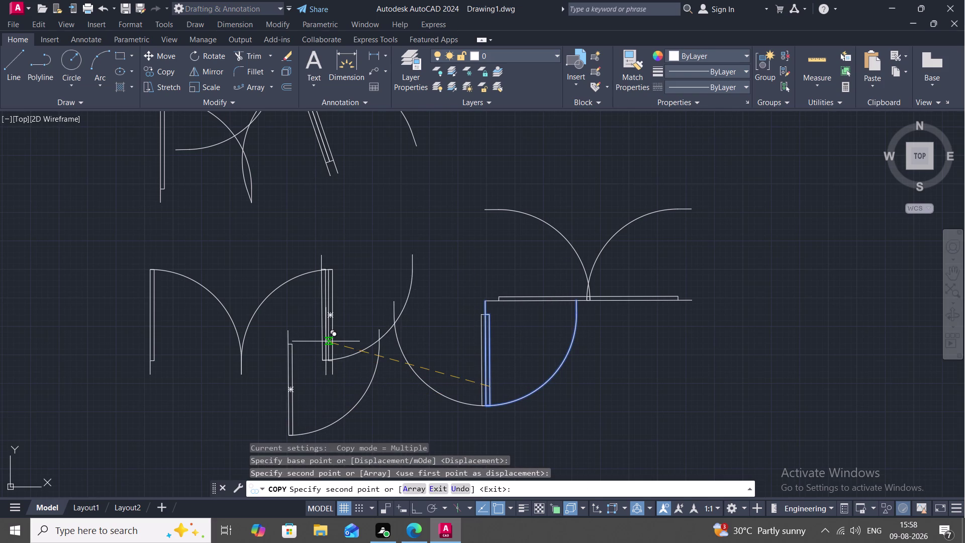
Start a fresh copy of the new door swing, based at its hinge.
key(Escape)
key(c)
key(o)
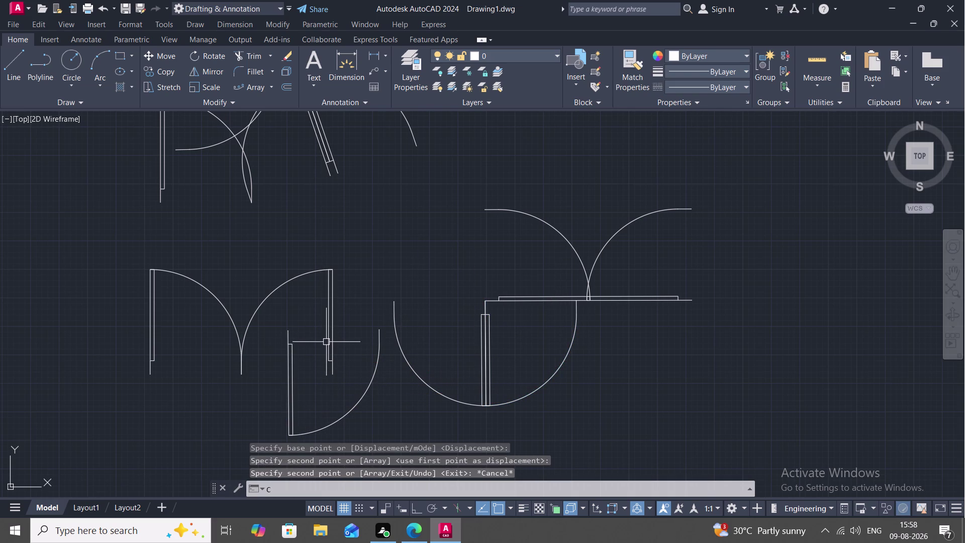
key(space)
click(291, 339)
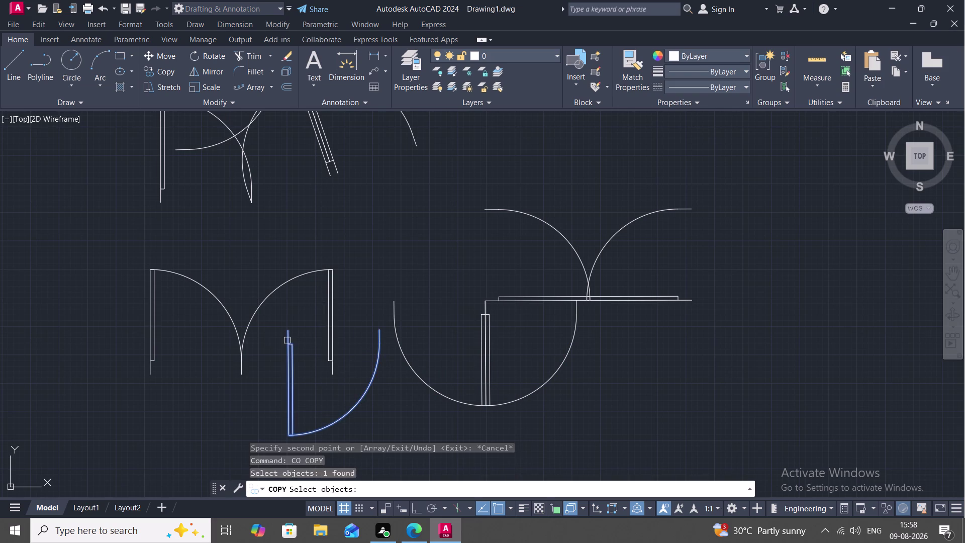
right_click(286, 334)
click(287, 329)
Drop the door swing copy into the doorway near the central room.
scroll(down, 3)
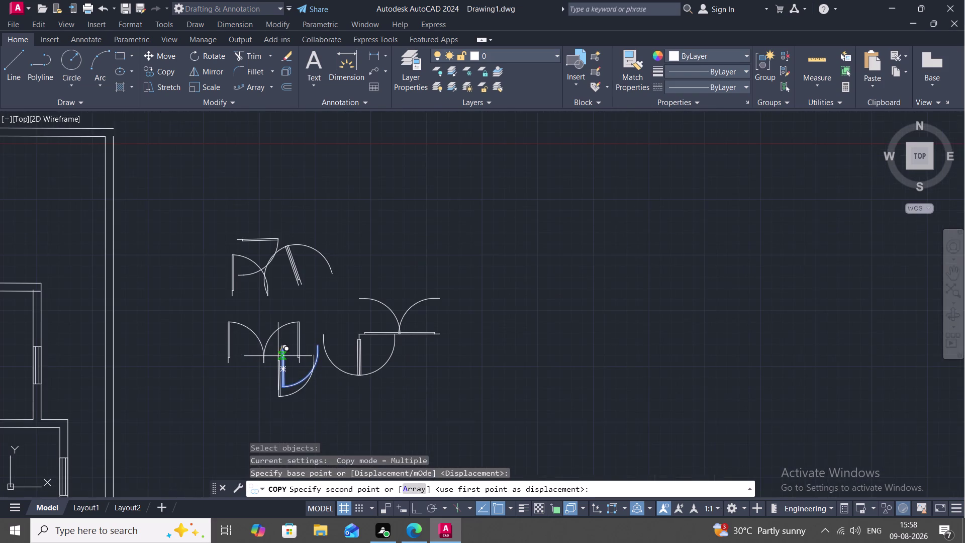
middle_drag(278, 356, 512, 174)
middle_drag(168, 359, 276, 233)
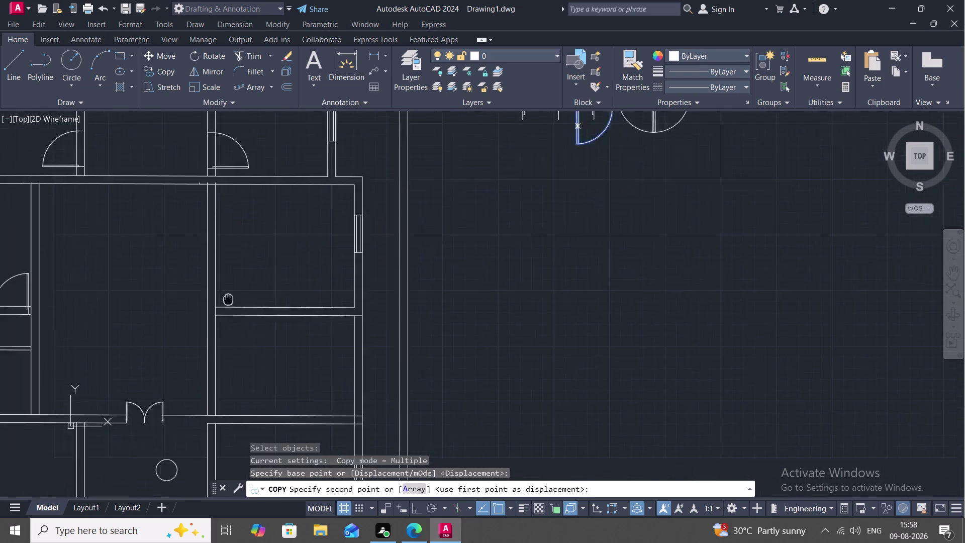
middle_drag(276, 233, 284, 224)
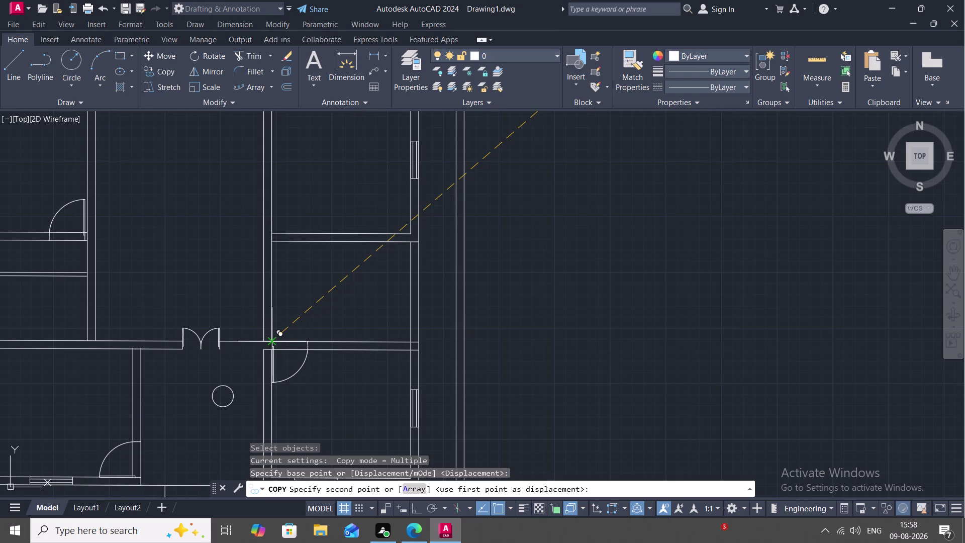
scroll(up, 3)
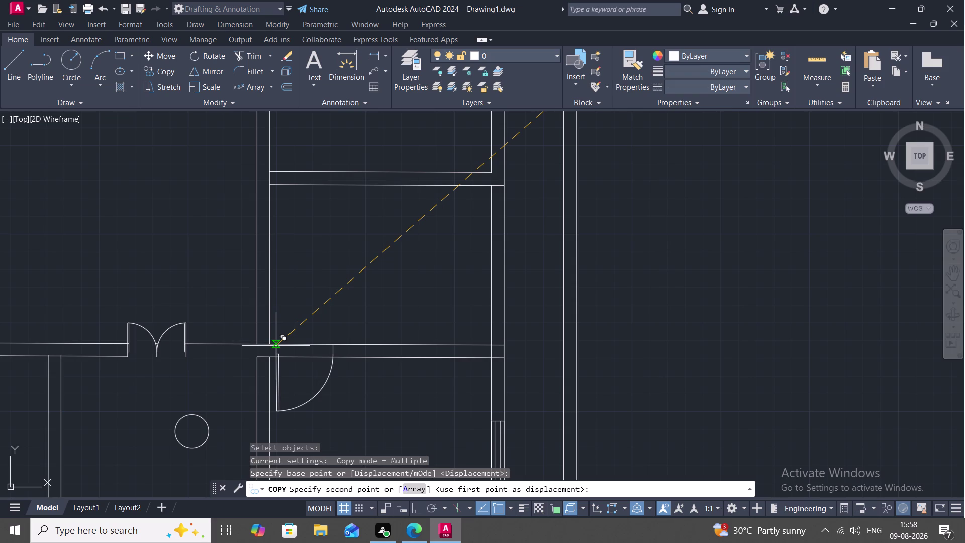
click(276, 346)
middle_drag(658, 200, 446, 391)
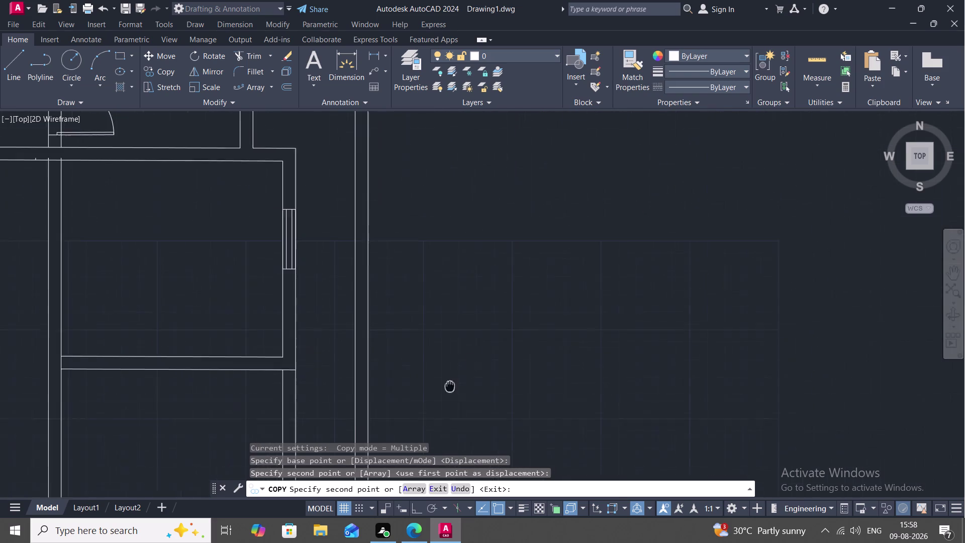
middle_drag(445, 391, 444, 392)
scroll(down, 3)
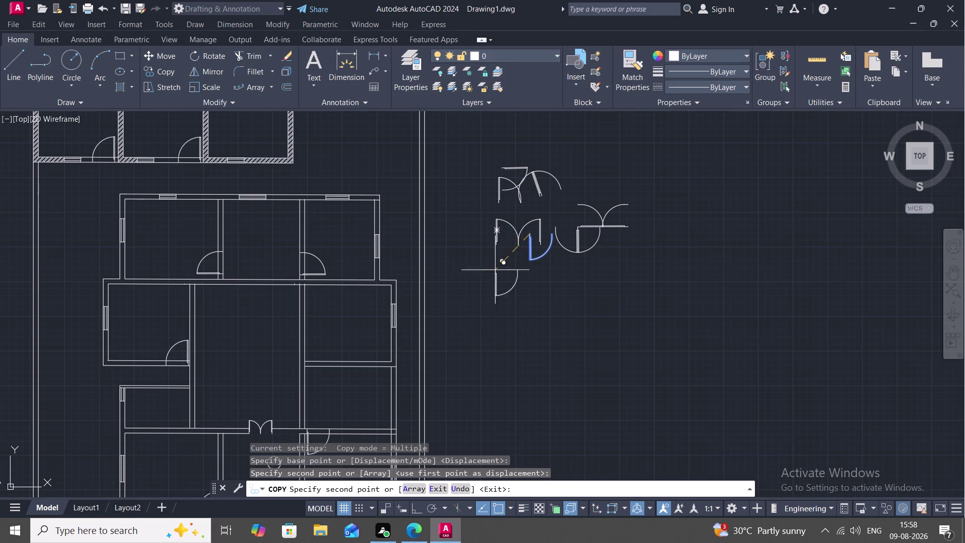
Add a door copy by the templates, then copy the upper-left door into the central doorway.
click(497, 276)
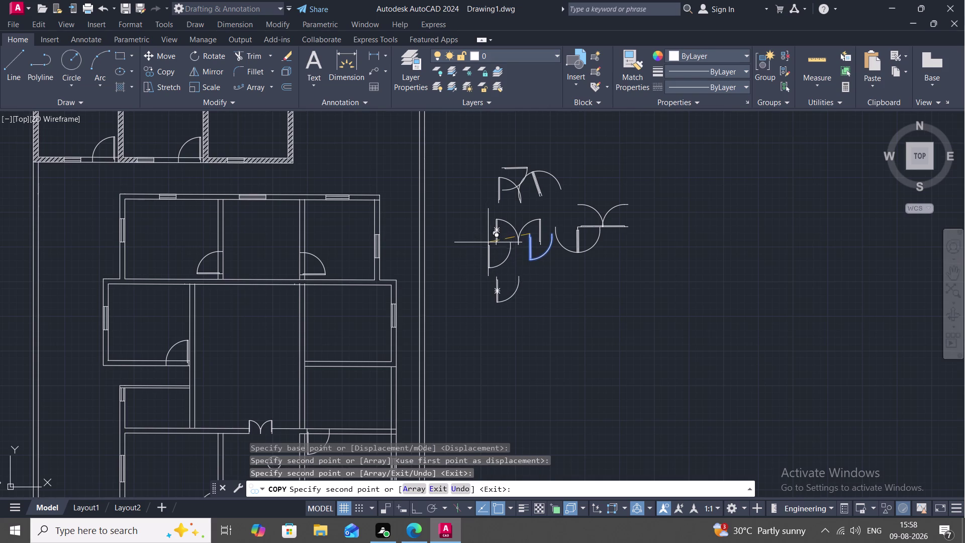
key(Escape)
text(CO)
key(space)
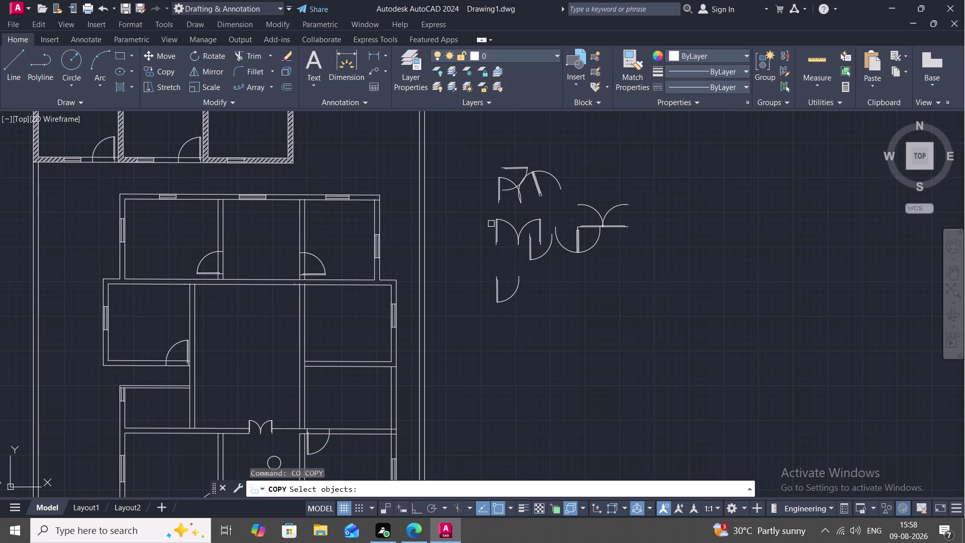
click(499, 225)
right_click(498, 225)
click(499, 225)
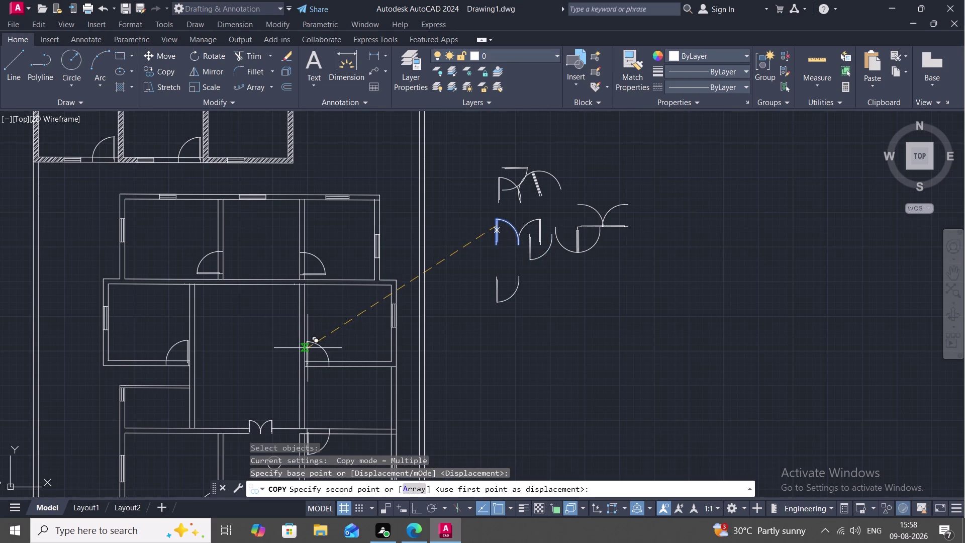
scroll(up, 3)
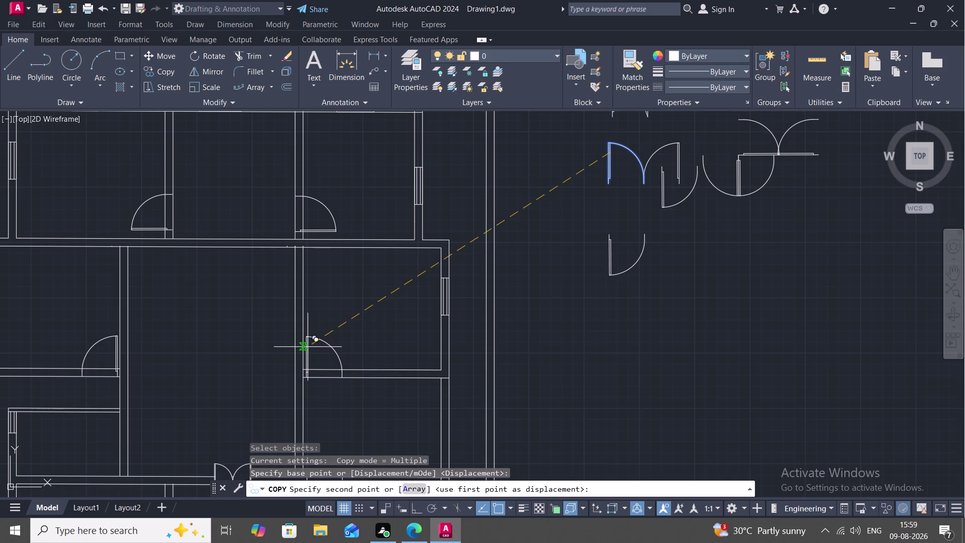
click(307, 347)
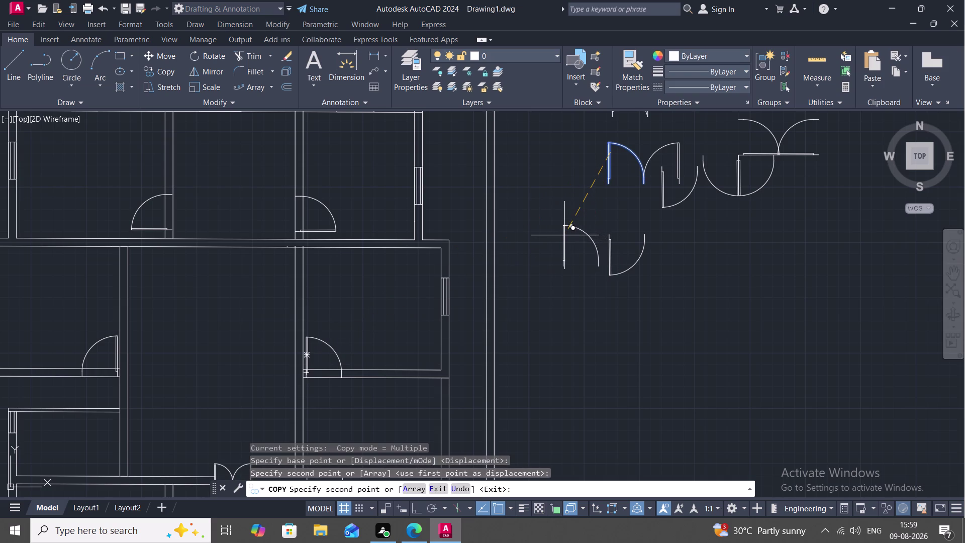
key(Escape)
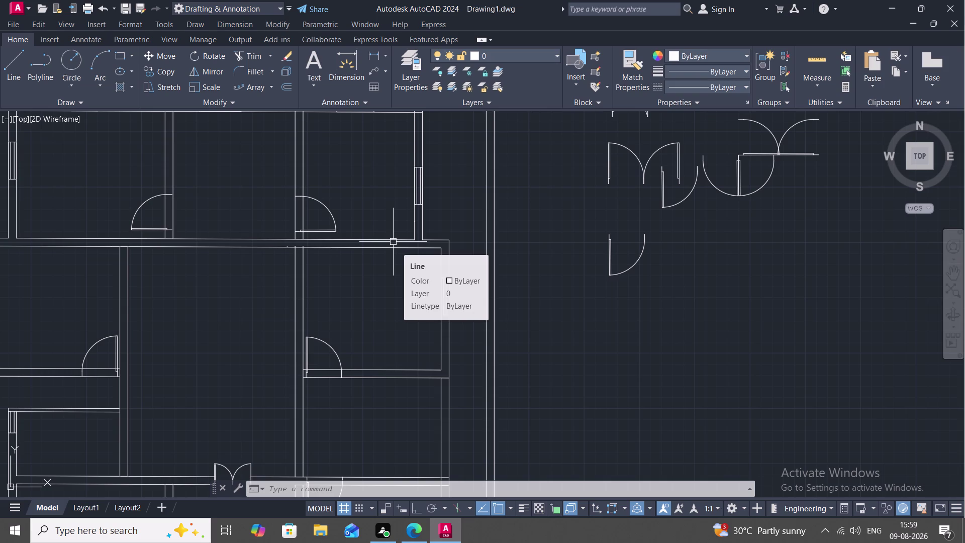
text(TR)
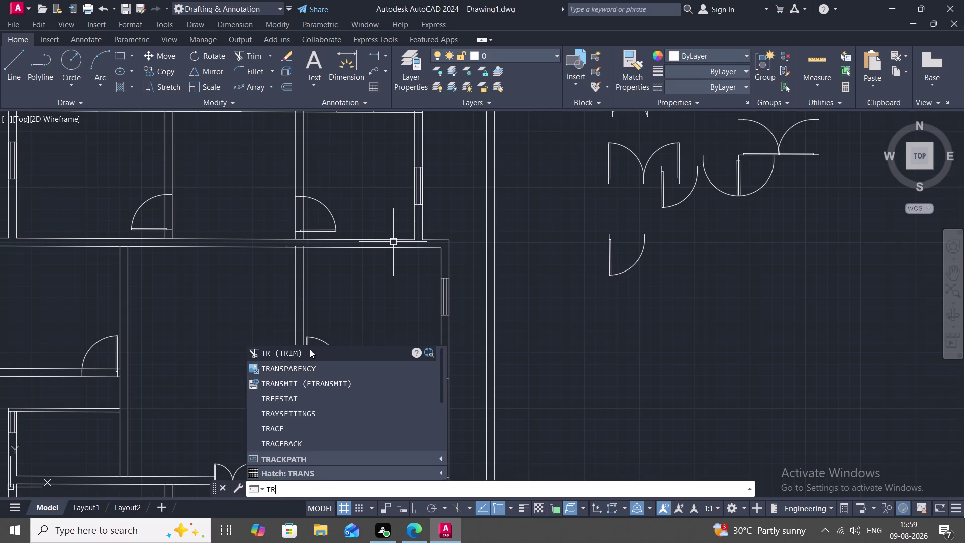
Trim a wall line inside the new doorway.
click(310, 349)
scroll(up, 3)
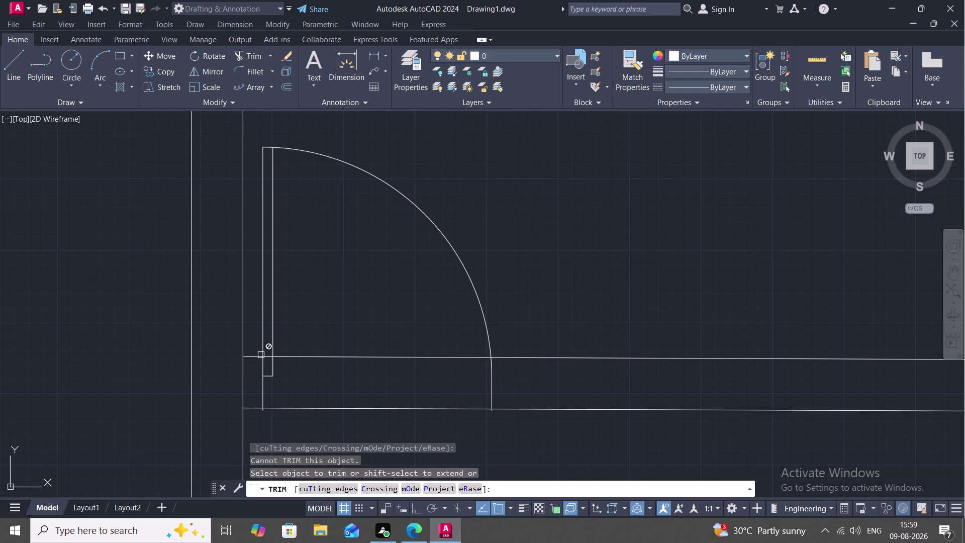
click(253, 358)
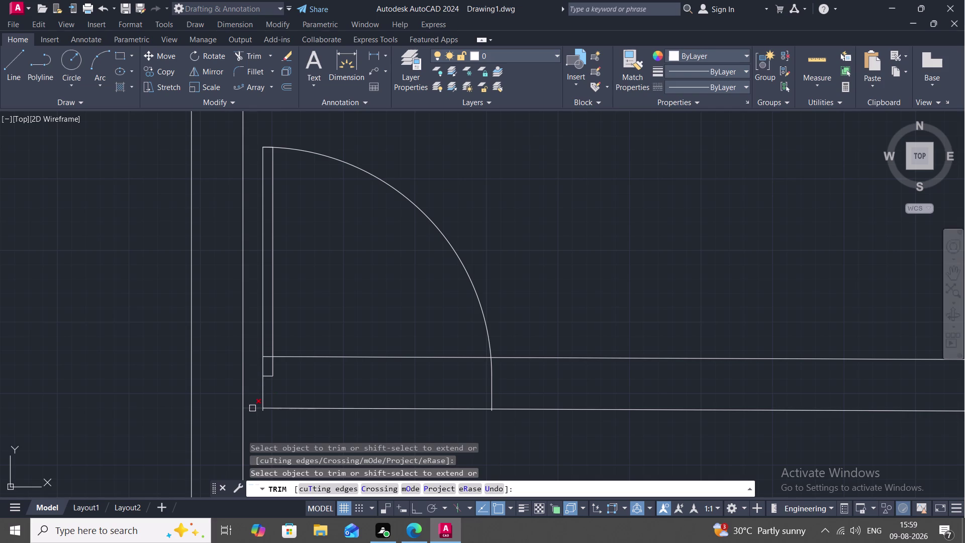
key(Escape)
Try extending the lower wall line with Extend, then cancel.
key(e)
text(X)
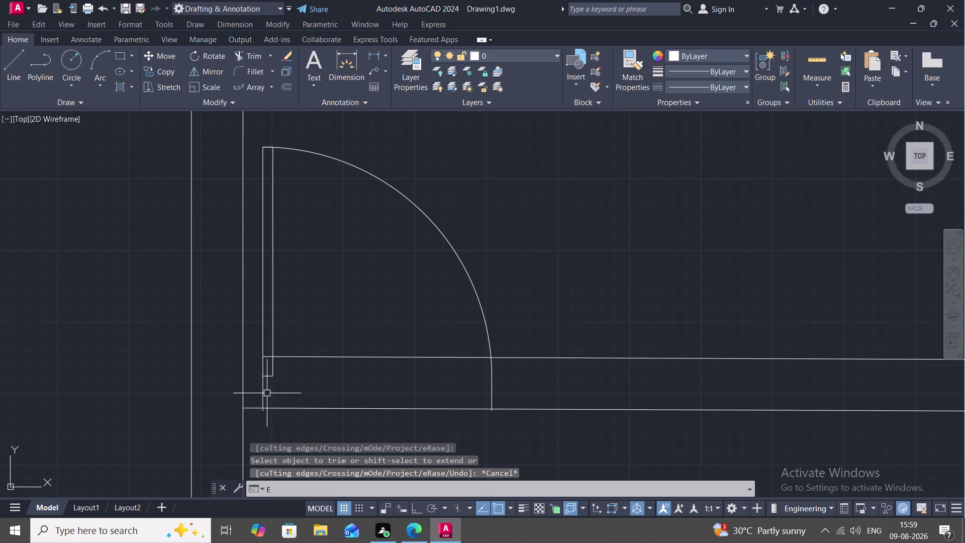
key(space)
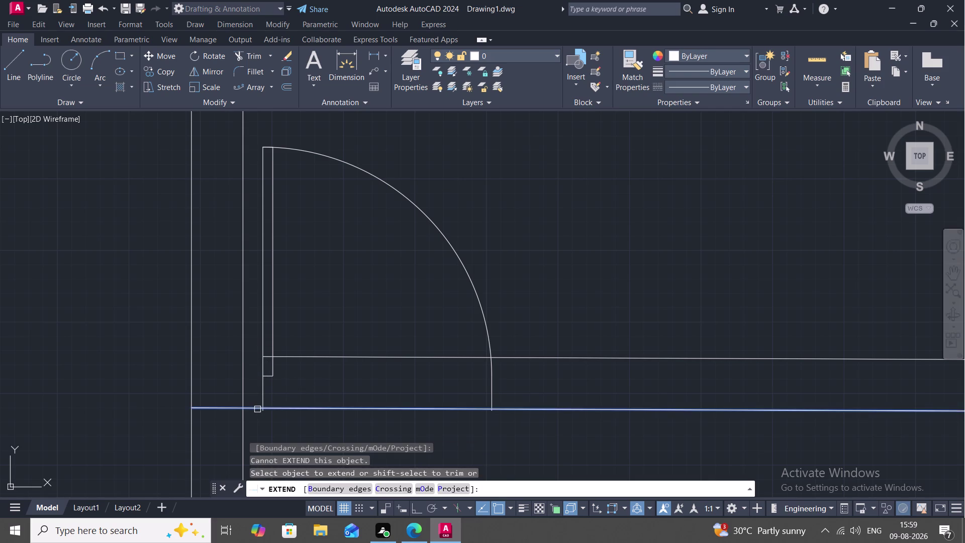
click(256, 408)
key(Escape)
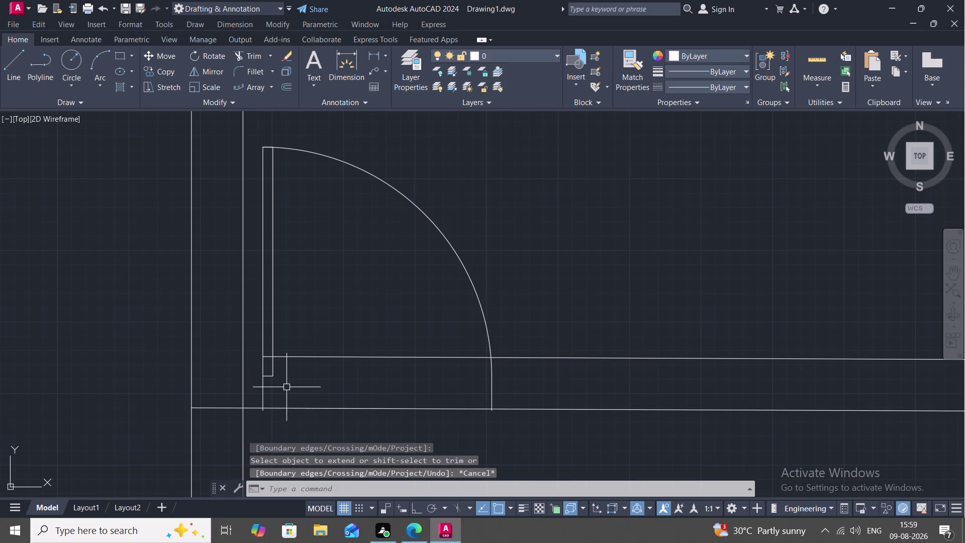
Trim the wall lines crossing the door swing.
key(t)
key(r)
key(space)
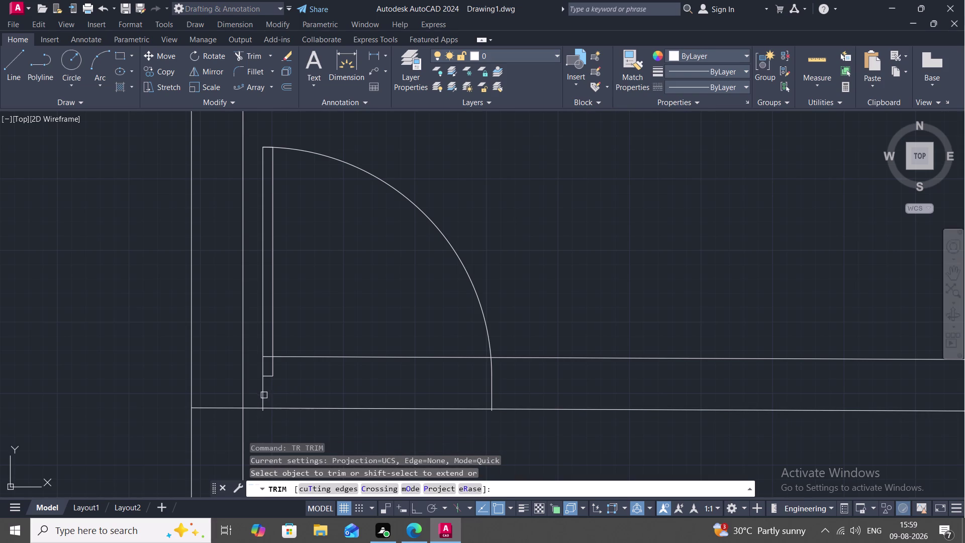
click(284, 359)
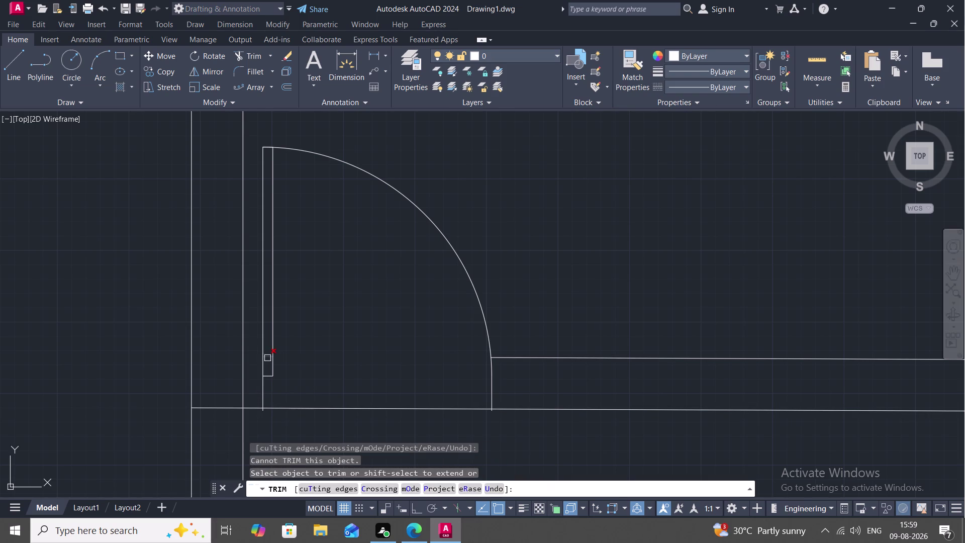
click(268, 358)
drag(283, 409, 299, 408)
Cut the last two wall lines at the door opening and end trimming.
scroll(down, 3)
middle_drag(310, 417, 307, 266)
scroll(down, 3)
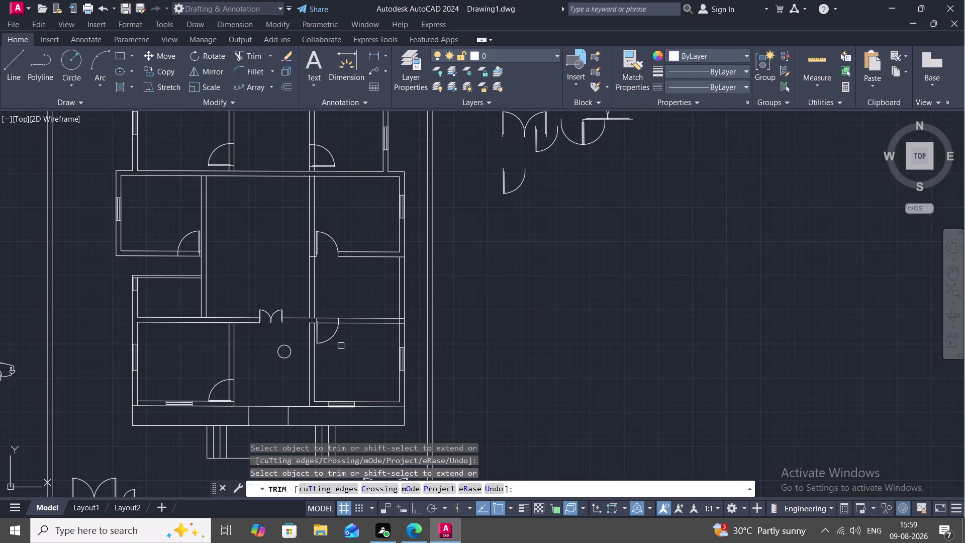
scroll(up, 3)
click(324, 323)
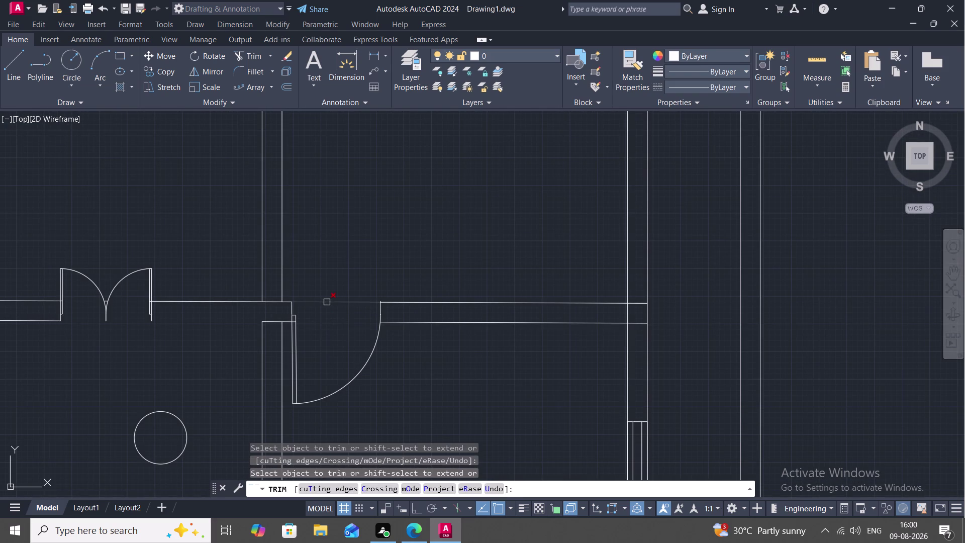
click(327, 302)
key(Escape)
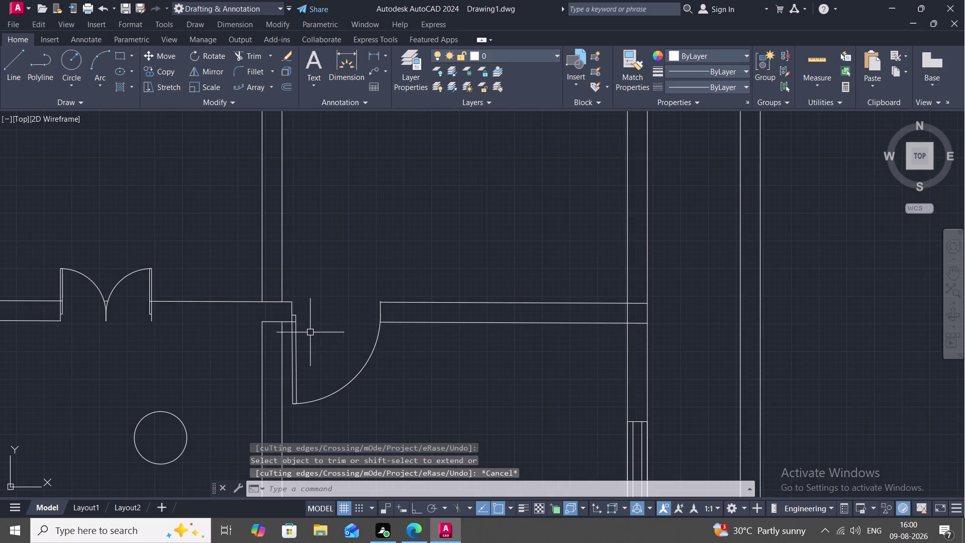
scroll(down, 3)
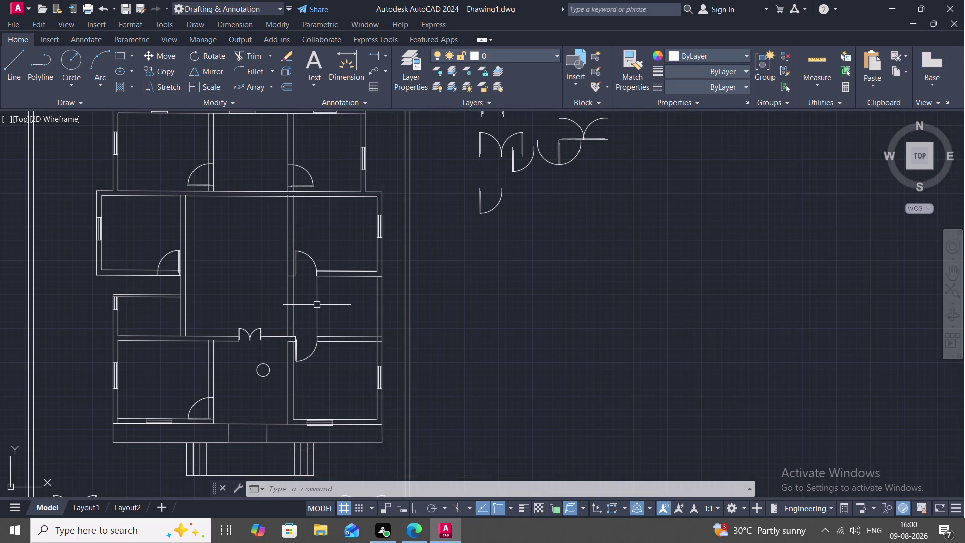
Switch the car block's visibility to Sports Car (Top).
middle_drag(306, 322, 354, 291)
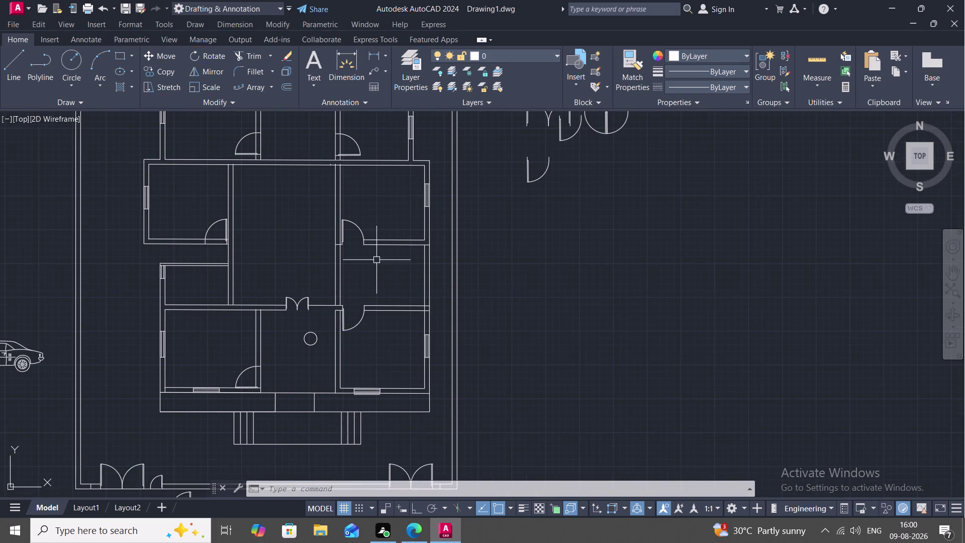
scroll(down, 3)
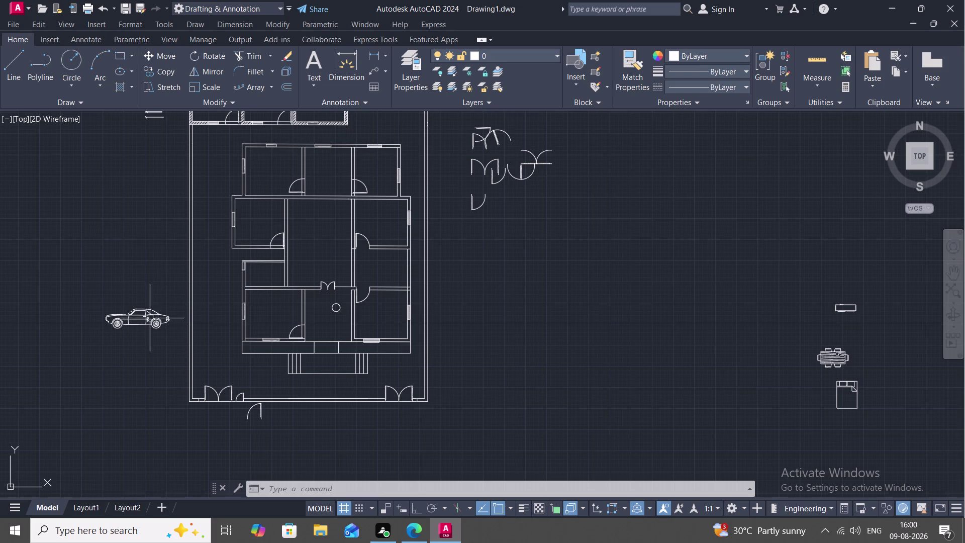
click(148, 319)
click(103, 334)
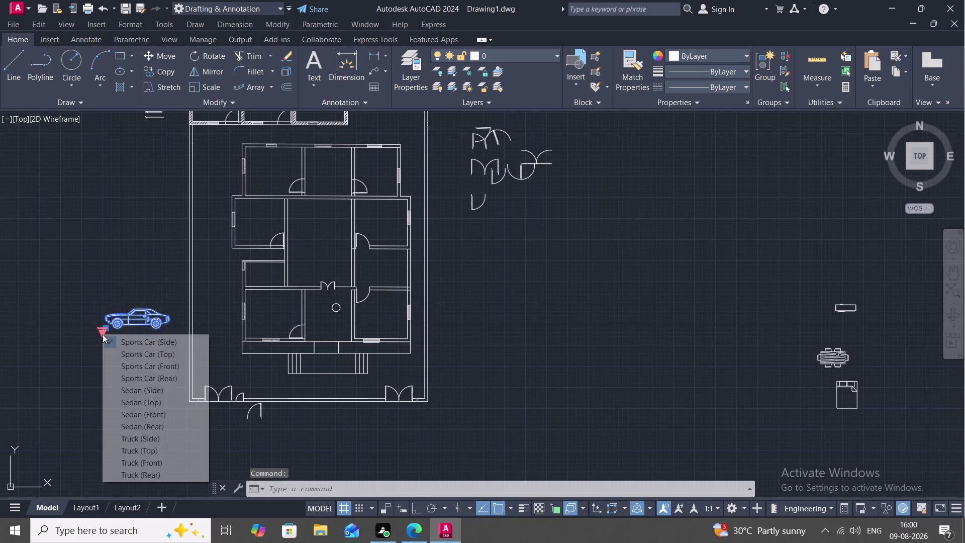
click(125, 353)
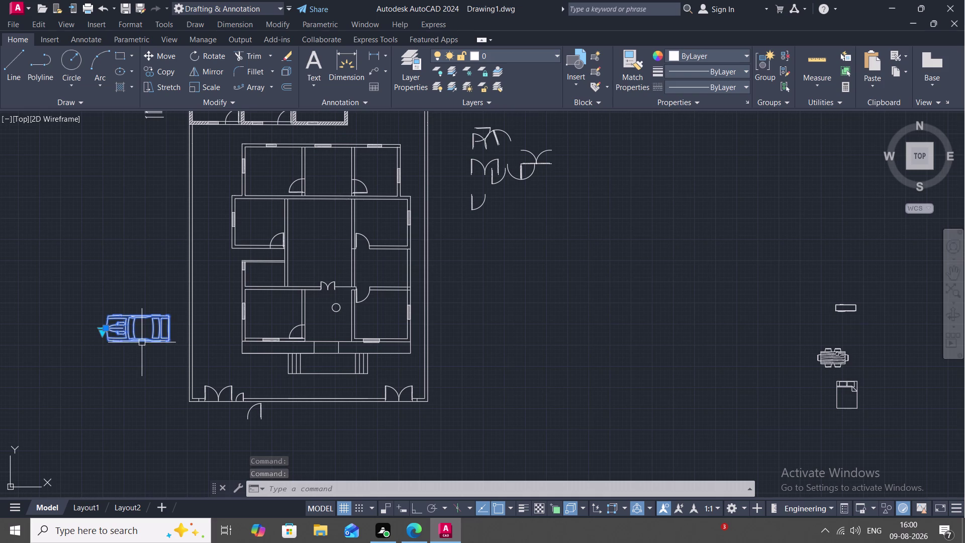
click(131, 253)
key(Escape)
key(Escape)
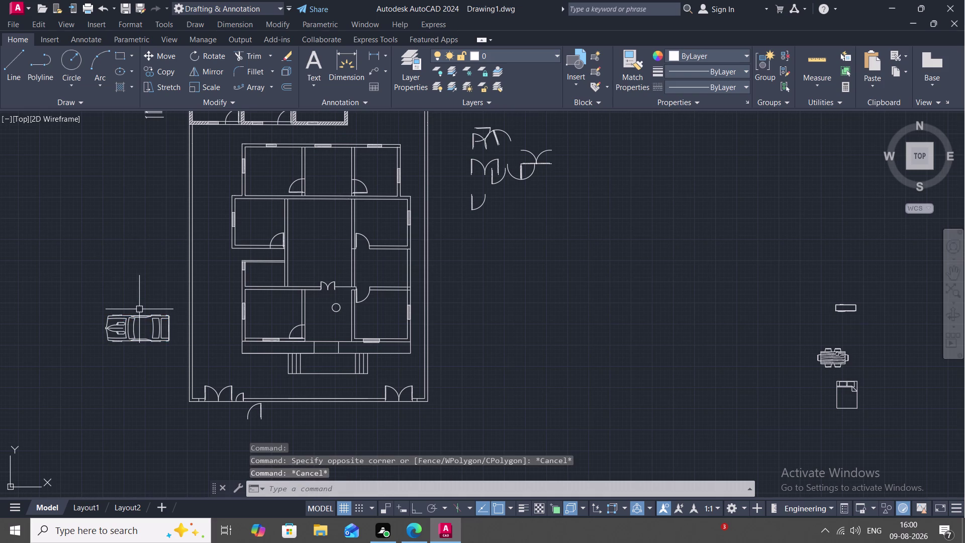
Rotate the car 270° about its front so it points vertically.
key(r)
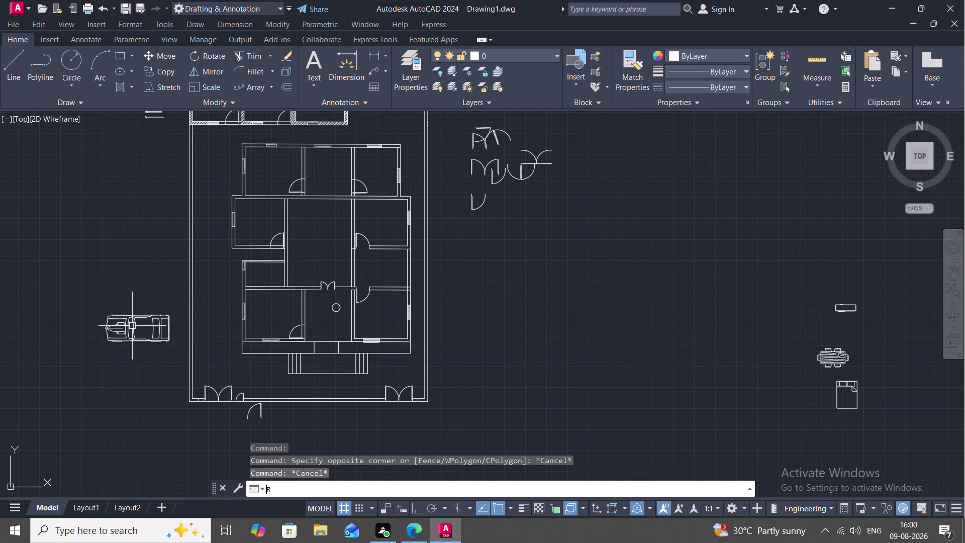
key(o)
key(space)
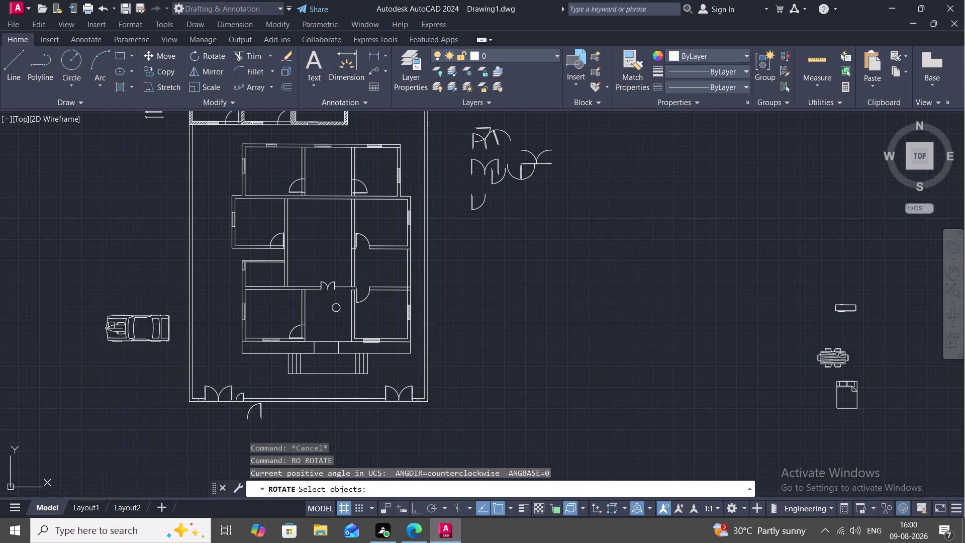
click(106, 325)
right_click(108, 326)
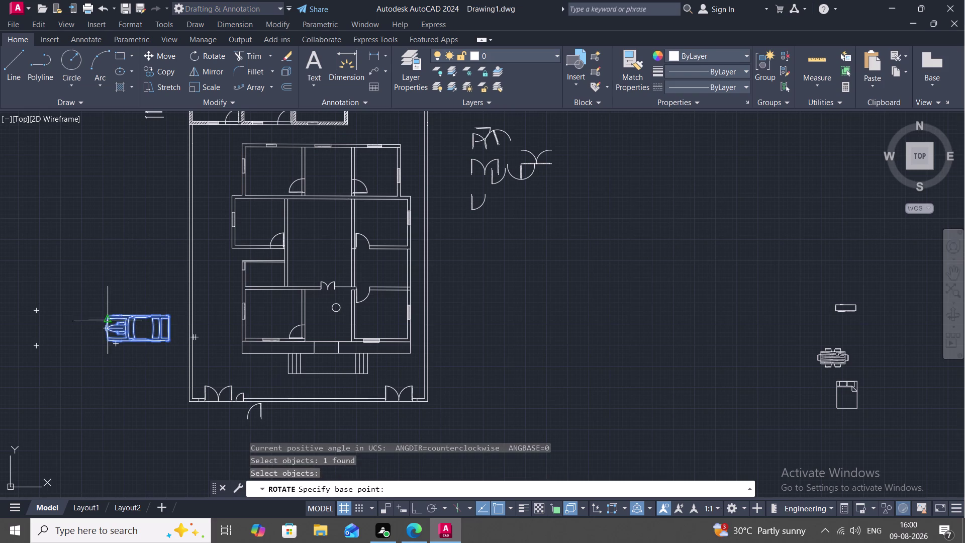
click(102, 330)
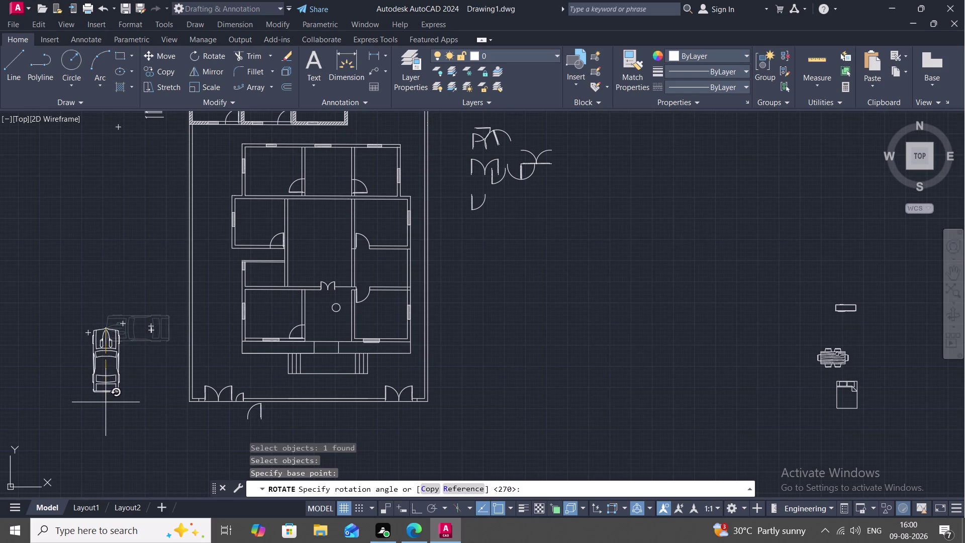
click(105, 402)
key(c)
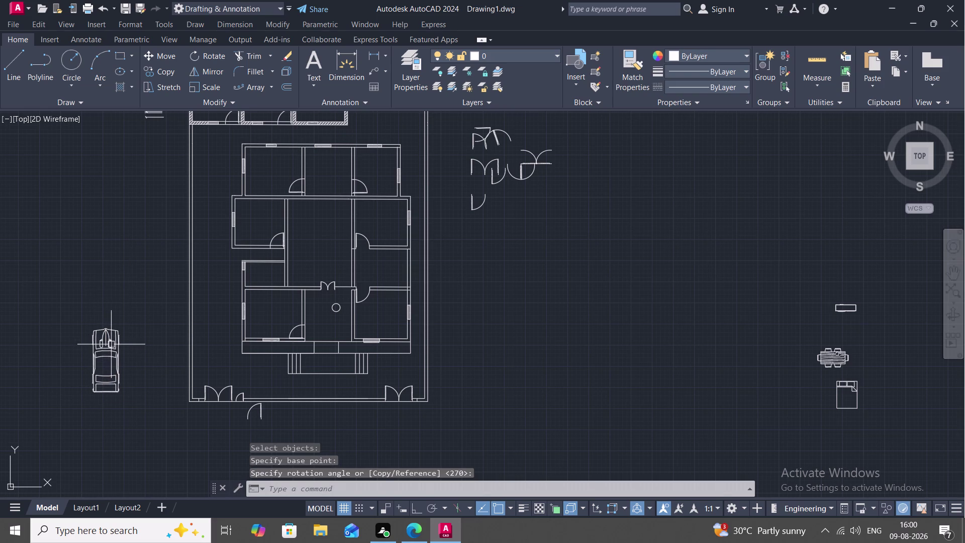
key(o)
key(space)
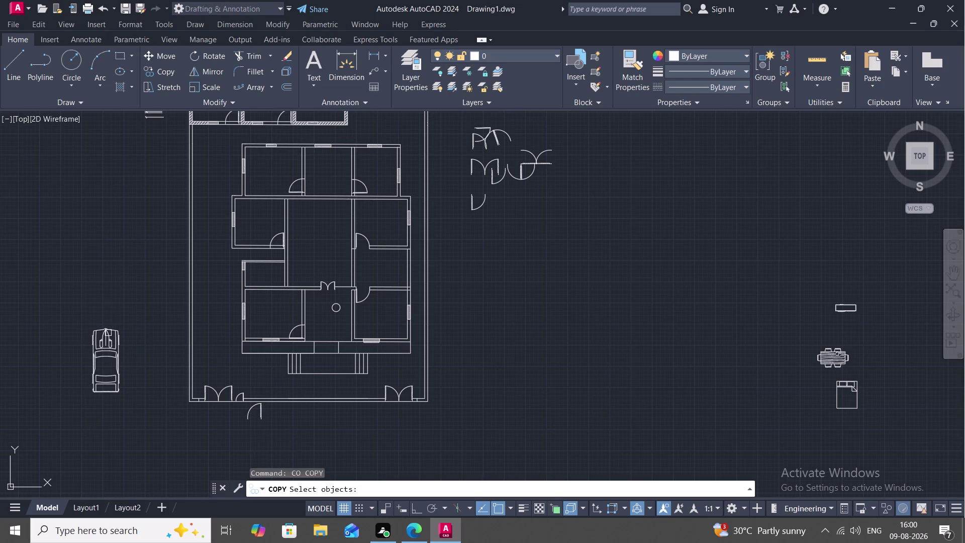
Copy the upright car to two spots along the house's left wall.
click(108, 332)
right_click(108, 333)
click(108, 333)
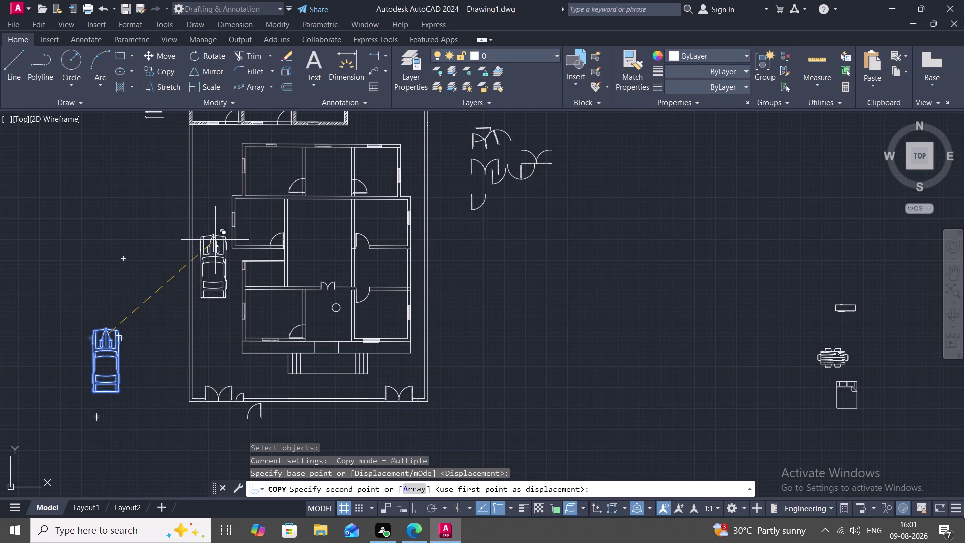
click(215, 230)
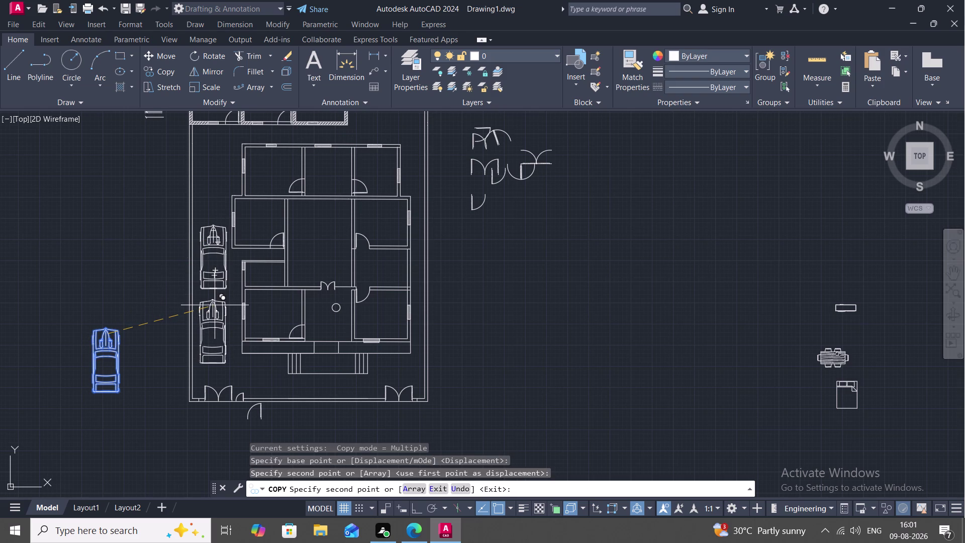
click(215, 305)
scroll(down, 3)
key(Escape)
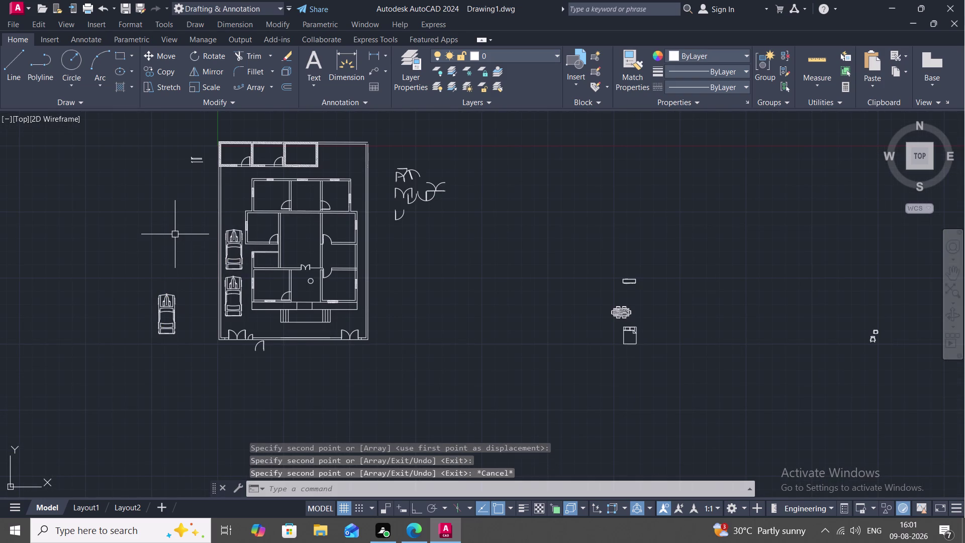
key(c)
key(o)
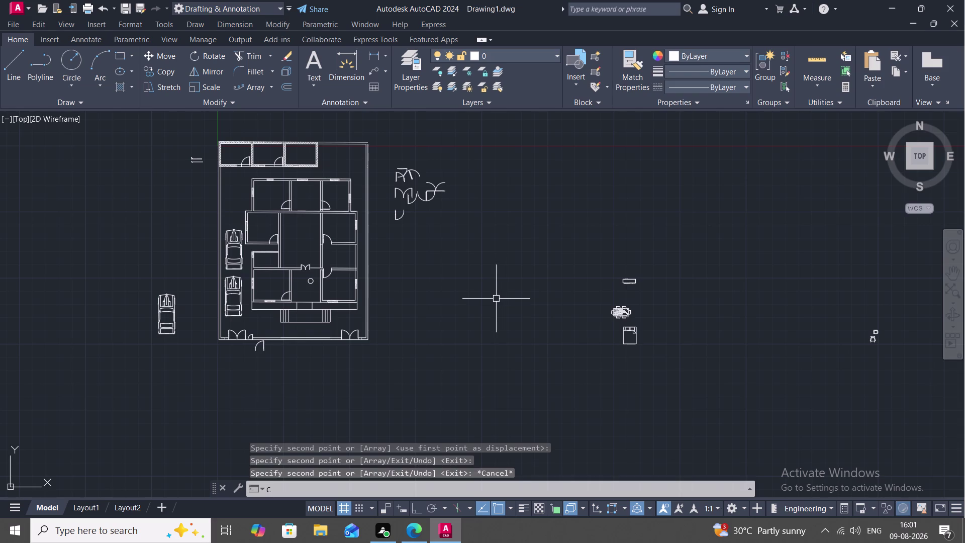
key(space)
Copy the bed block into the top-left bedroom.
click(625, 337)
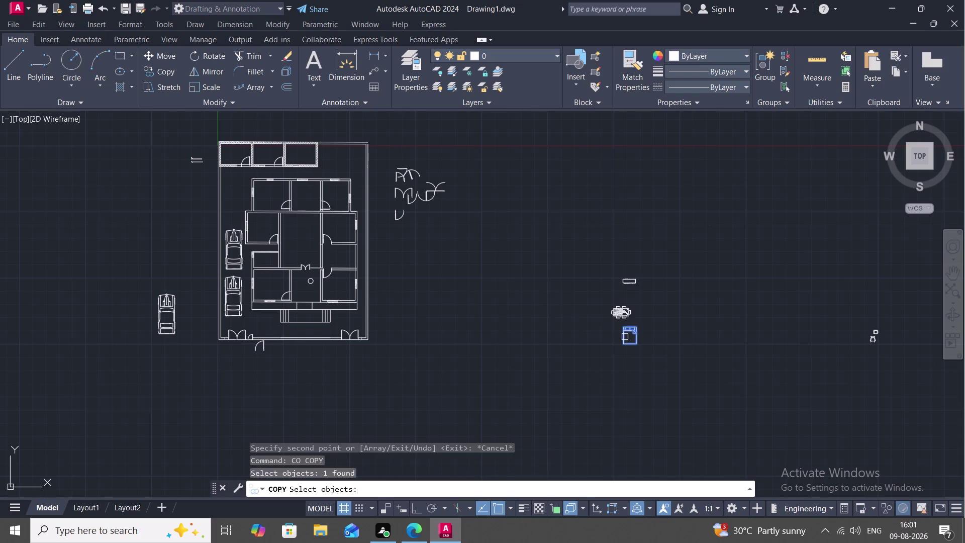
right_click(622, 334)
click(621, 334)
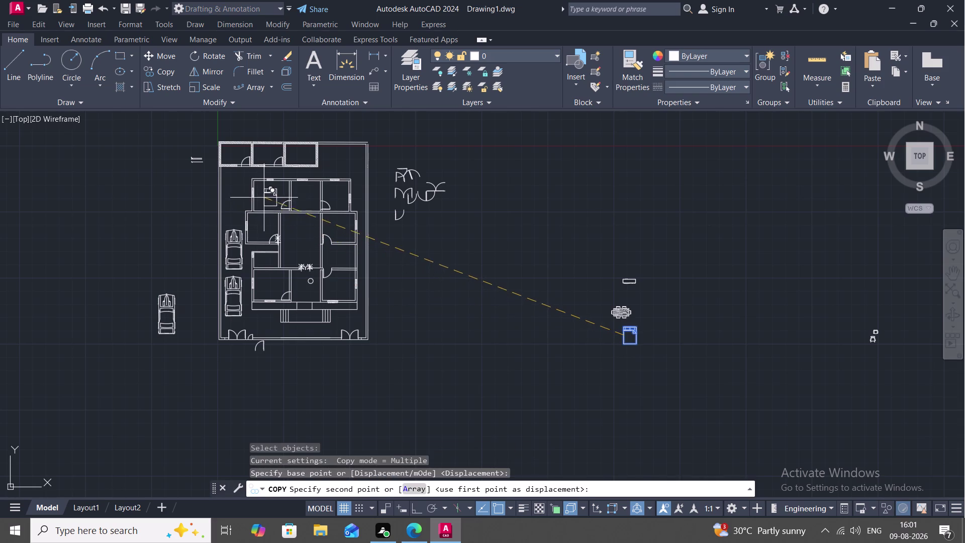
scroll(up, 3)
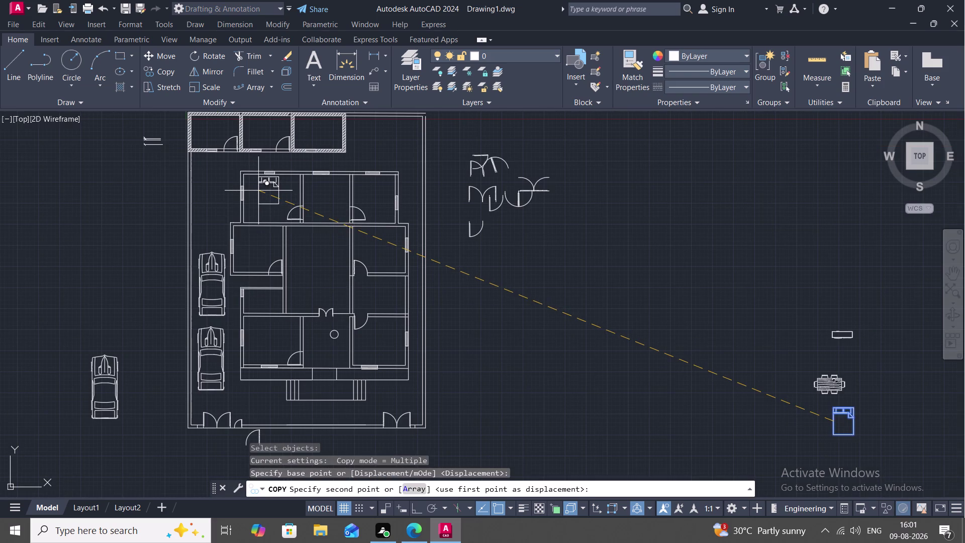
scroll(up, 3)
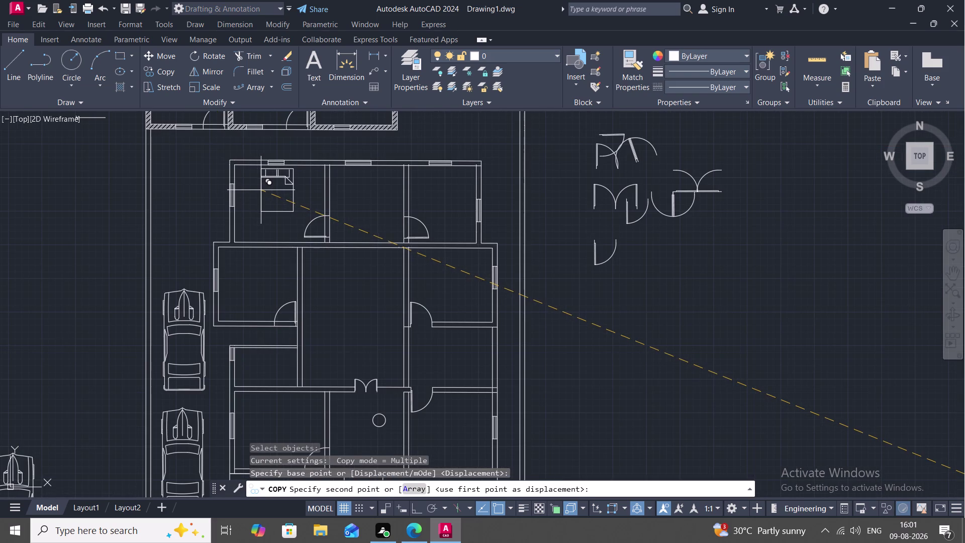
scroll(up, 3)
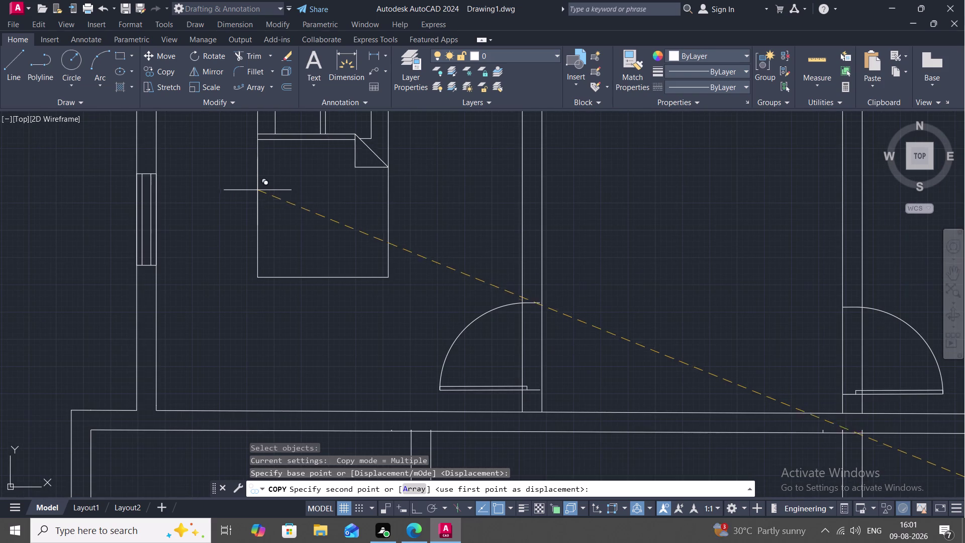
middle_drag(257, 194, 268, 292)
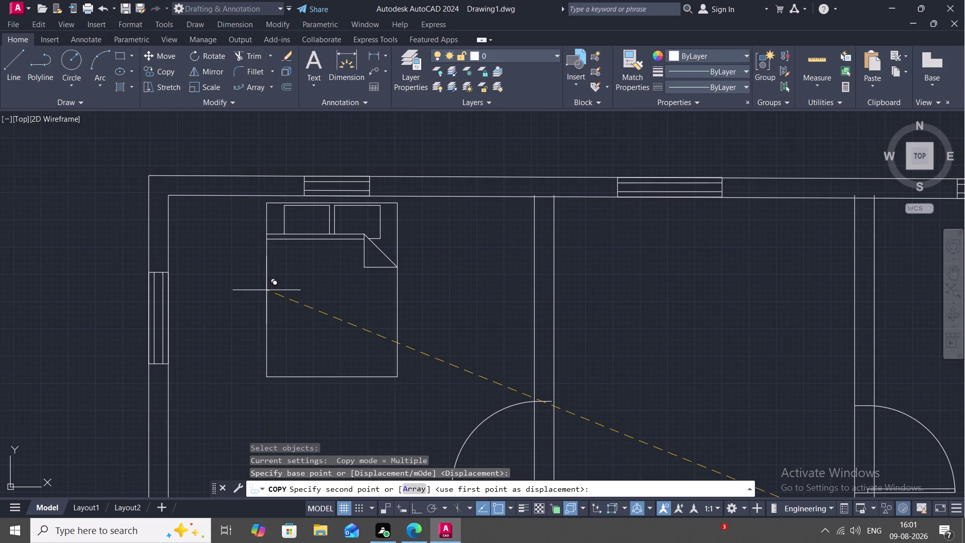
click(266, 290)
Place a second bed copy in the bedroom below and stop copying.
middle_drag(252, 326, 259, 177)
scroll(down, 3)
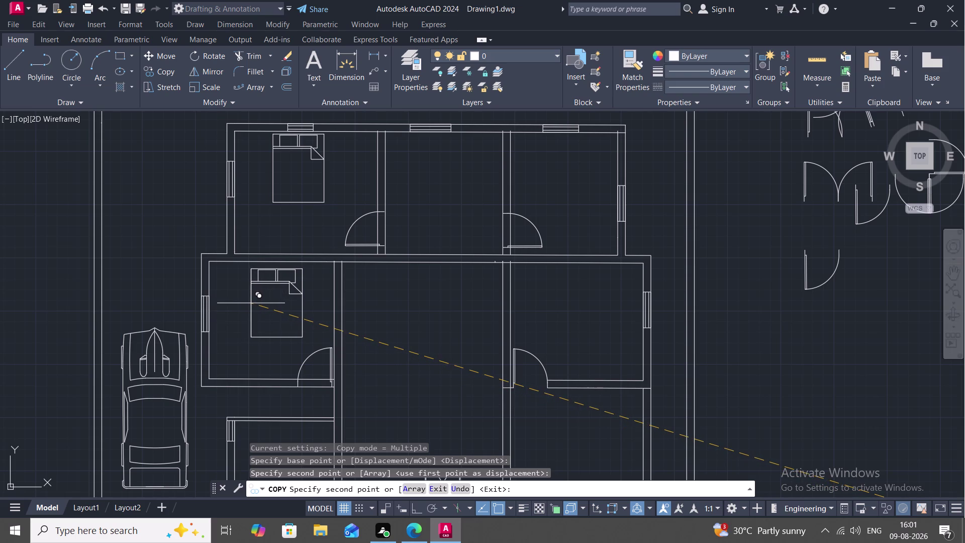
click(250, 303)
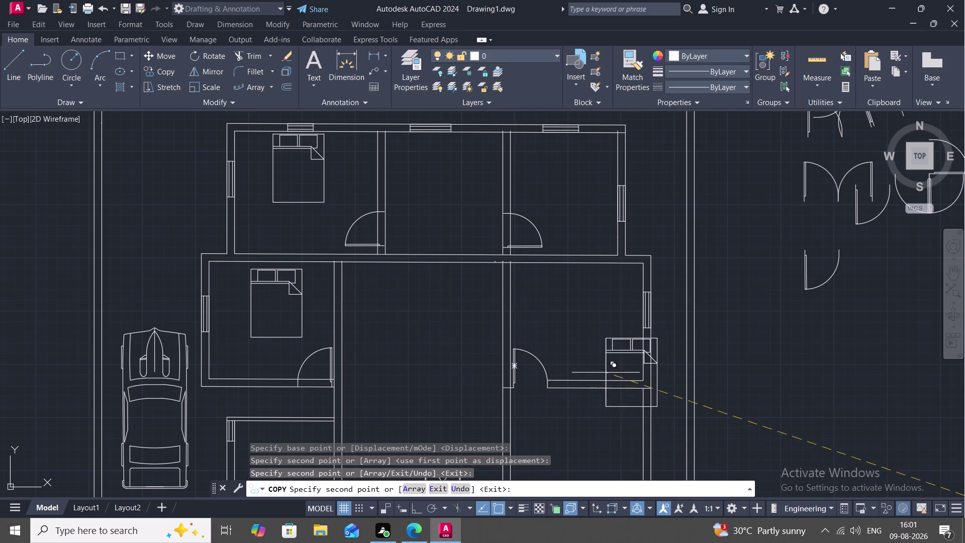
scroll(down, 3)
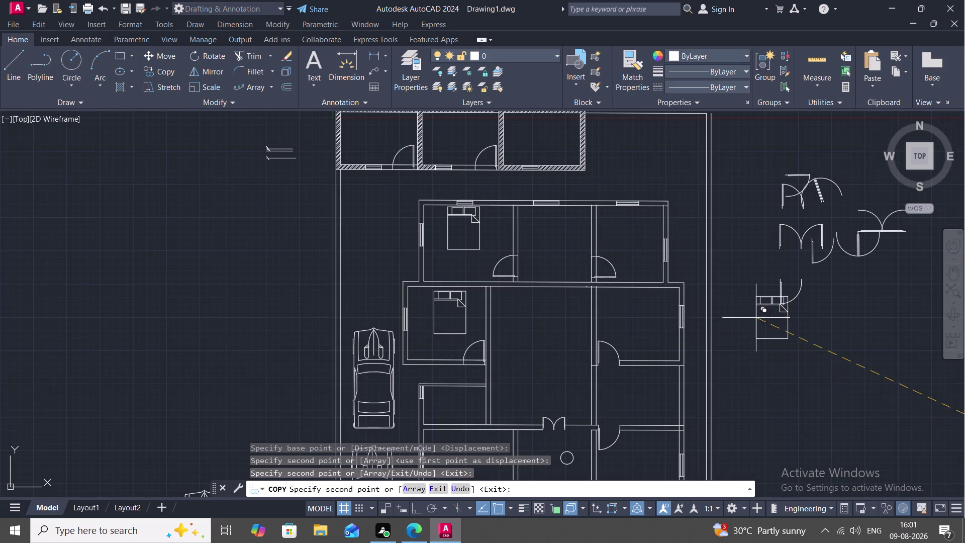
scroll(down, 3)
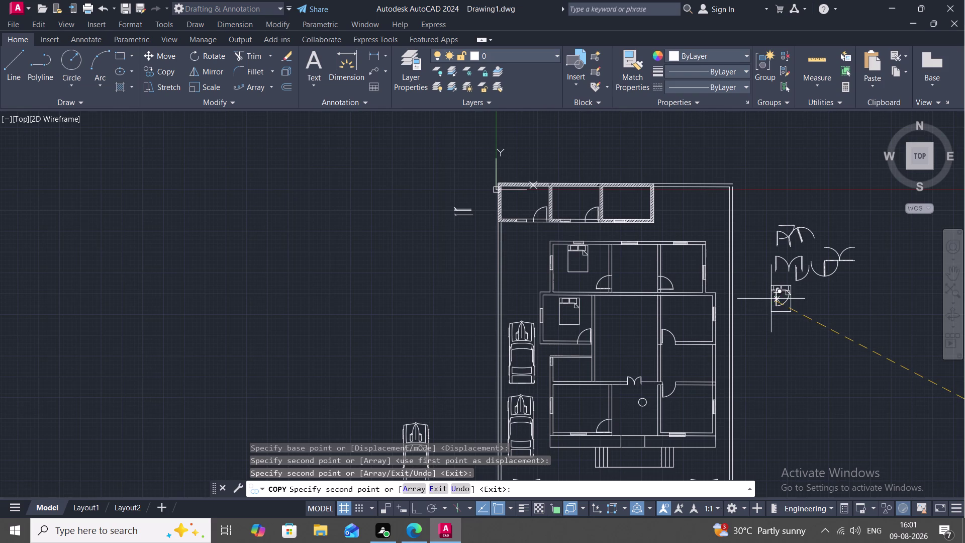
key(Escape)
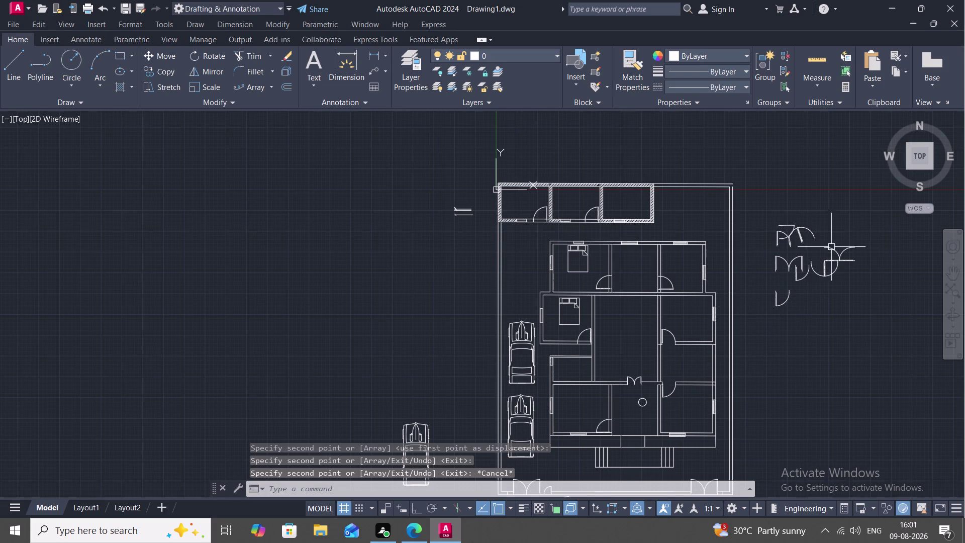
Rotate the lower door swing about its hinge so the leaf lies horizontal, arc sweeping down.
middle_drag(833, 246, 819, 256)
scroll(up, 3)
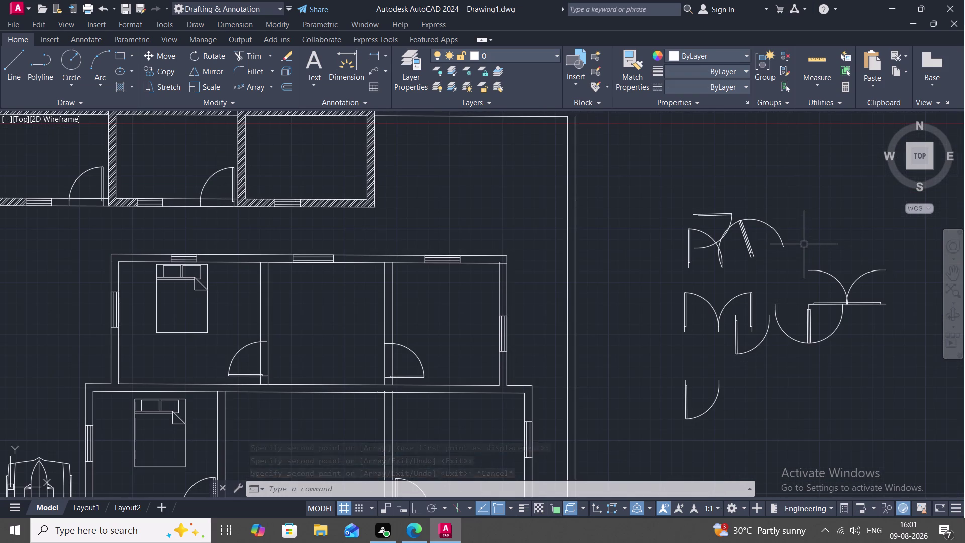
text(C)
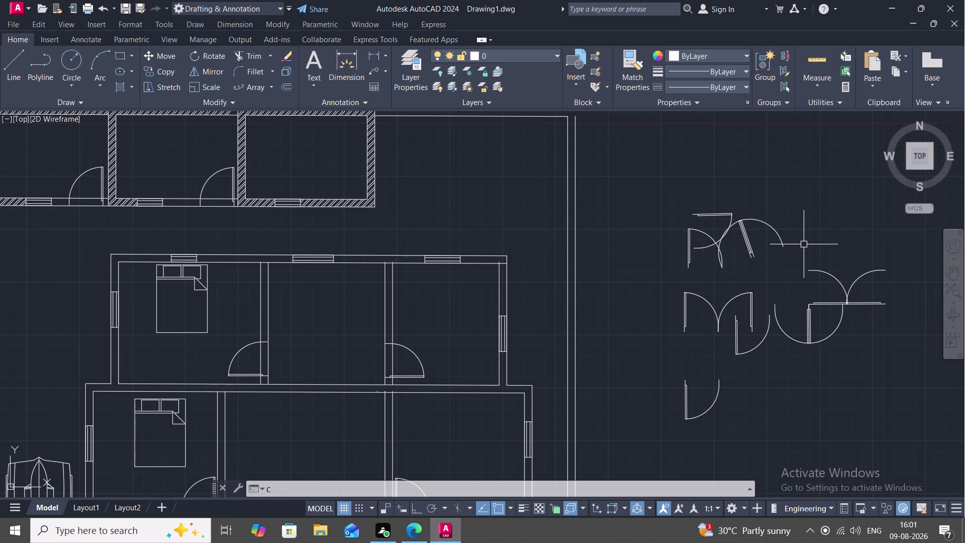
text(O)
key(Escape)
text(R)
text(O)
key(space)
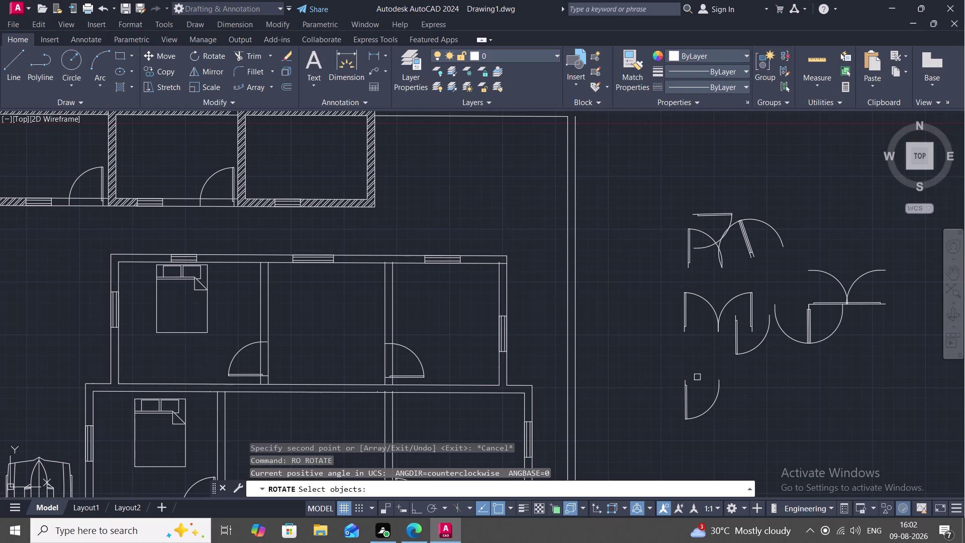
click(685, 390)
right_click(683, 374)
click(685, 378)
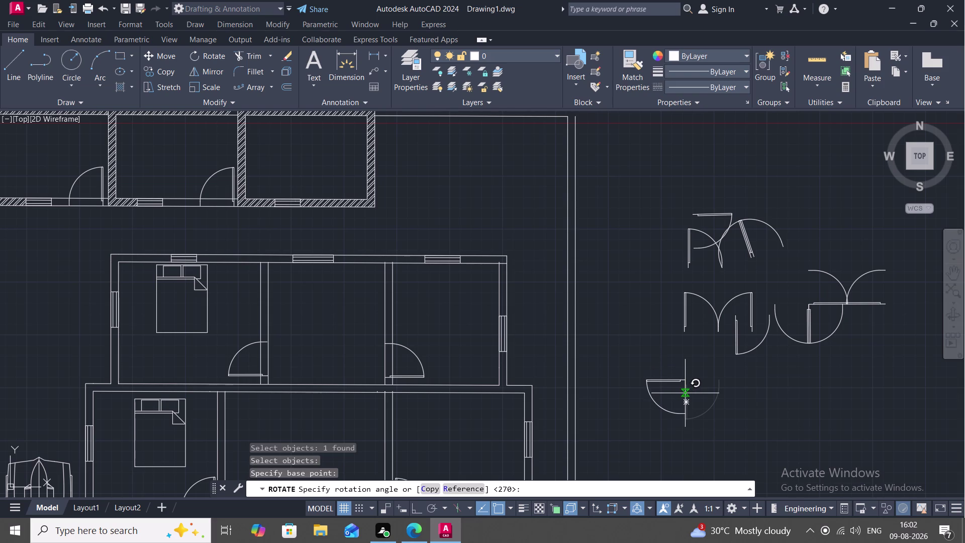
click(684, 393)
Start the COPY command (CO) to copy the rotated door into the plan.
key(c)
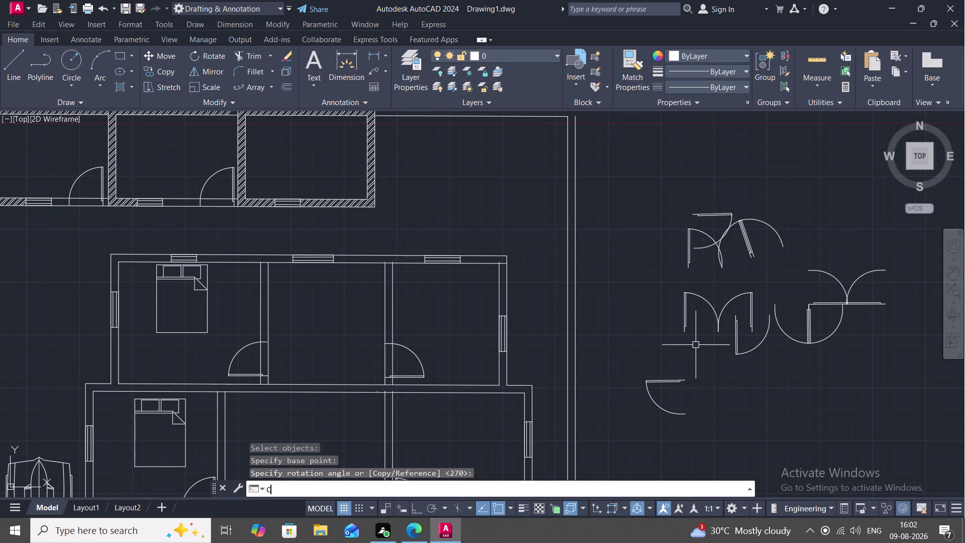
key(o)
key(space)
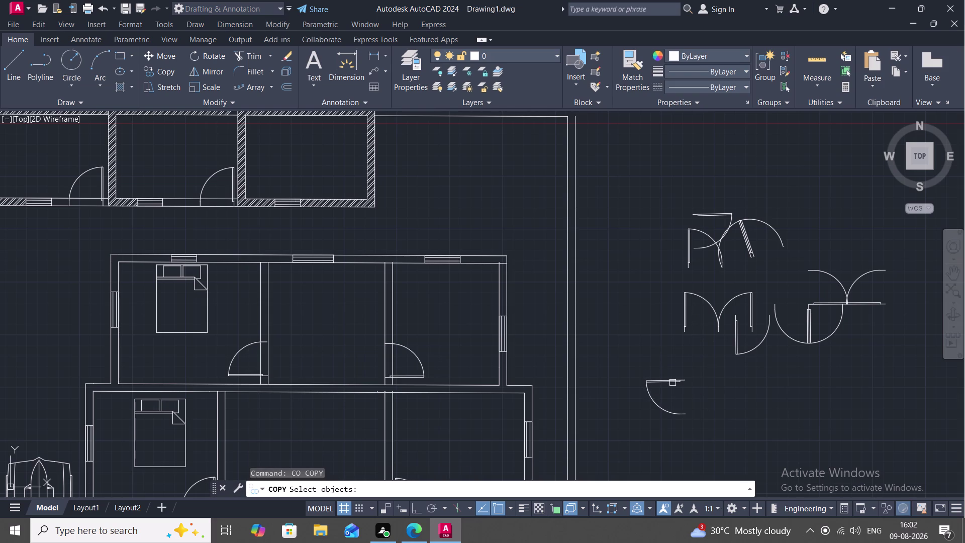
Copy the rotated door swing from its hinge into the plan and delete the misplaced copy.
click(676, 383)
right_click(676, 382)
click(677, 382)
middle_drag(418, 354, 414, 353)
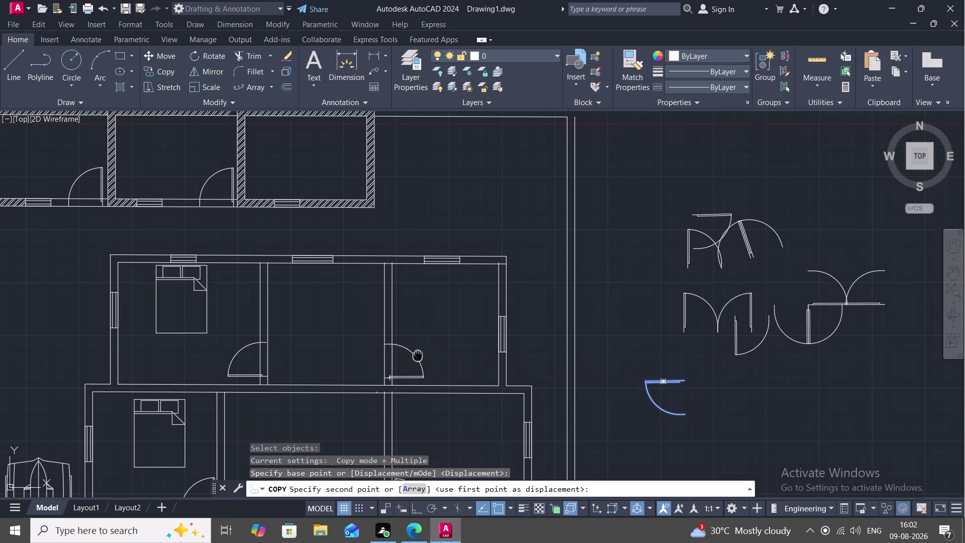
middle_drag(414, 354, 506, 99)
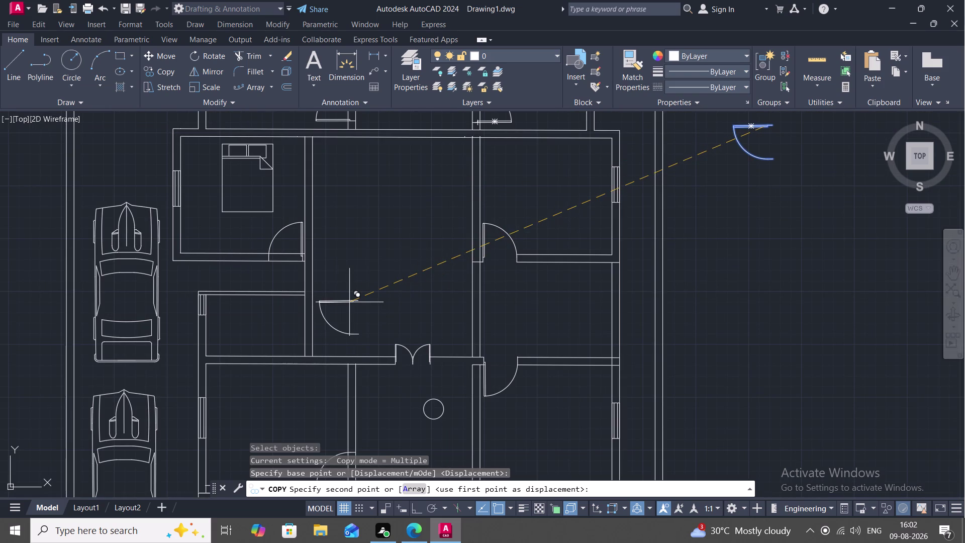
scroll(up, 3)
scroll(down, 3)
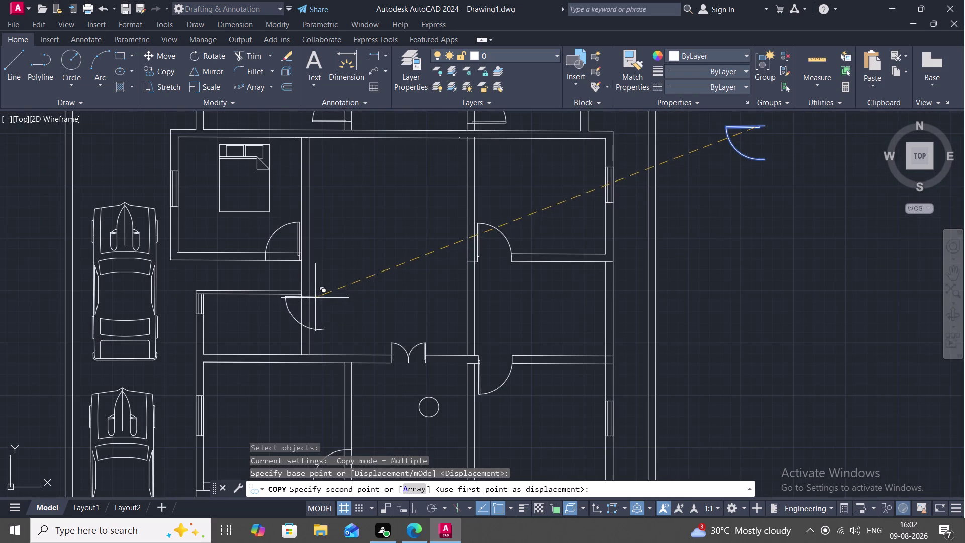
scroll(up, 3)
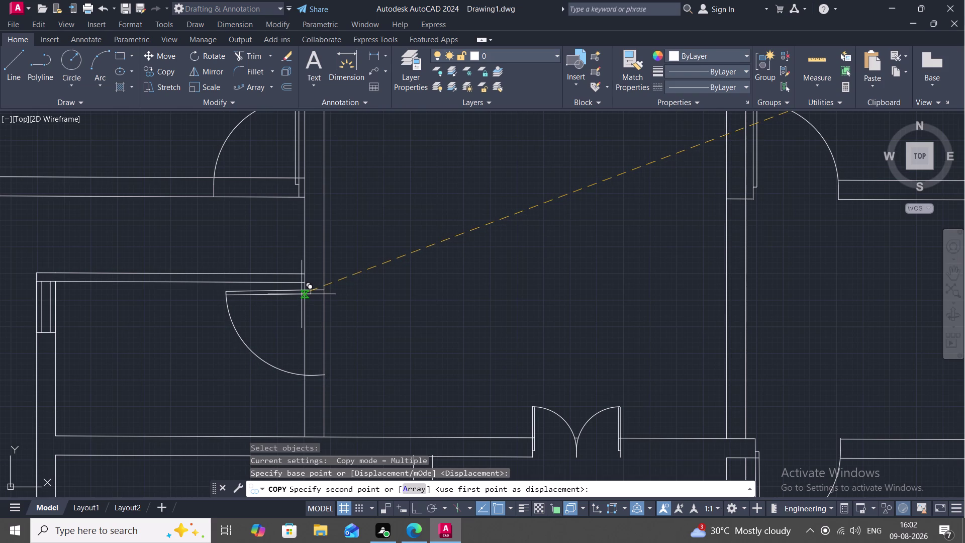
click(303, 294)
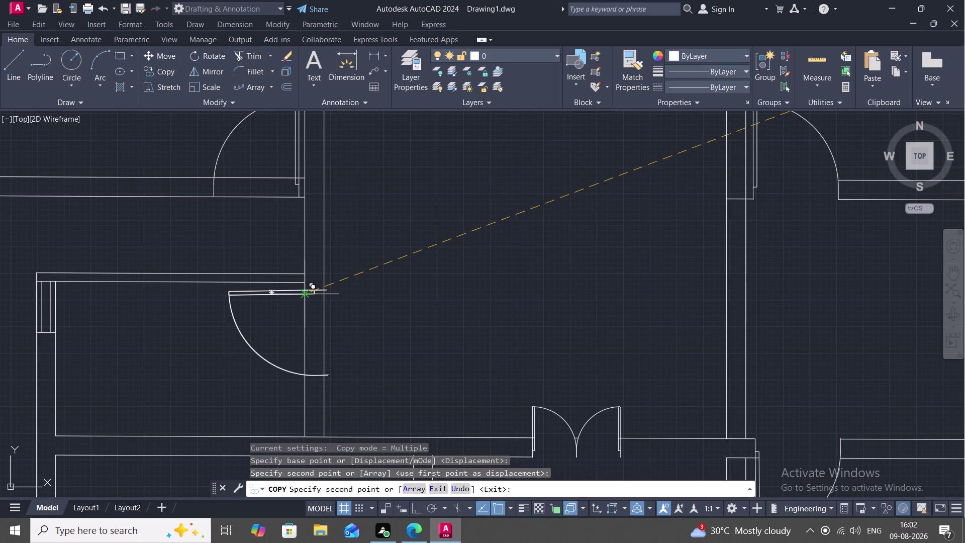
click(408, 255)
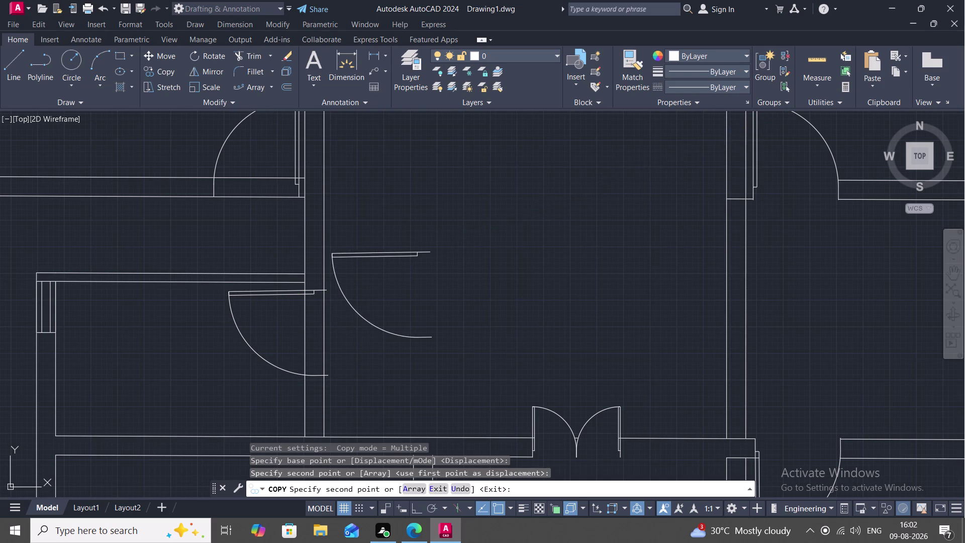
key(Escape)
click(310, 293)
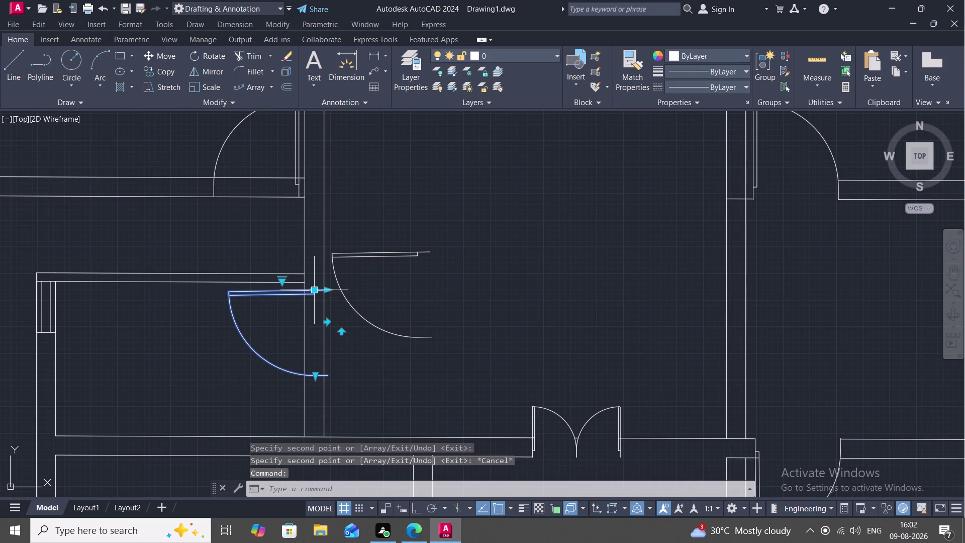
key(Delete)
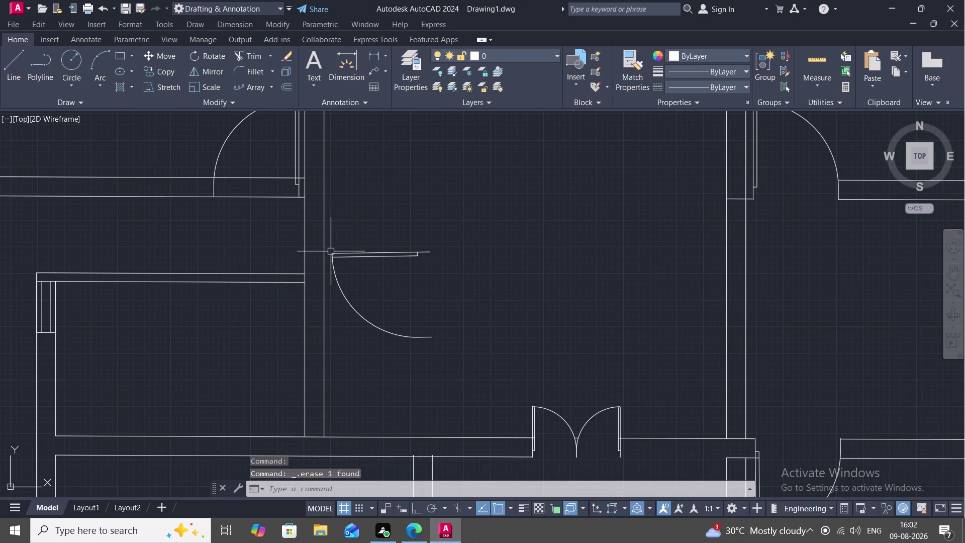
Copy the remaining door swing onto the small room's wall opening and erase the leftover copy.
key(c)
key(o)
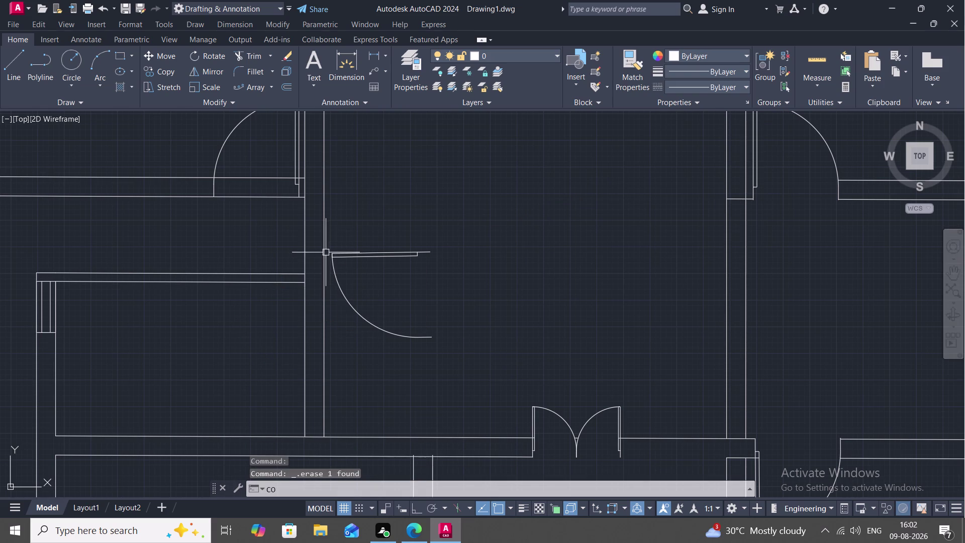
key(space)
click(402, 254)
right_click(407, 251)
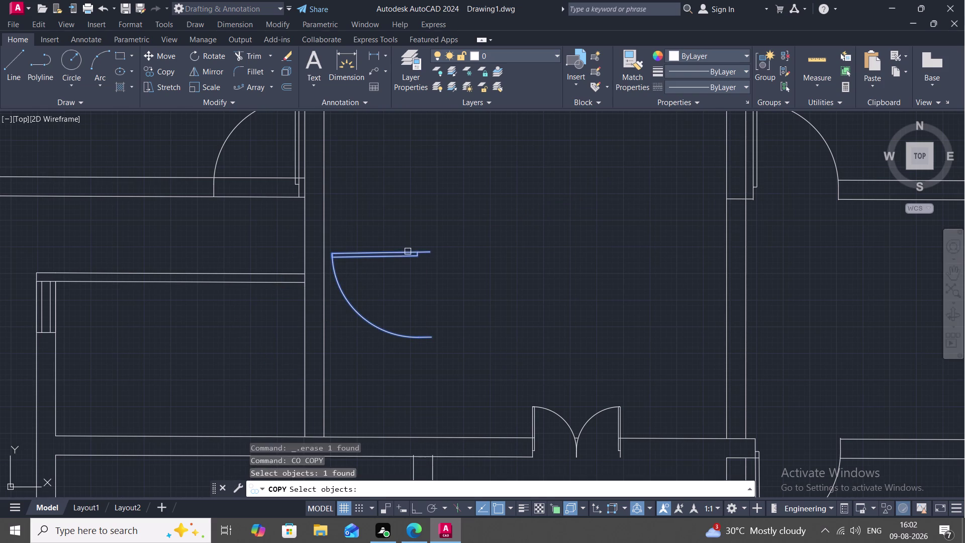
click(430, 253)
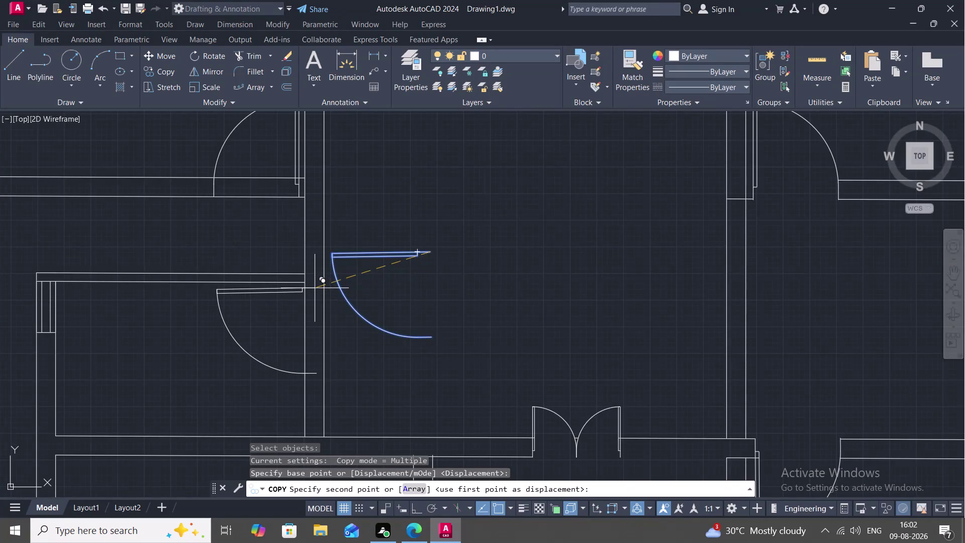
scroll(up, 3)
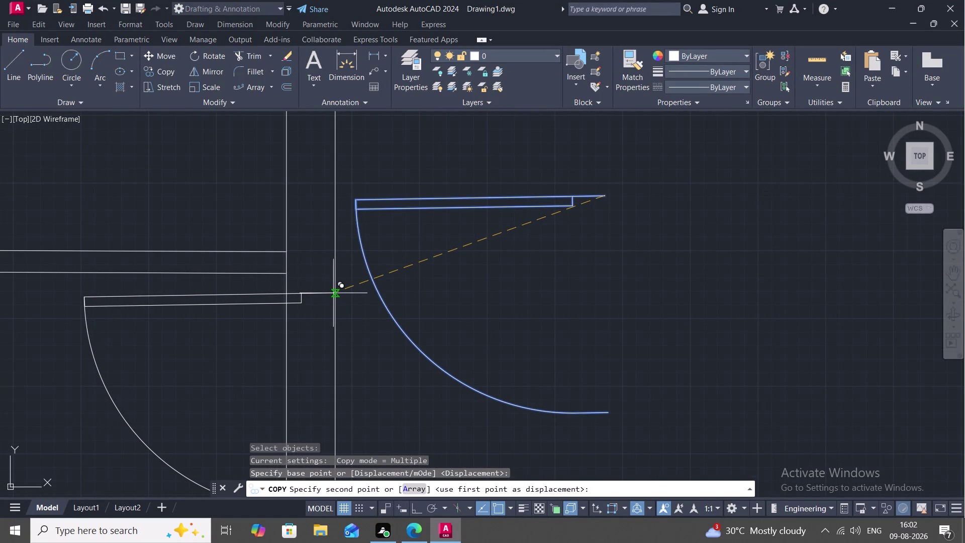
middle_drag(324, 288, 325, 224)
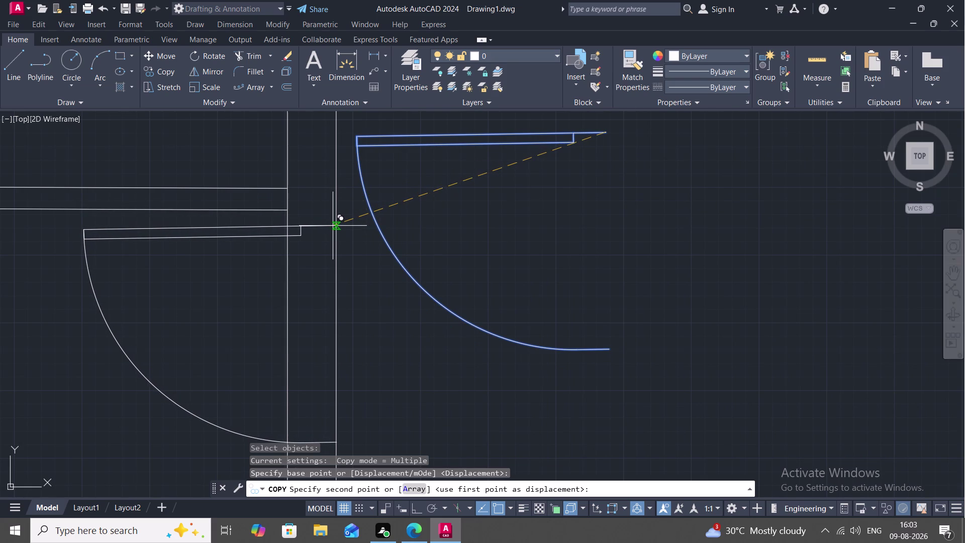
click(333, 225)
key(Escape)
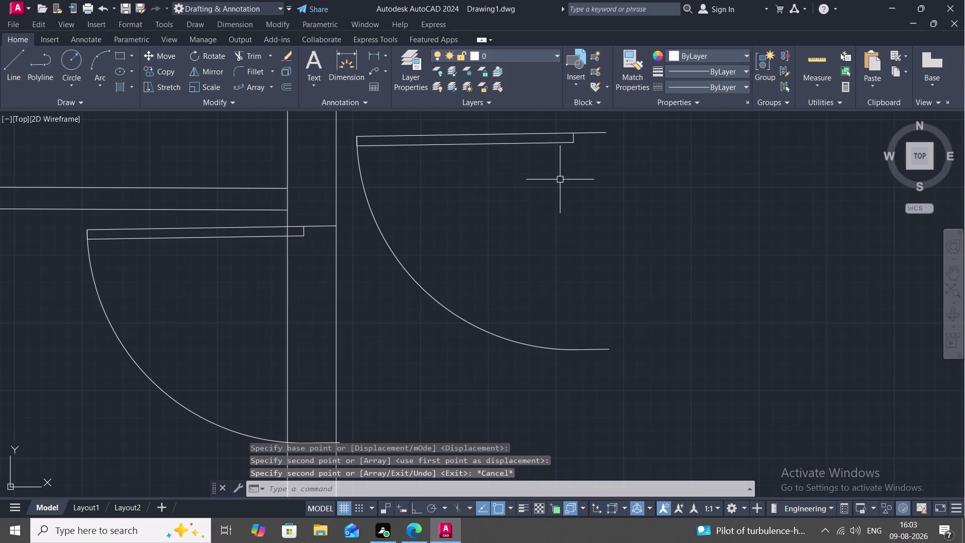
middle_drag(566, 210, 554, 171)
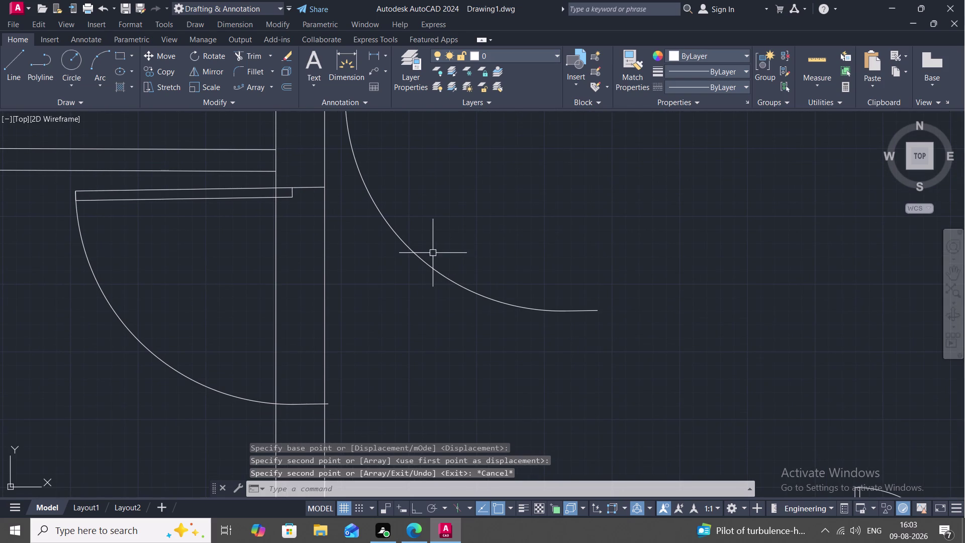
click(425, 261)
key(Delete)
scroll(down, 3)
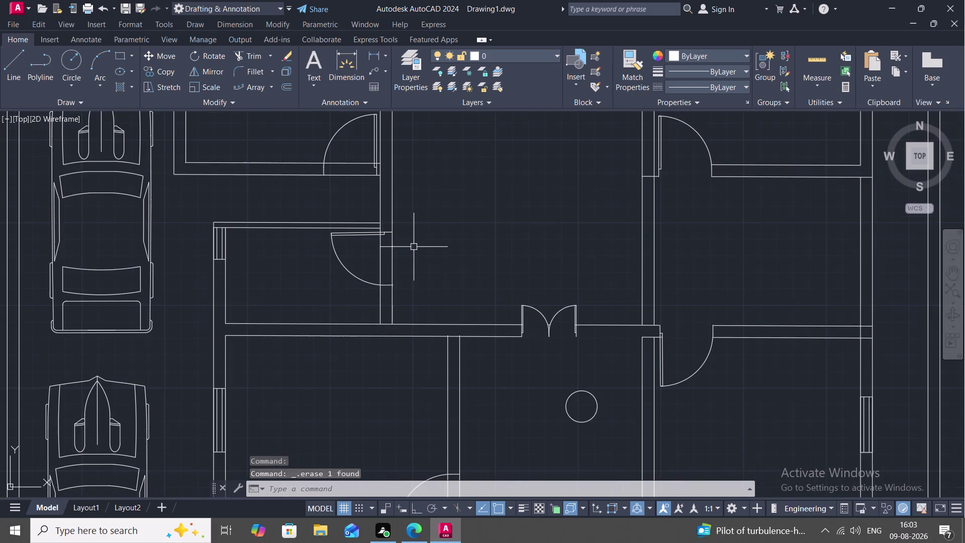
scroll(down, 3)
key(s)
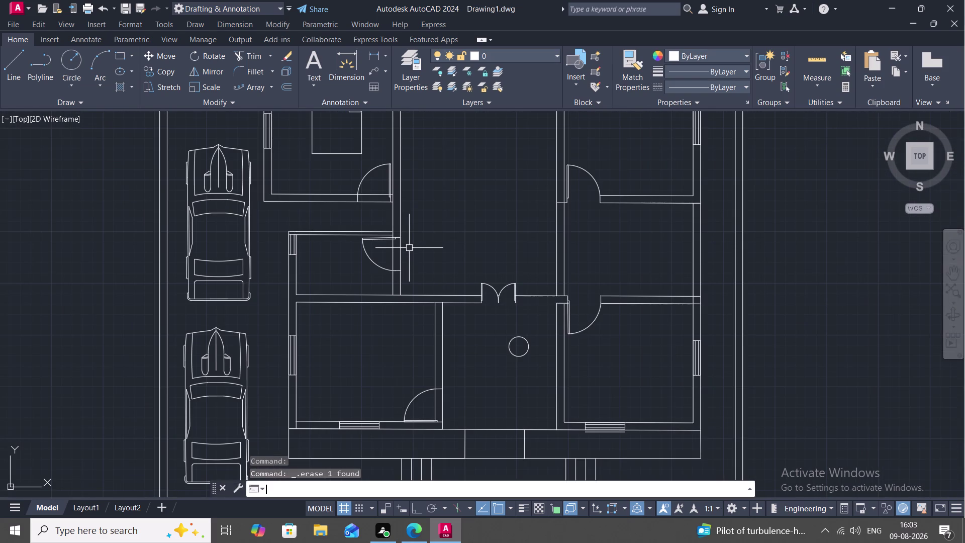
key(c)
key(space)
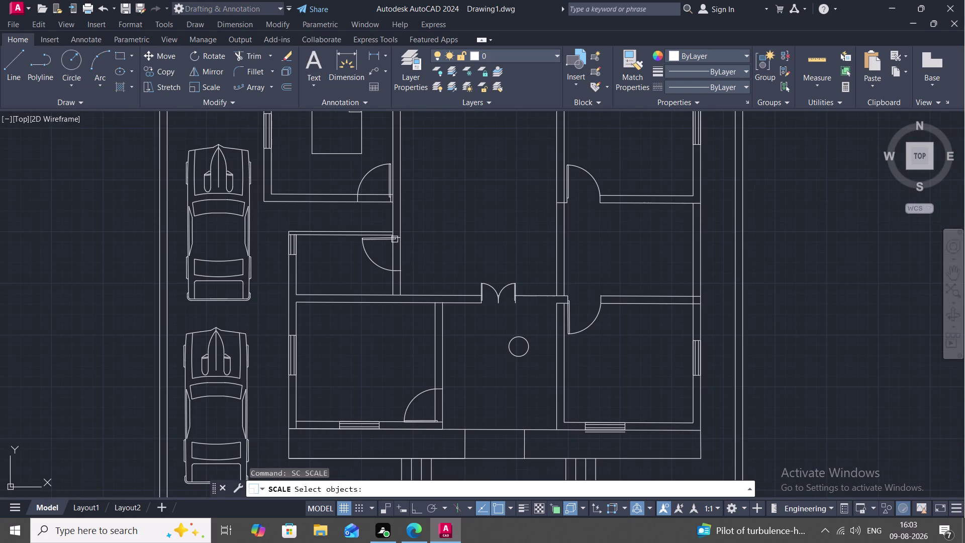
scroll(up, 3)
click(390, 239)
right_click(390, 239)
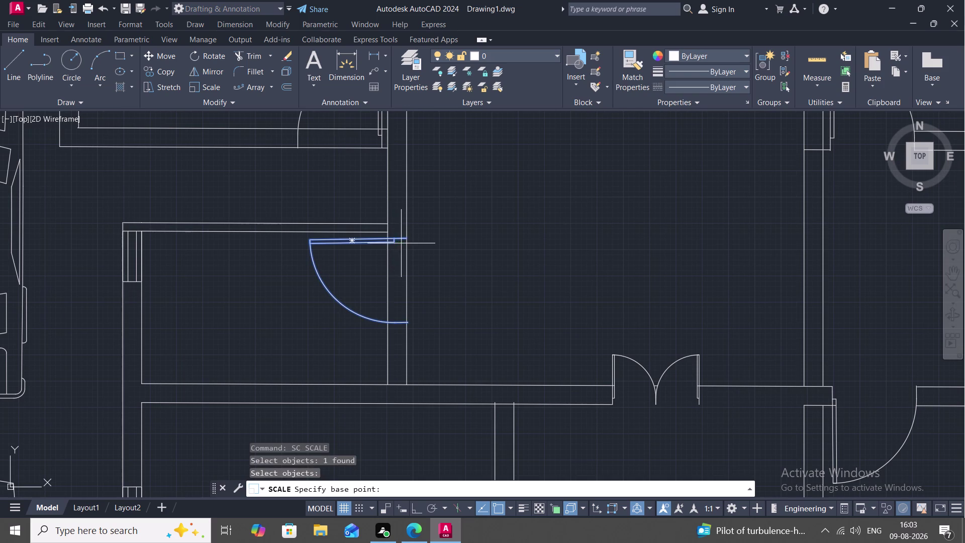
click(407, 235)
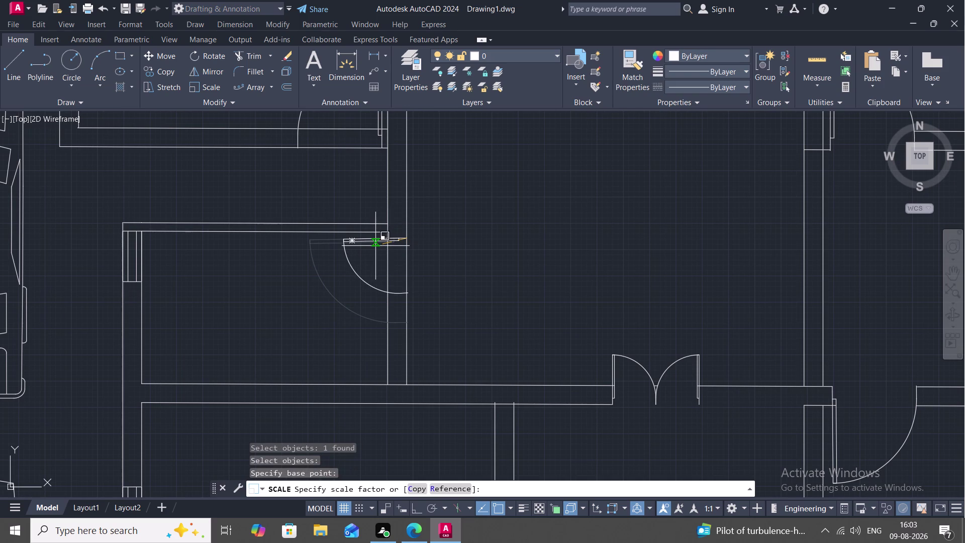
click(376, 245)
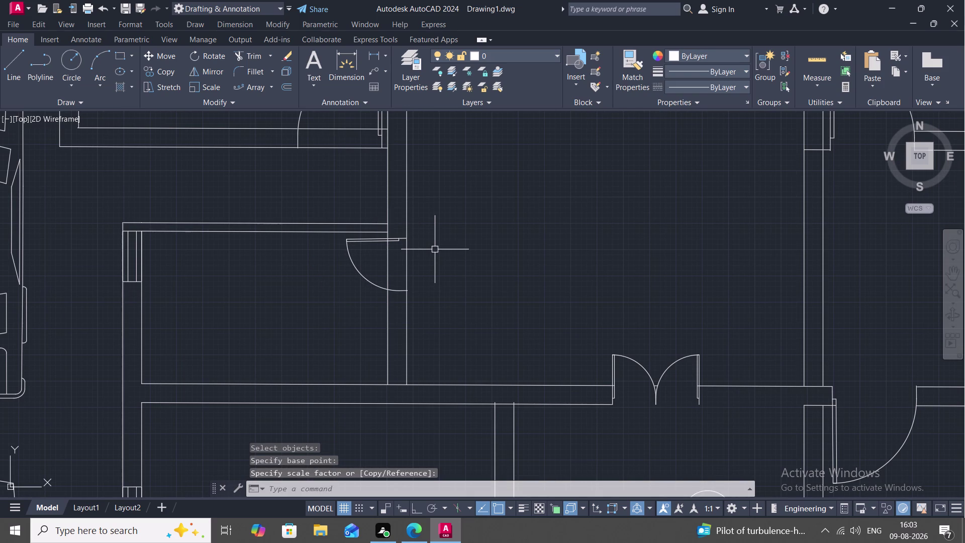
key(Escape)
text(TR)
key(space)
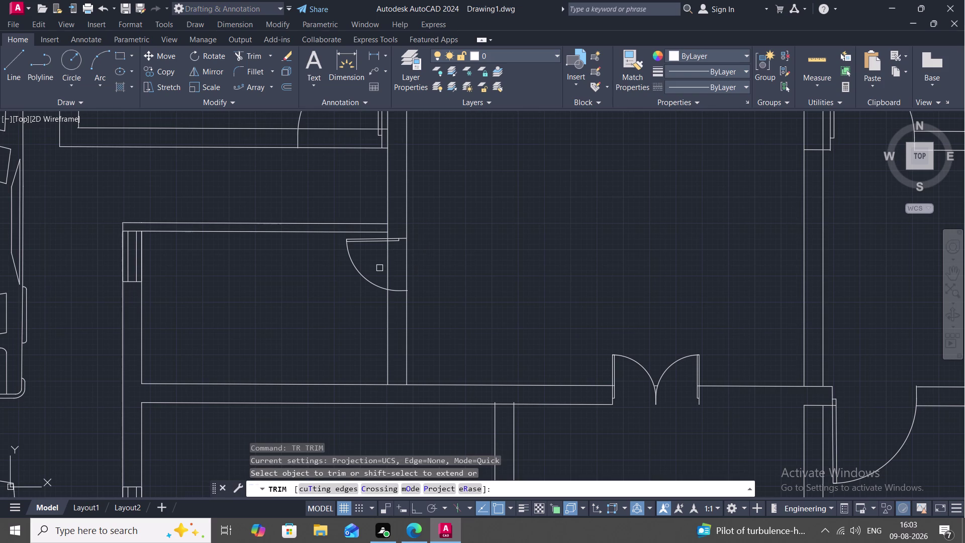
click(387, 266)
click(406, 265)
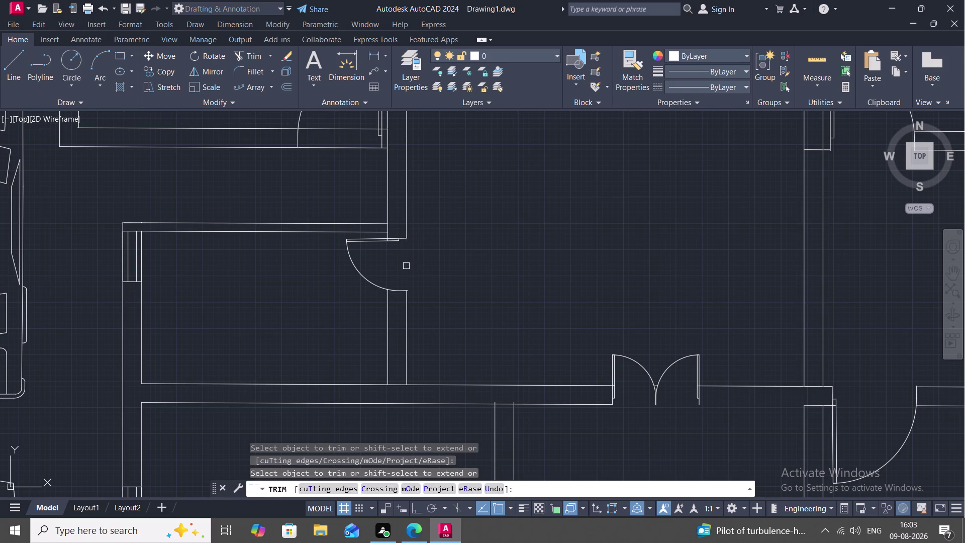
scroll(down, 3)
middle_drag(547, 287, 508, 268)
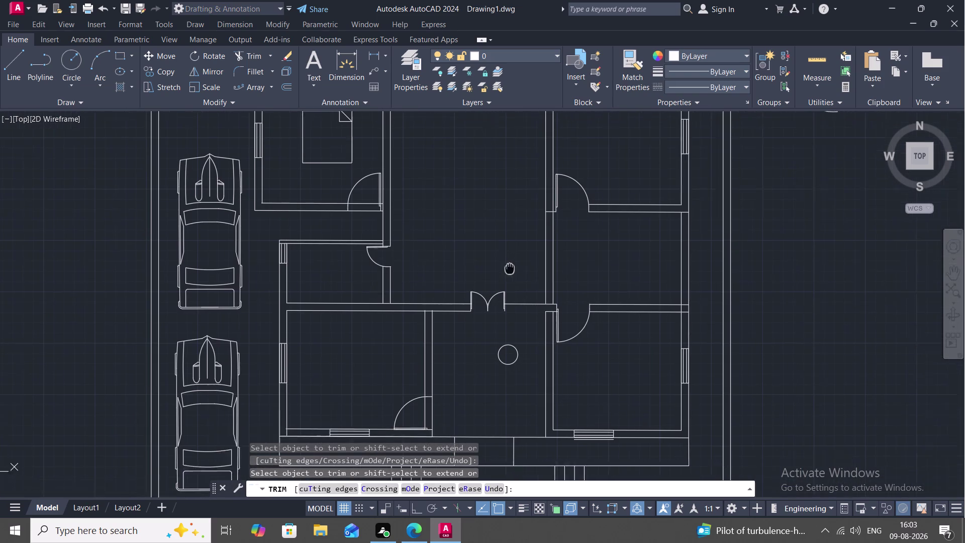
middle_drag(509, 268, 500, 249)
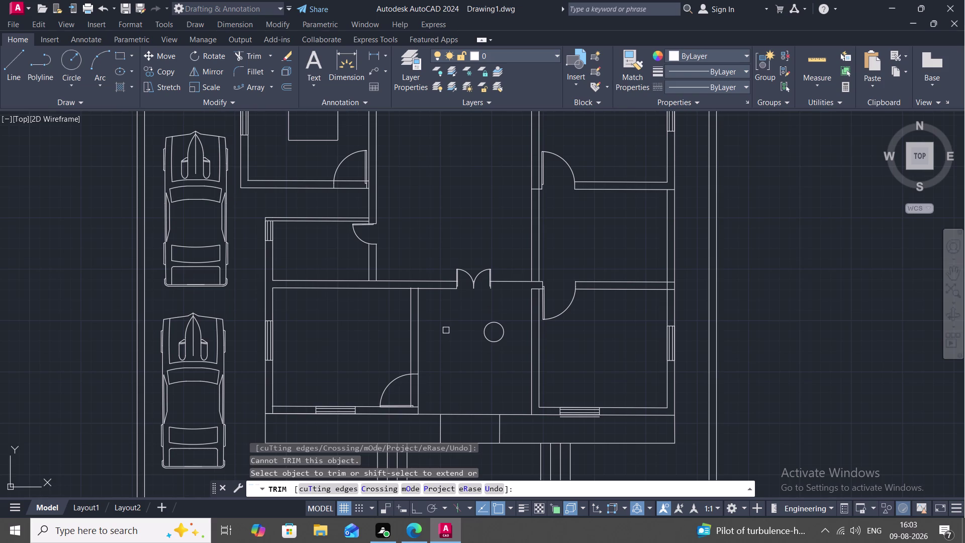
click(418, 389)
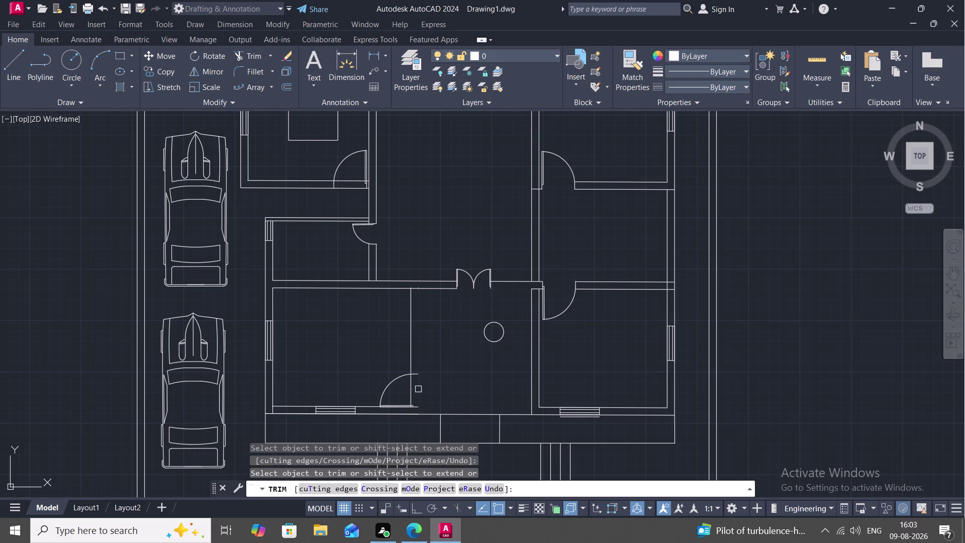
click(410, 388)
text(L)
key(space)
key(Escape)
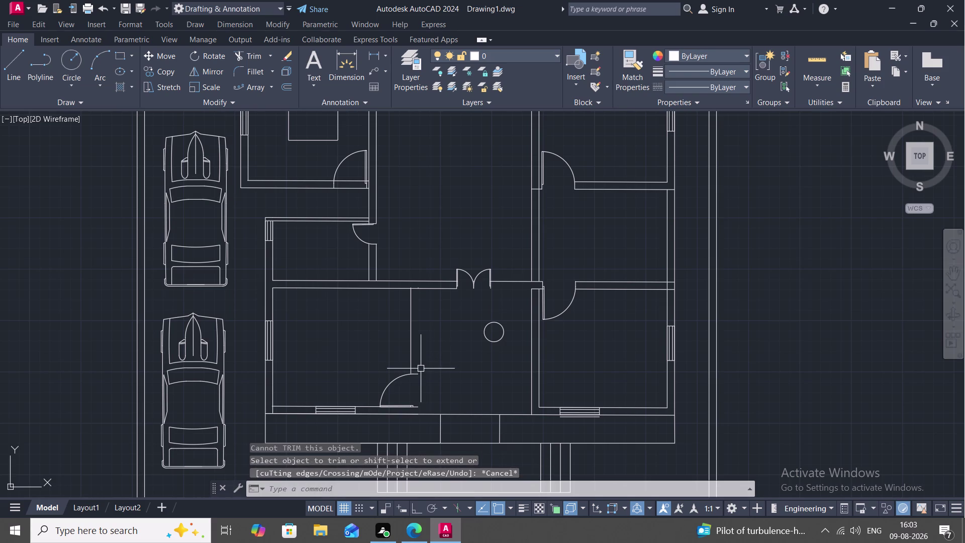
key(l)
key(space)
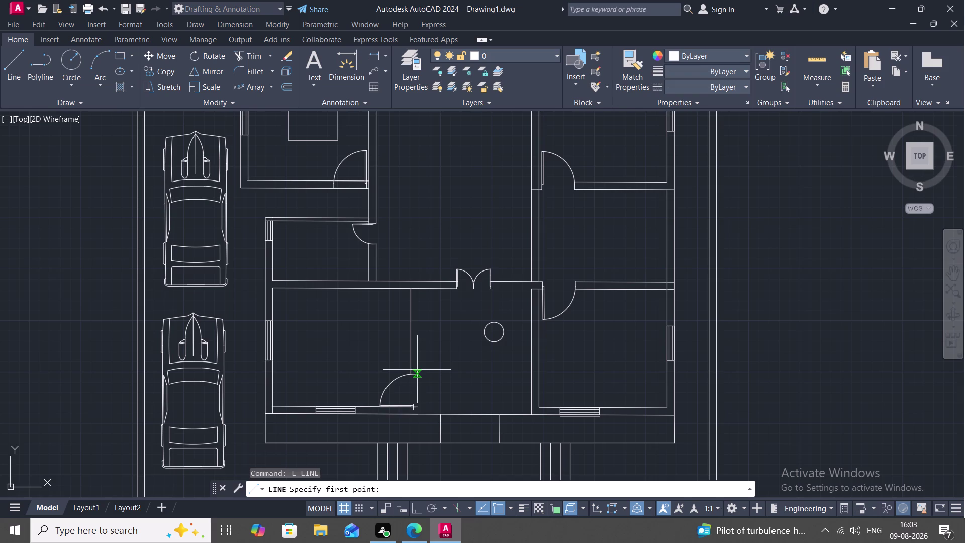
click(418, 369)
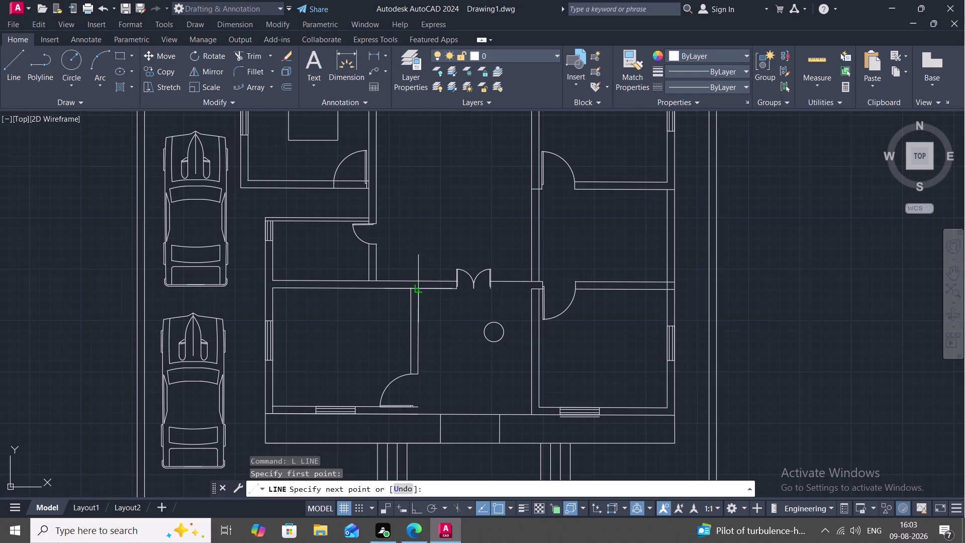
click(418, 287)
key(Escape)
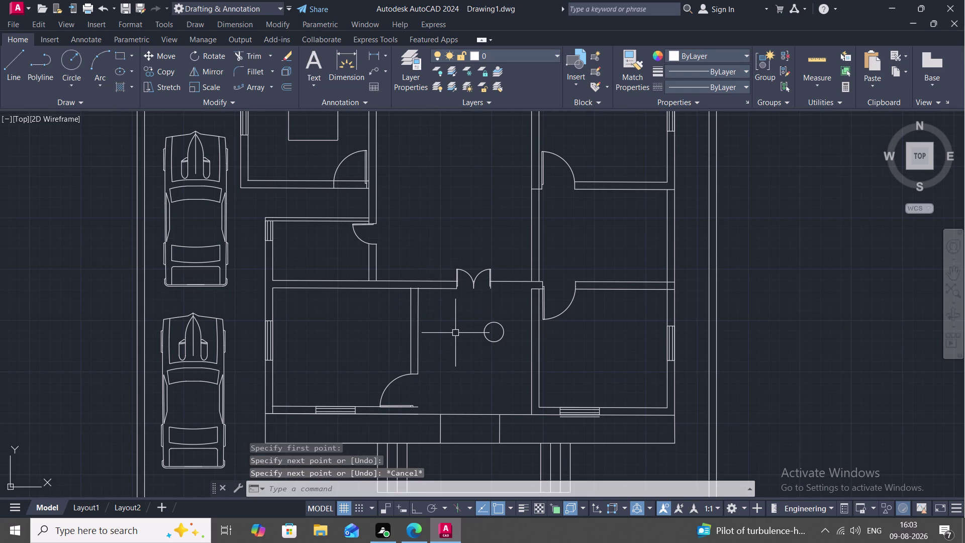
scroll(down, 3)
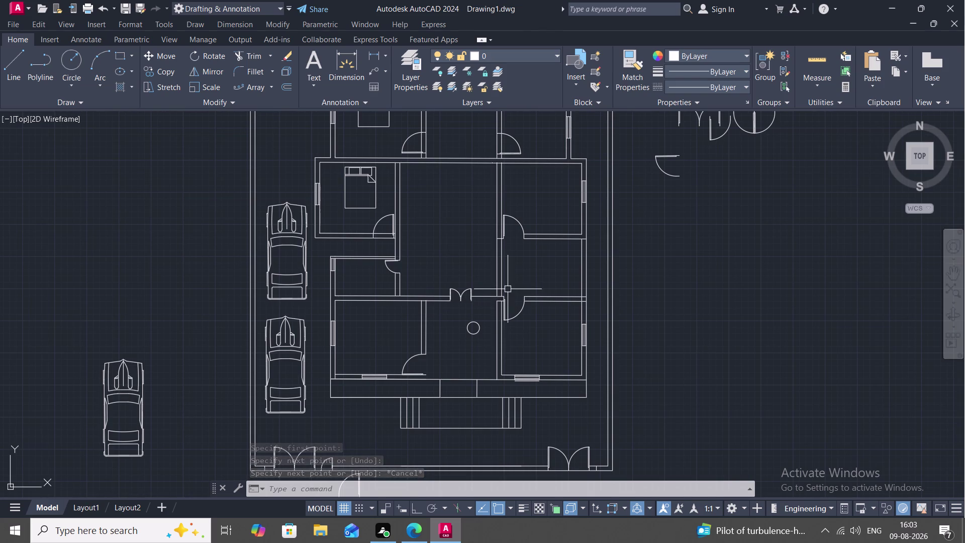
middle_drag(507, 289, 481, 299)
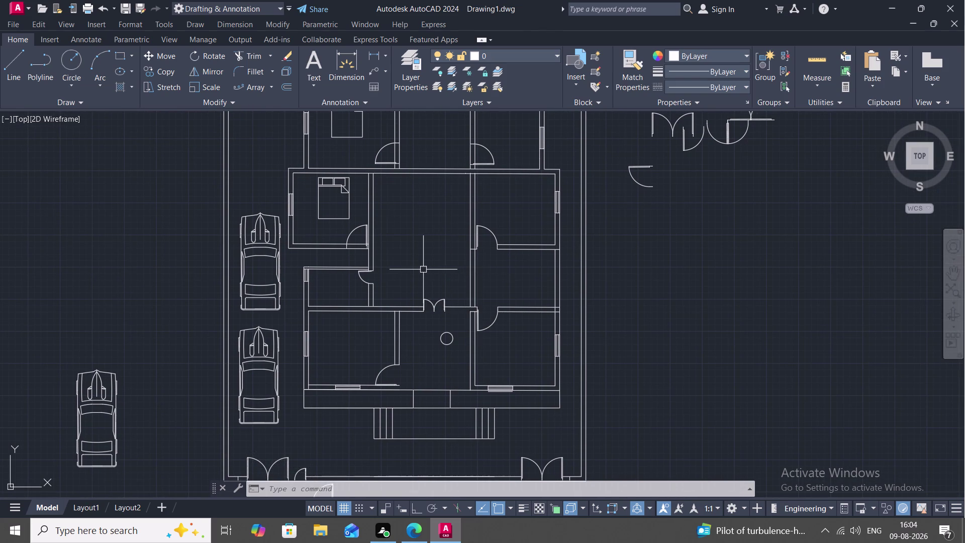
scroll(up, 3)
click(369, 239)
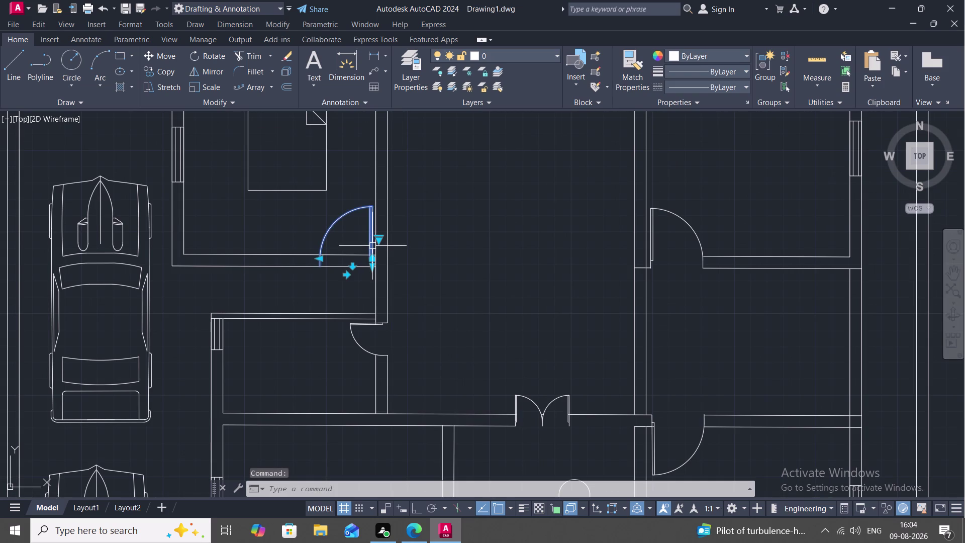
Scale down the lower bedroom door swing about its hinge with SC.
key(Escape)
text(SC)
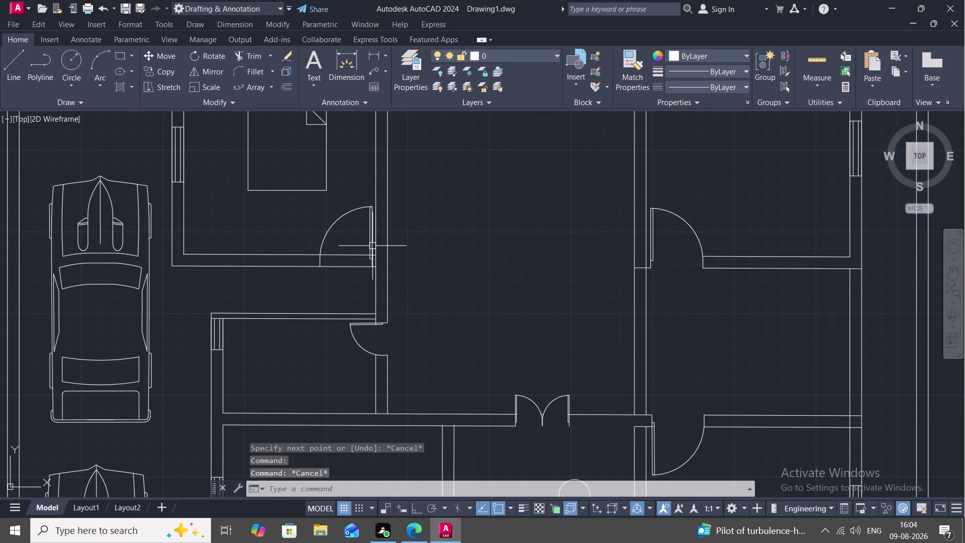
key(space)
click(370, 237)
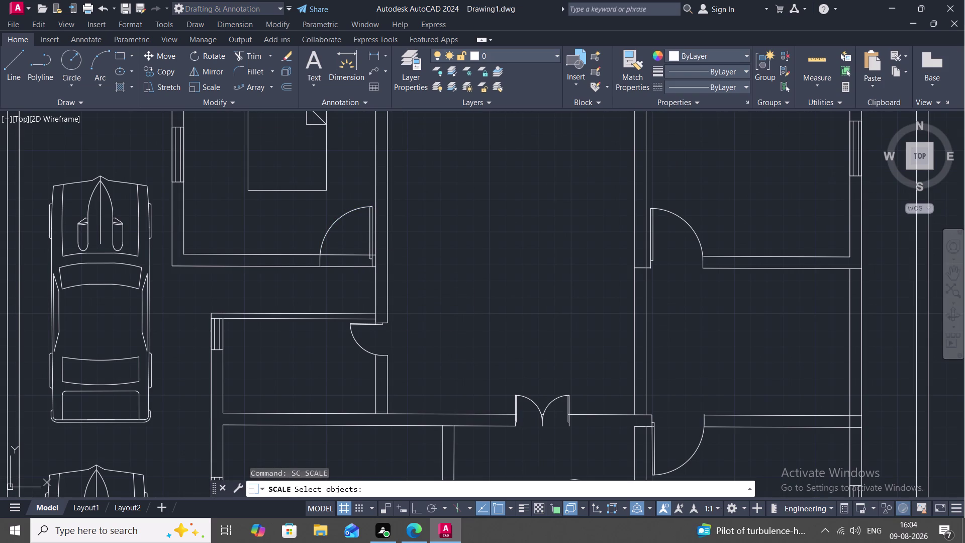
right_click(370, 236)
click(372, 270)
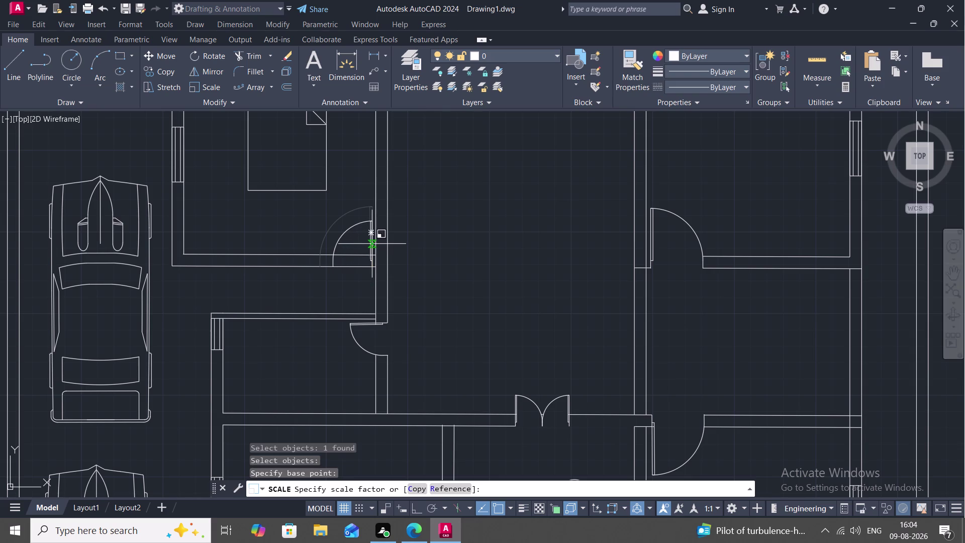
click(372, 244)
scroll(down, 3)
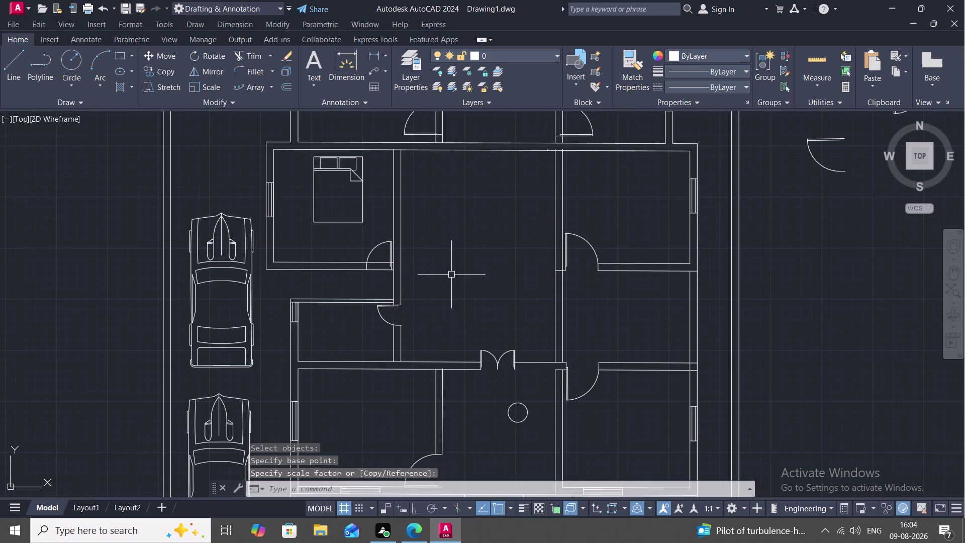
scroll(down, 3)
Scale down the upper middle room's door swing about its hinge to fit.
middle_drag(437, 182, 417, 233)
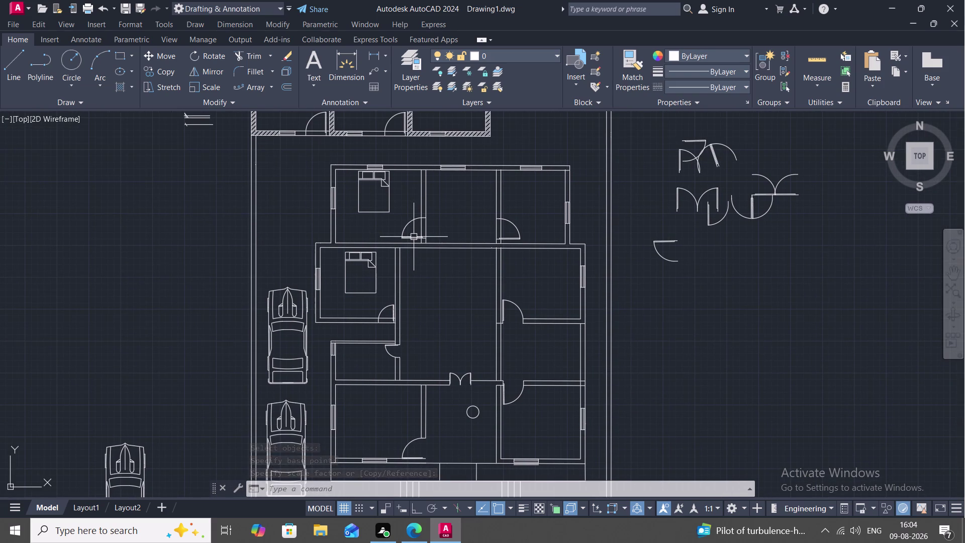
click(415, 237)
key(Escape)
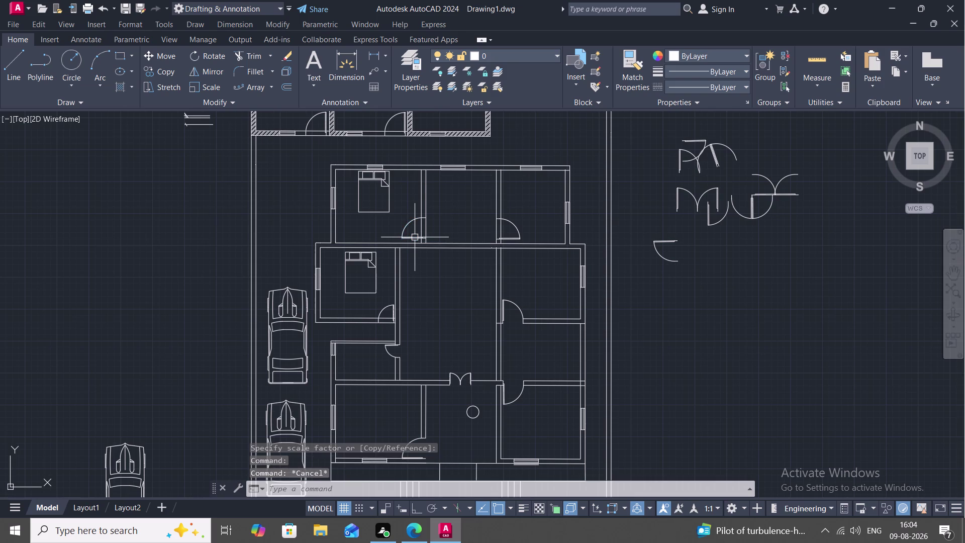
key(space)
click(415, 237)
right_click(415, 237)
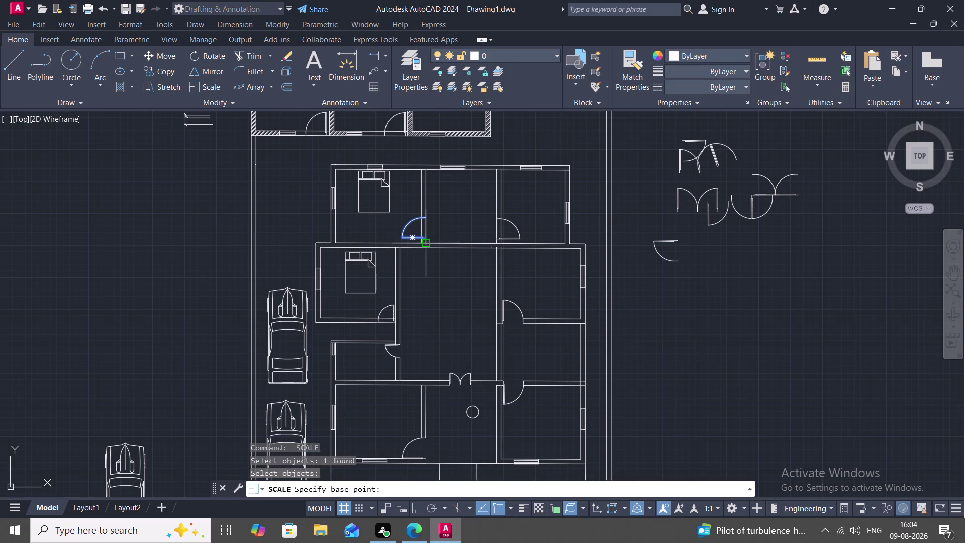
scroll(up, 3)
click(423, 240)
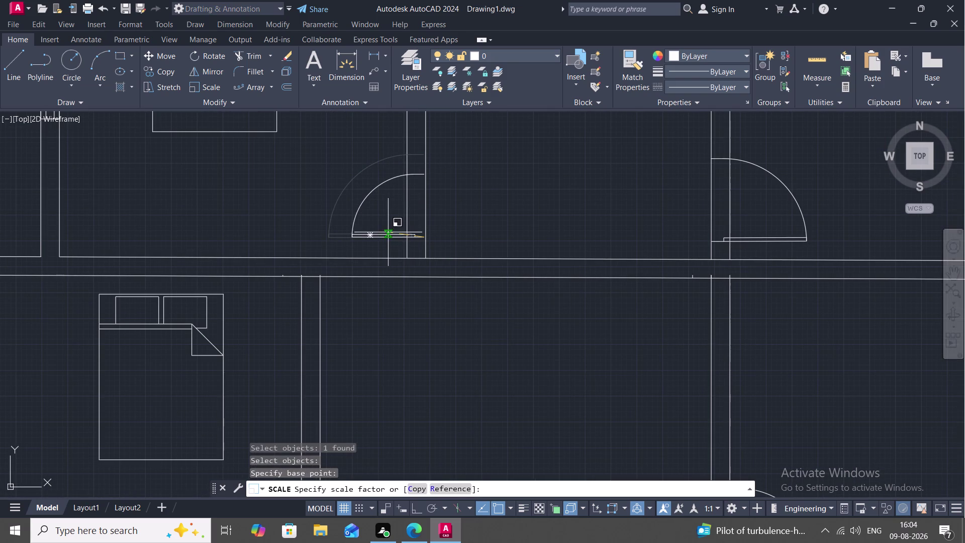
click(383, 226)
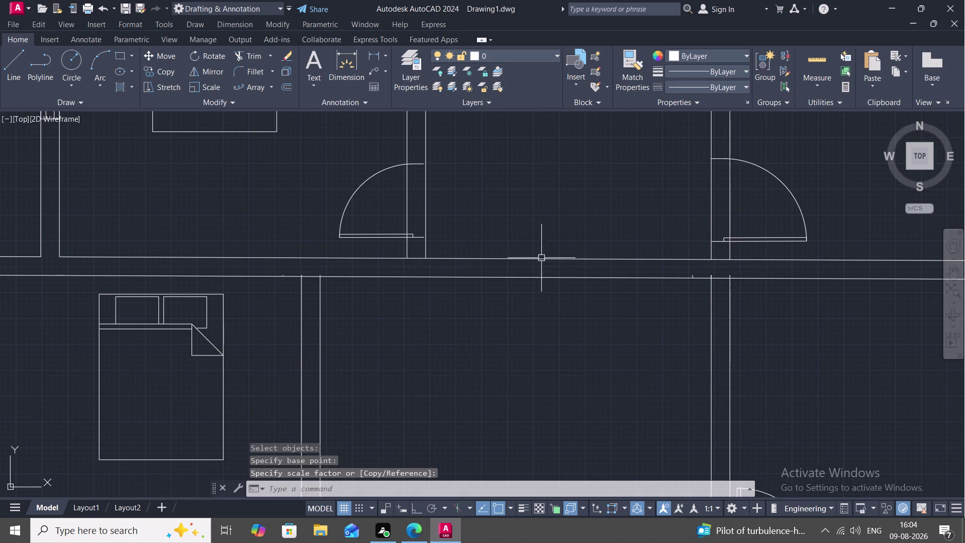
Scale down the right upper room's door swing about its hinge to fit.
key(space)
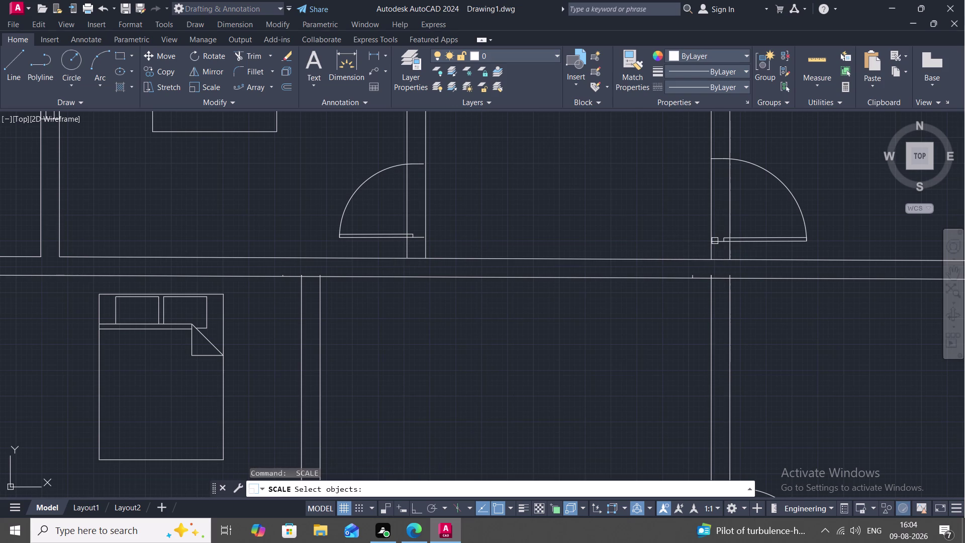
click(715, 240)
right_click(714, 241)
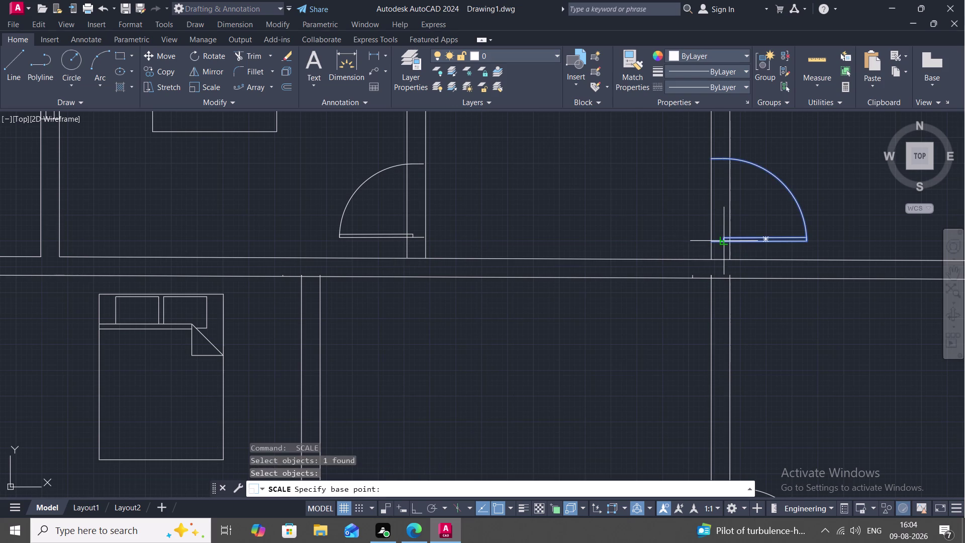
click(710, 242)
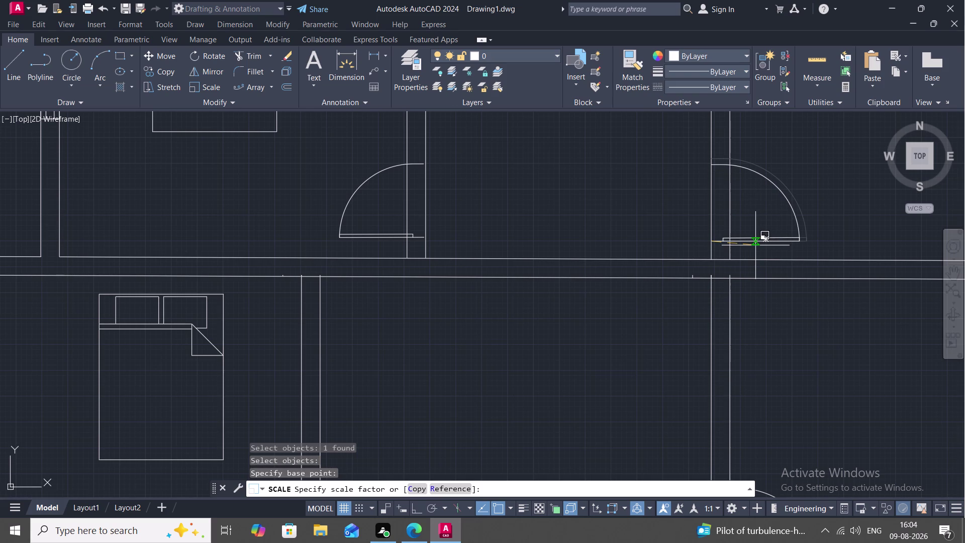
click(755, 245)
scroll(down, 3)
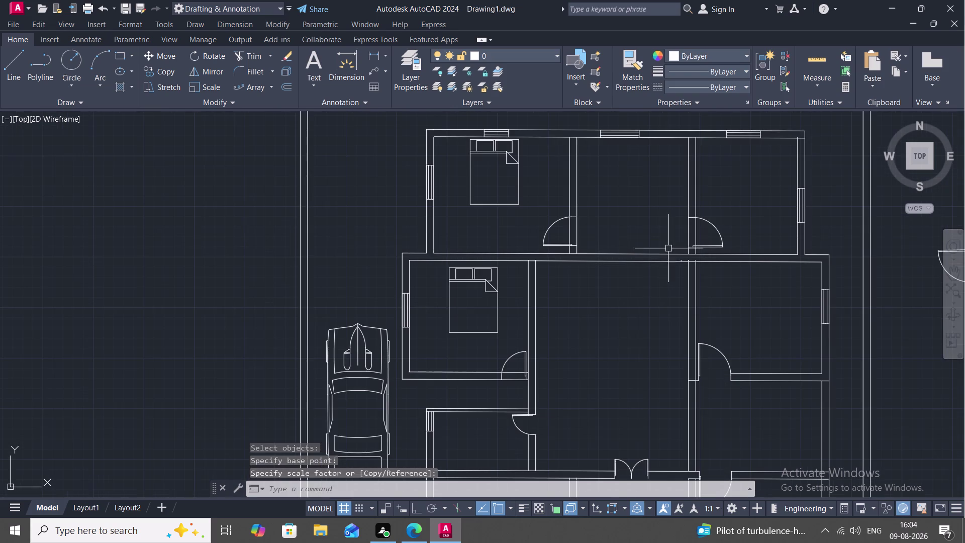
middle_drag(621, 263, 582, 251)
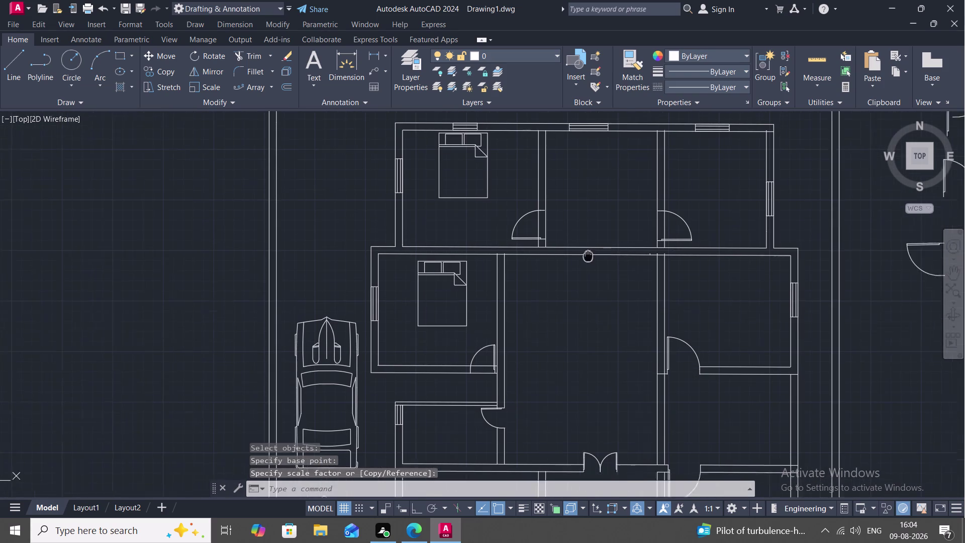
middle_drag(582, 252, 579, 249)
scroll(down, 3)
middle_drag(587, 265, 557, 250)
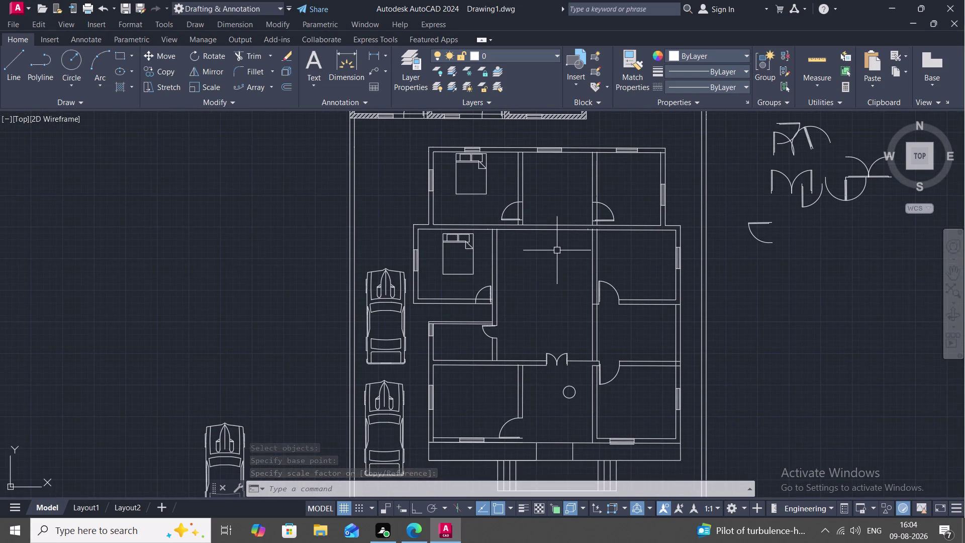
scroll(up, 3)
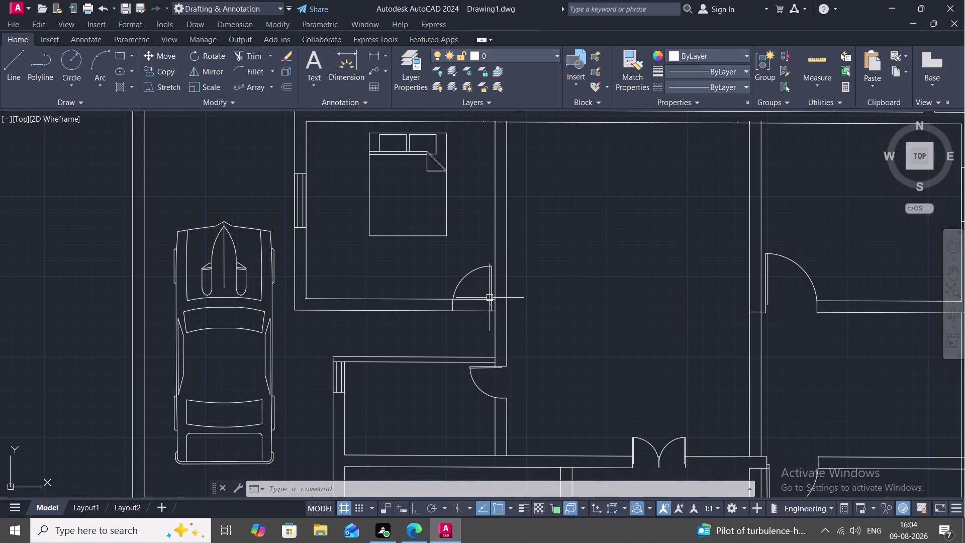
Trim the wall lines and short jamb line at the lower bedroom door opening.
key(t)
key(r)
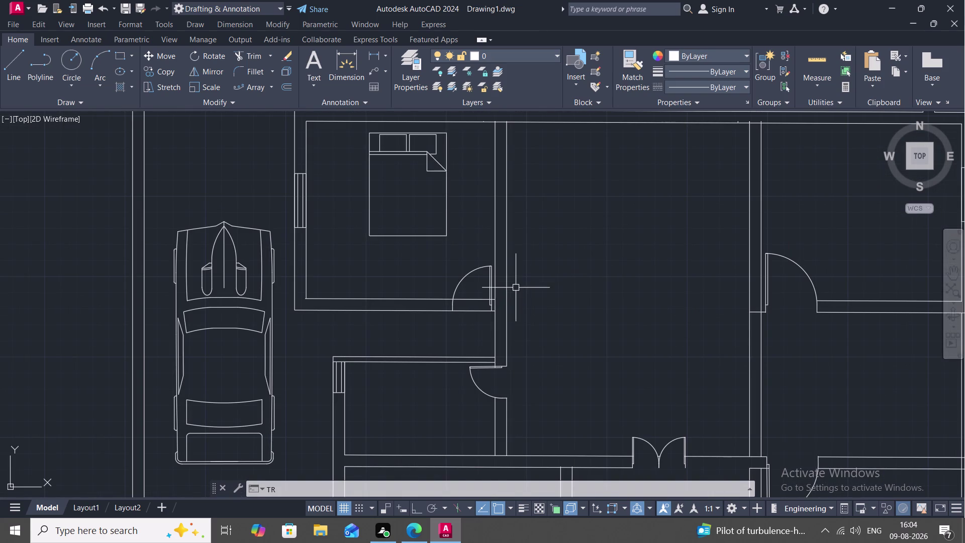
key(space)
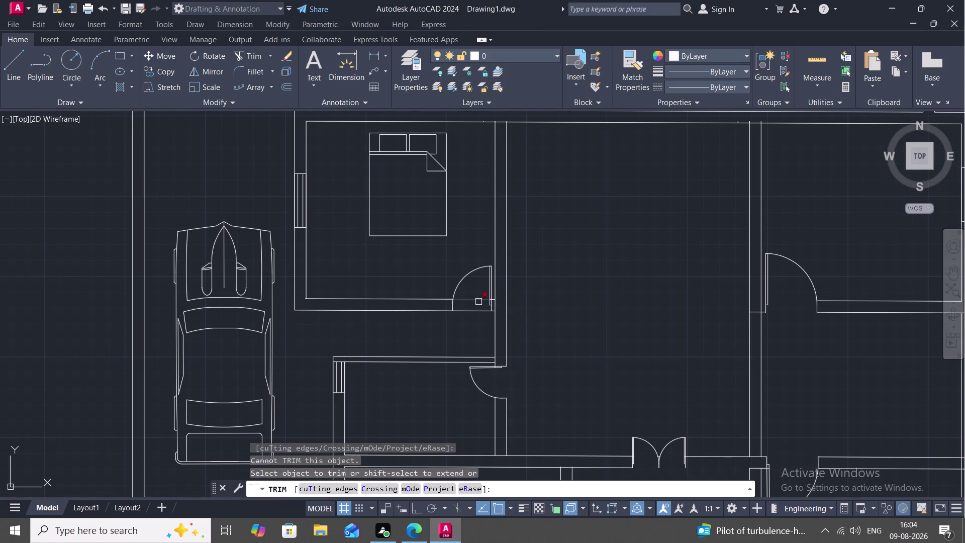
click(479, 301)
click(481, 309)
scroll(up, 3)
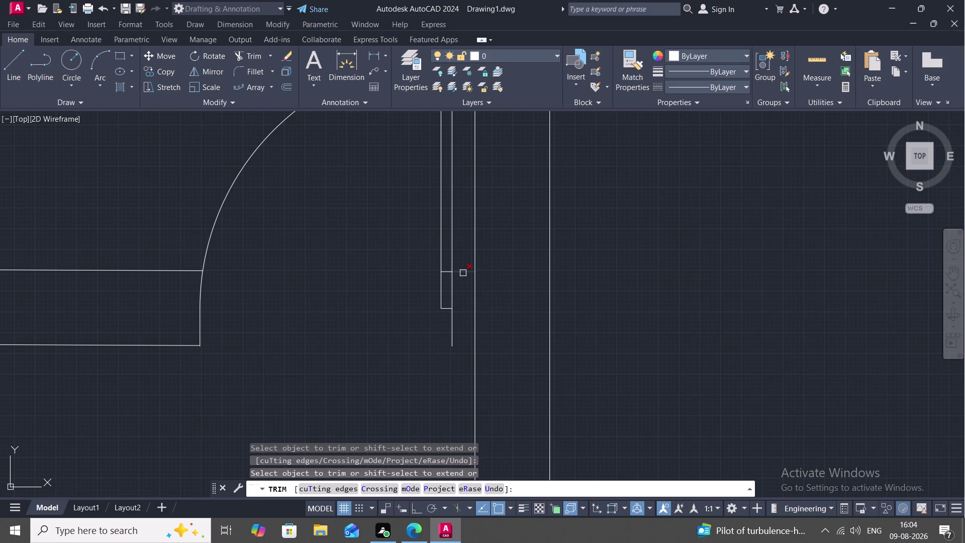
click(463, 273)
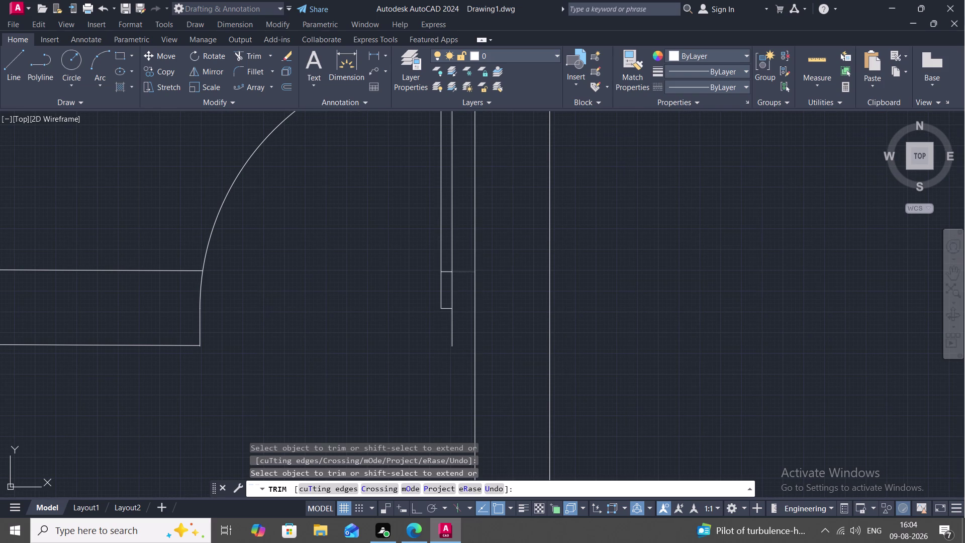
scroll(down, 3)
middle_drag(487, 321, 485, 305)
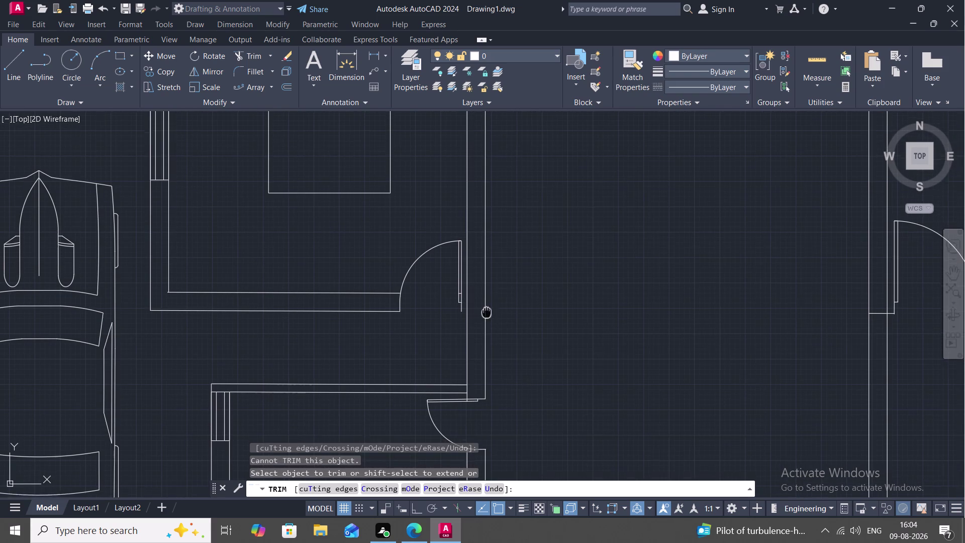
middle_drag(485, 305, 490, 291)
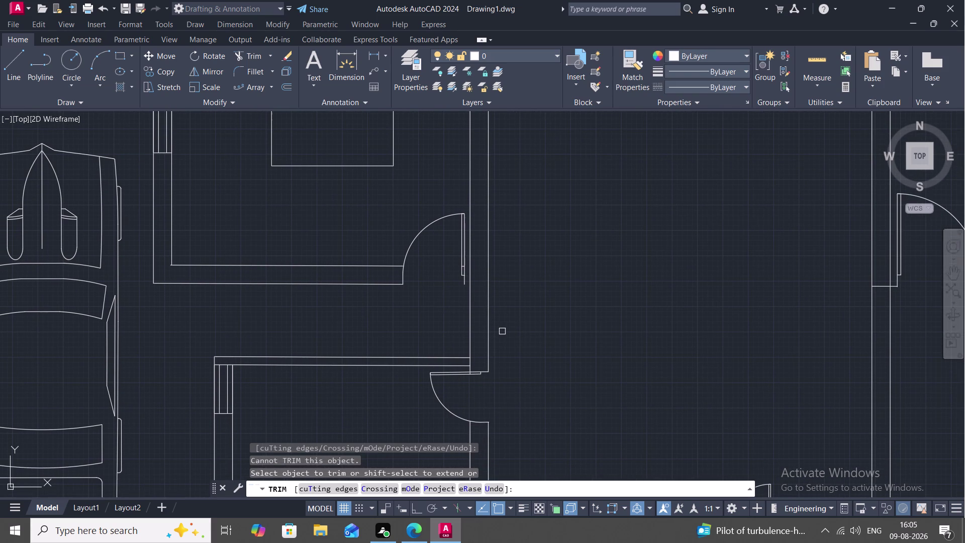
Draw a short jamb line from the door frame down to the wall.
key(l)
key(space)
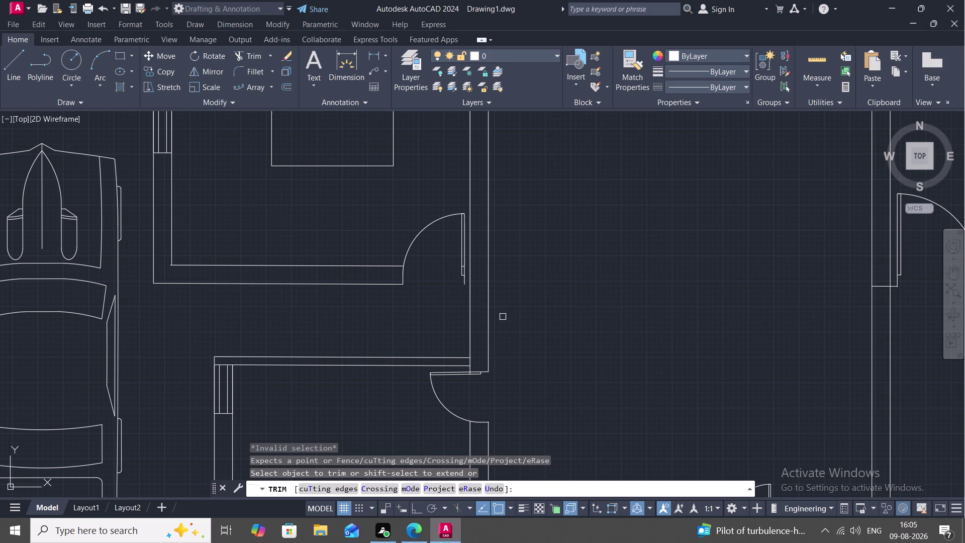
key(l)
key(space)
key(Escape)
key(l)
key(space)
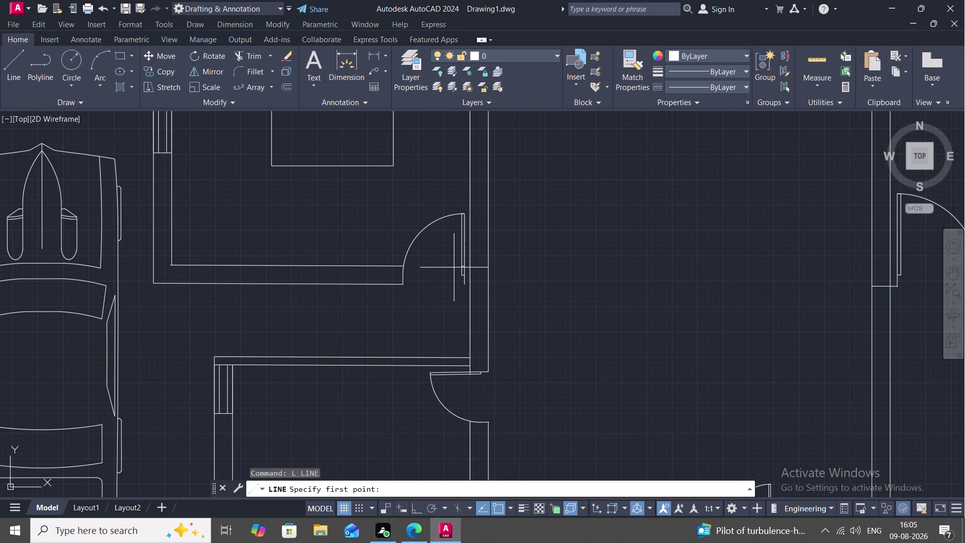
scroll(up, 3)
click(474, 307)
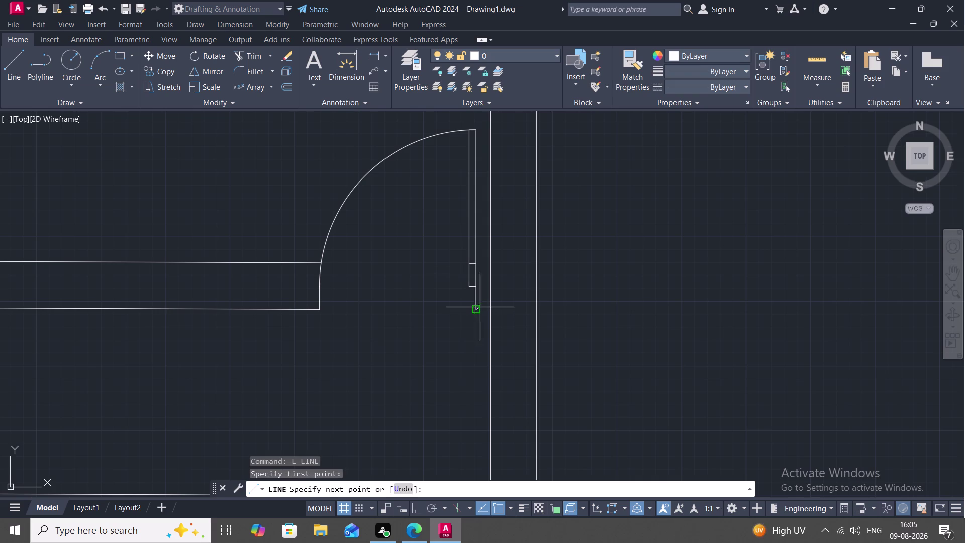
click(489, 310)
key(Escape)
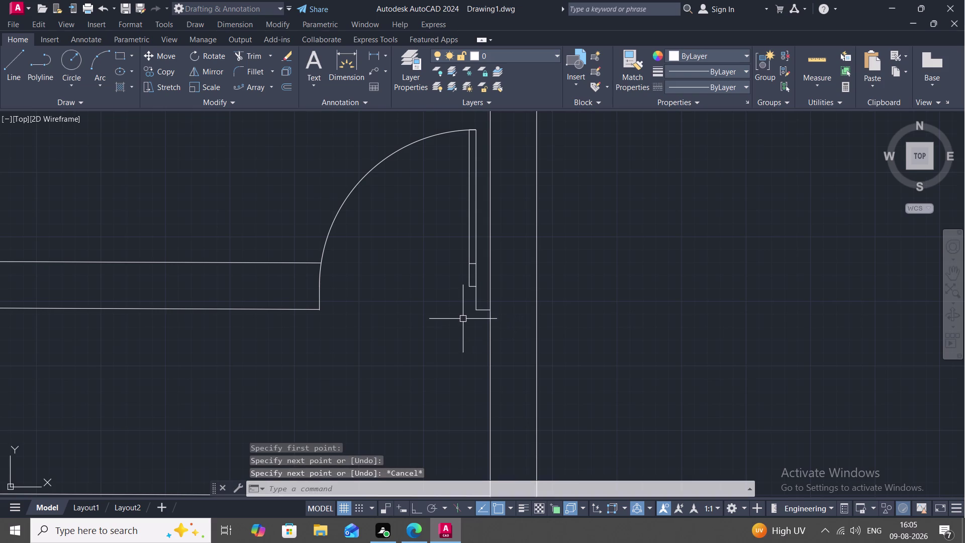
scroll(down, 3)
scroll(down, 3)
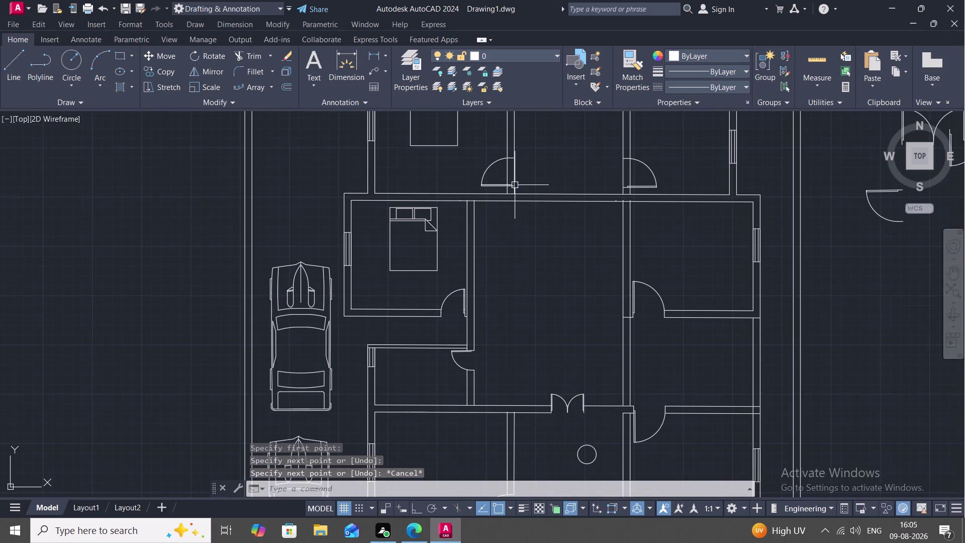
middle_drag(516, 183, 513, 226)
Try trimming wall segments at the upper middle room's door, then cancel the trim.
text(TR)
key(space)
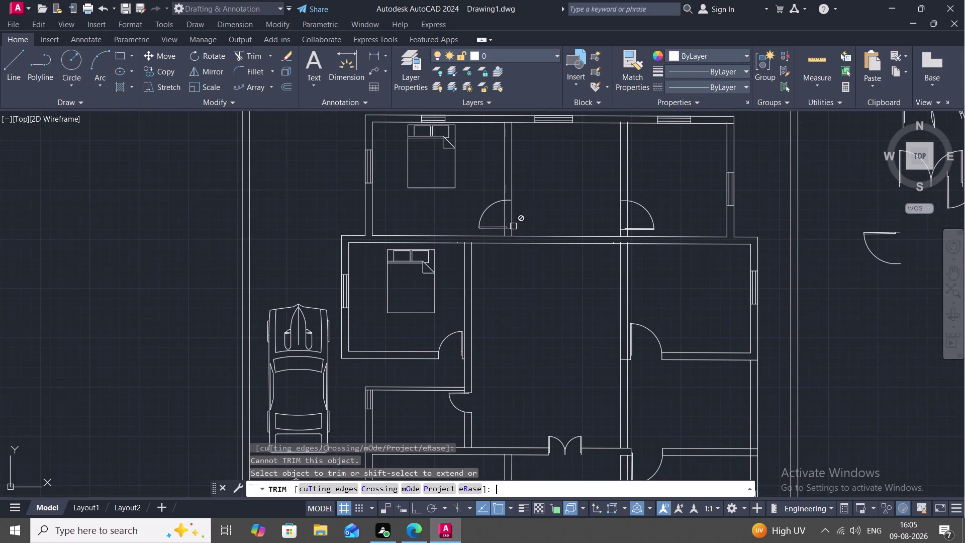
click(504, 211)
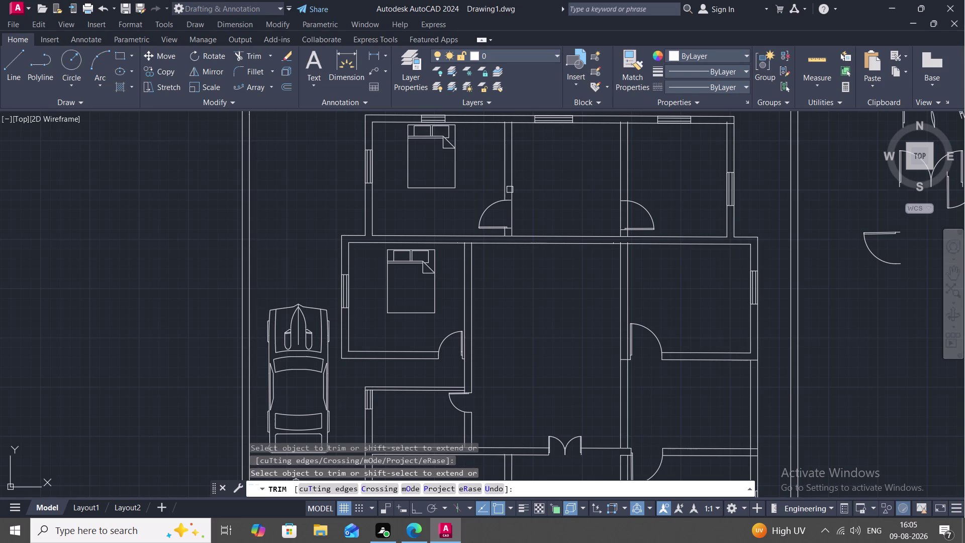
click(511, 190)
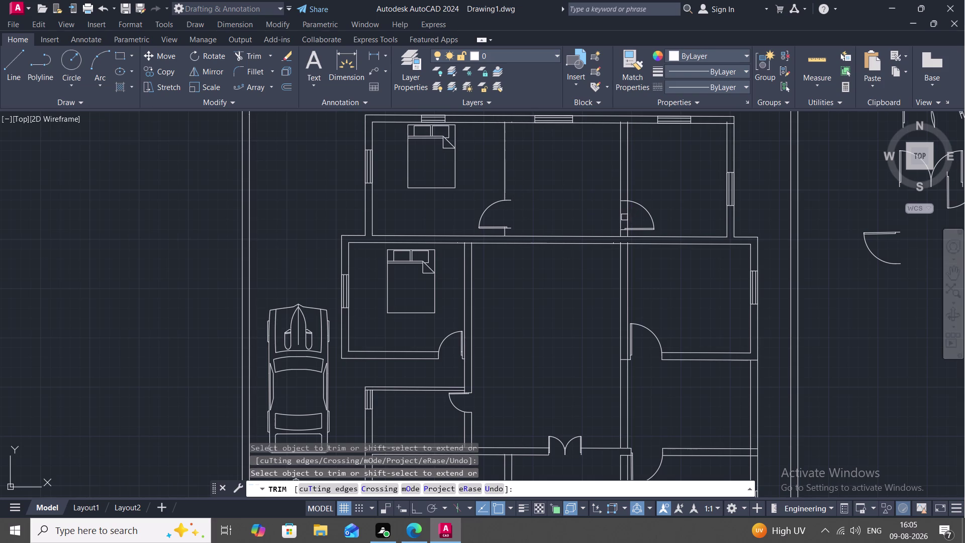
click(620, 218)
key(l)
key(space)
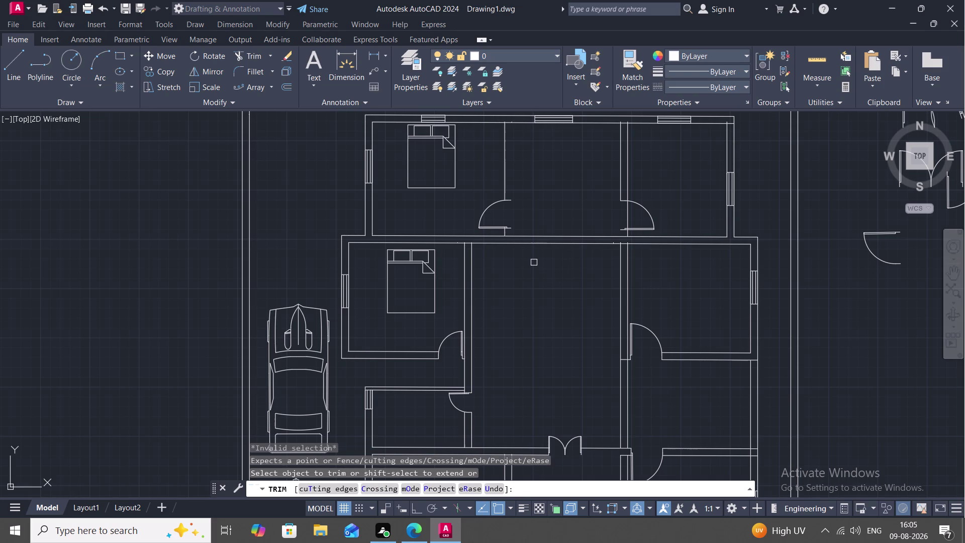
key(Escape)
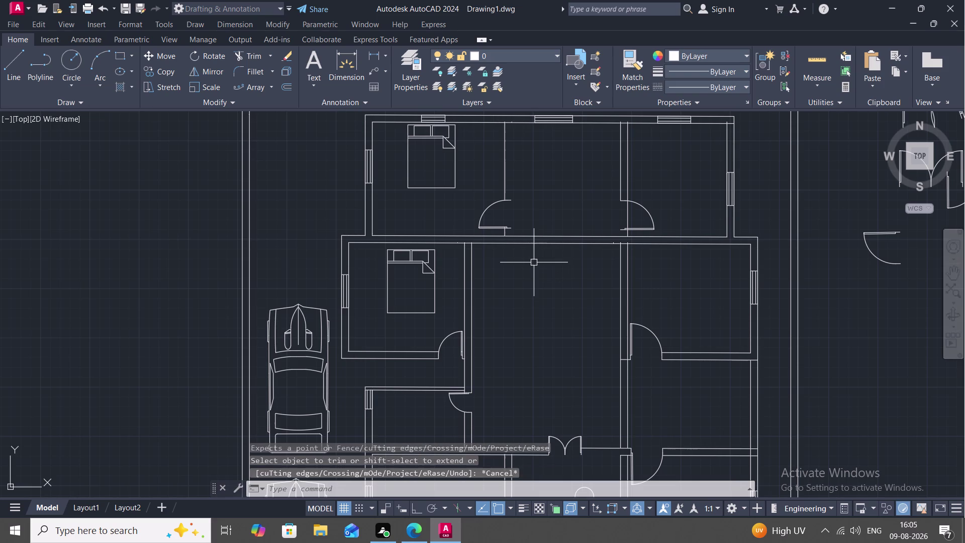
Draw a vertical wall line from the top exterior wall down to the door opening.
key(l)
key(space)
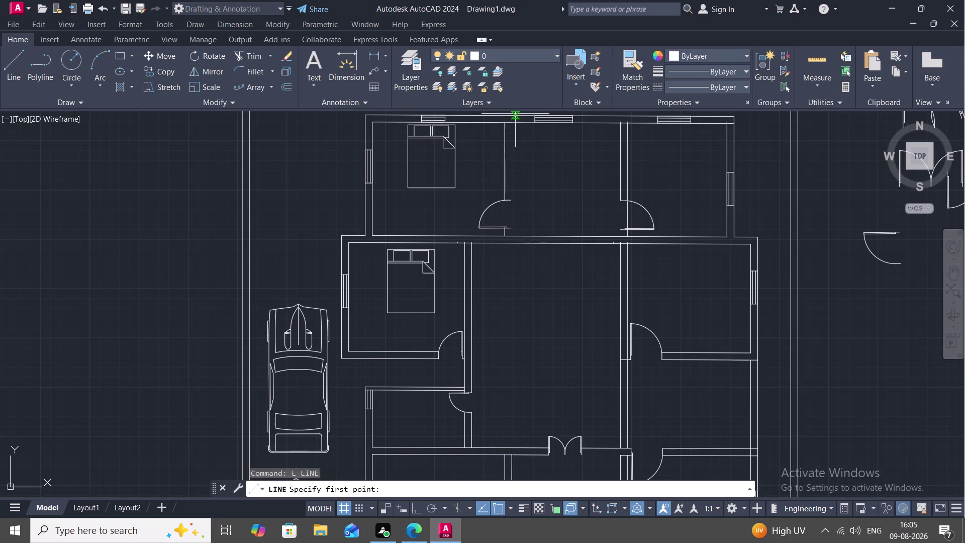
click(514, 123)
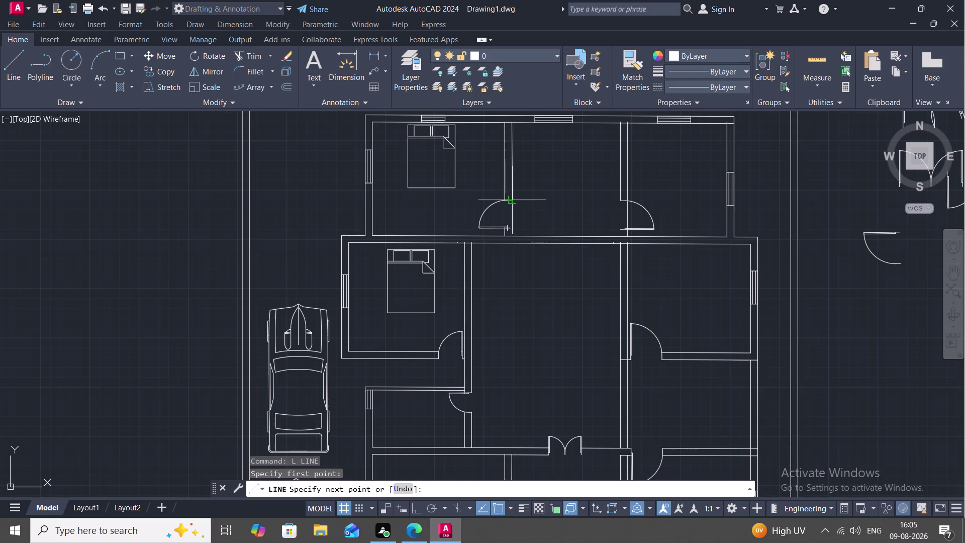
click(515, 201)
key(Escape)
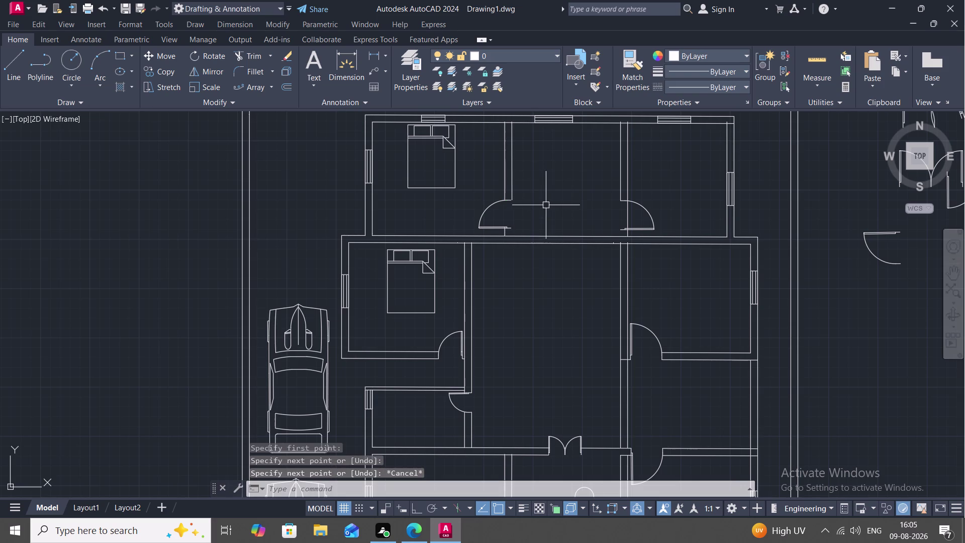
scroll(down, 3)
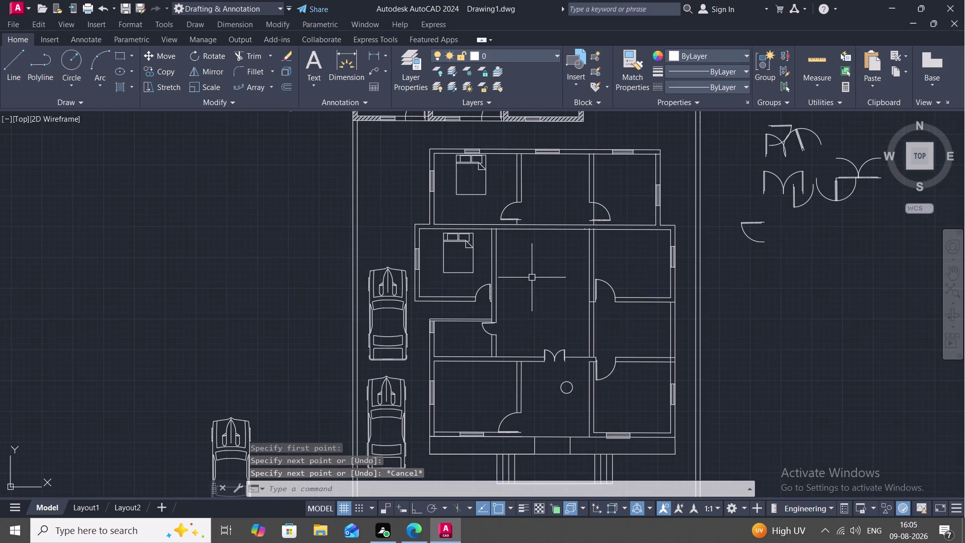
scroll(up, 3)
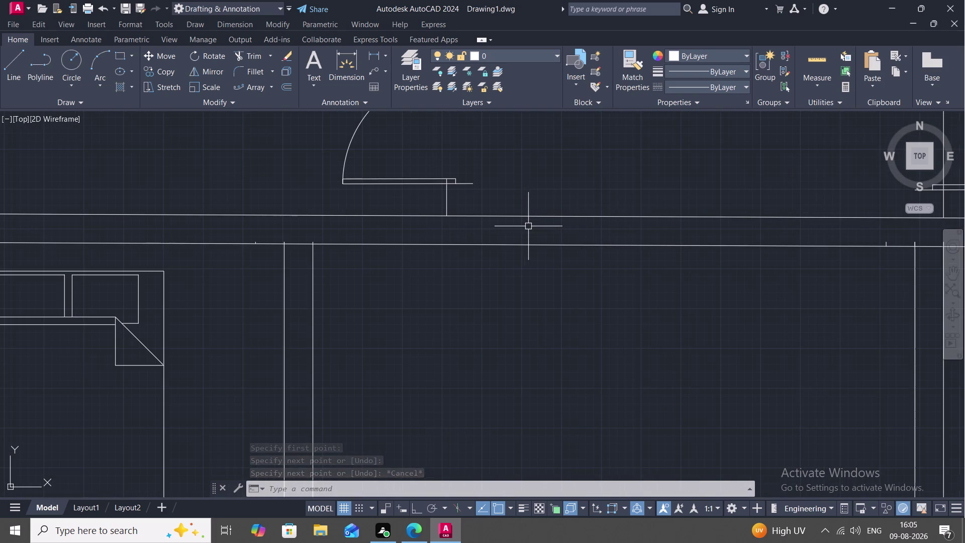
middle_drag(511, 39, 537, 259)
scroll(down, 3)
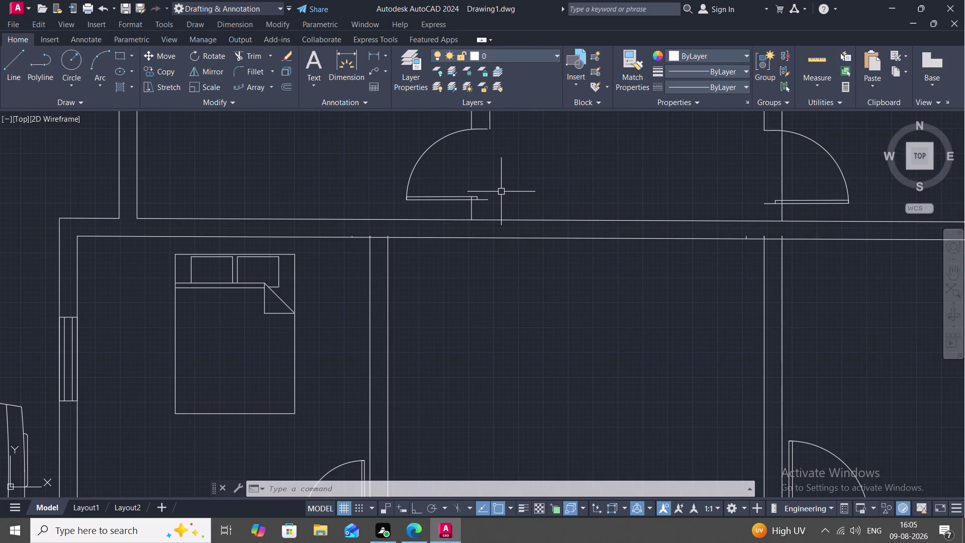
scroll(down, 3)
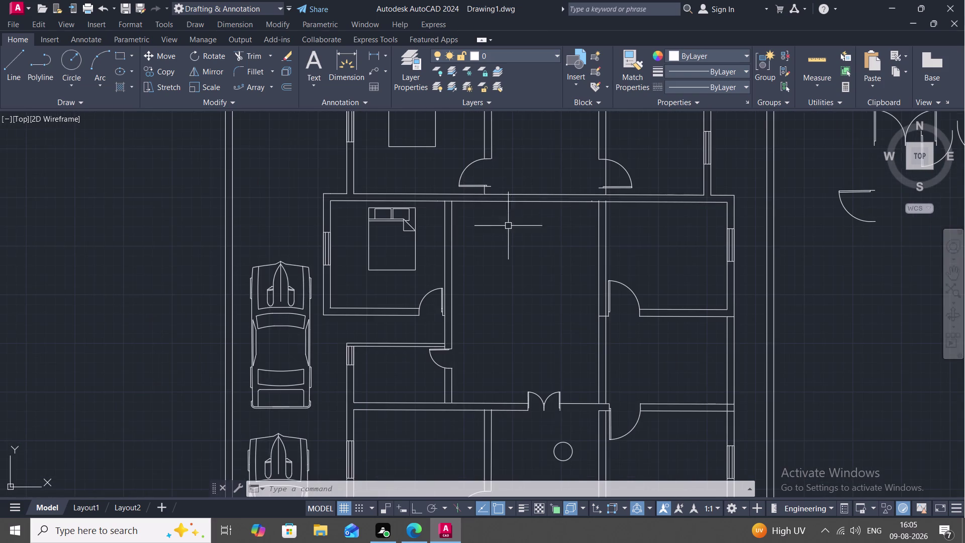
scroll(down, 3)
scroll(down, 3)
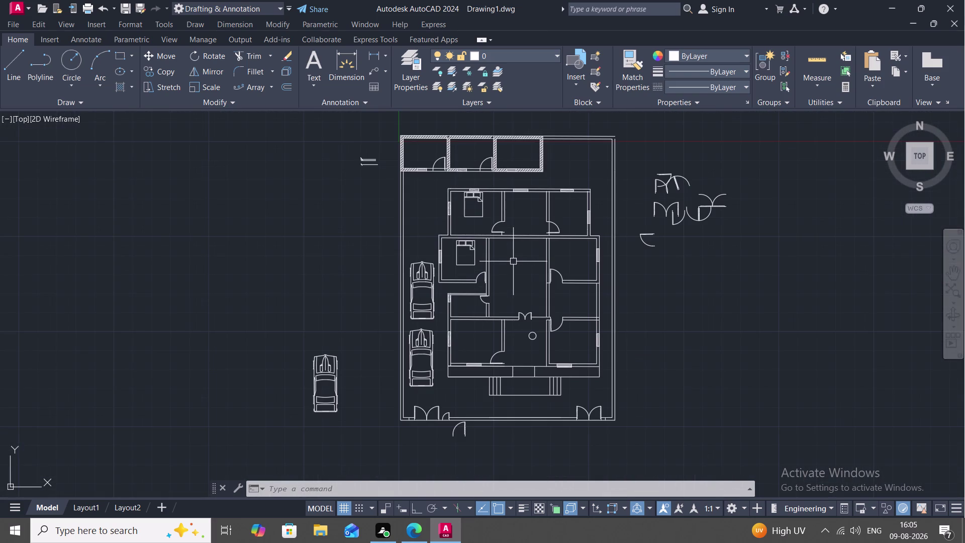
middle_drag(514, 261, 508, 288)
Copy the dining table block from beside the plan into the upper middle room.
scroll(down, 3)
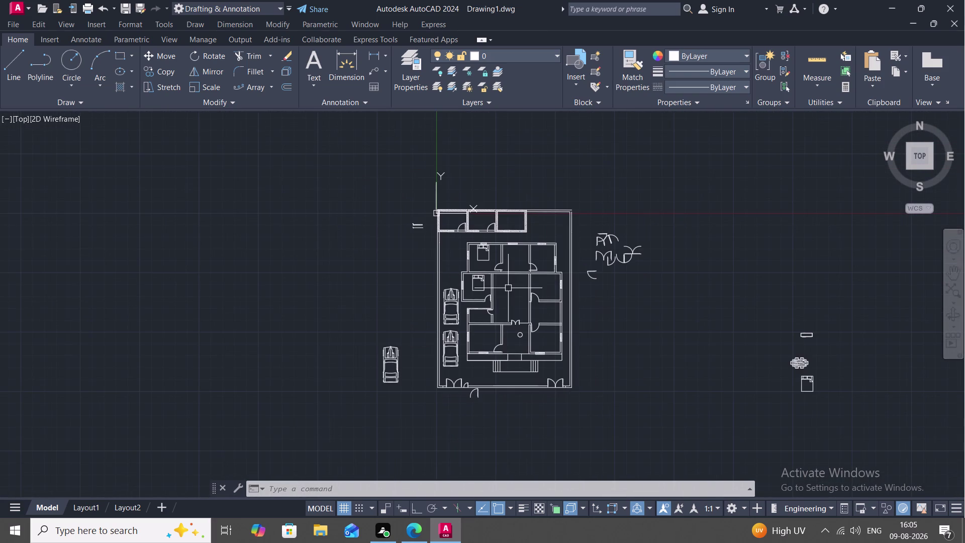
key(c)
key(o)
key(space)
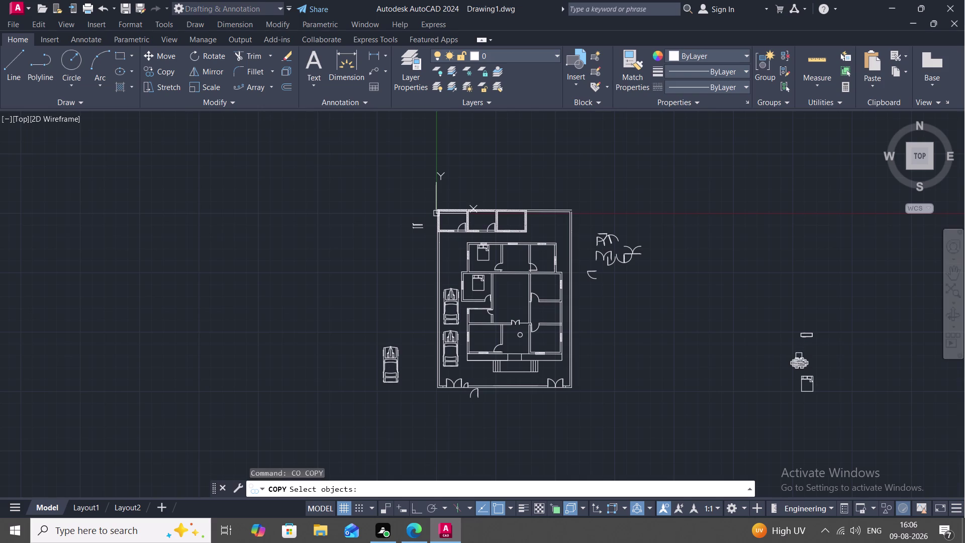
click(800, 363)
right_click(799, 363)
click(799, 363)
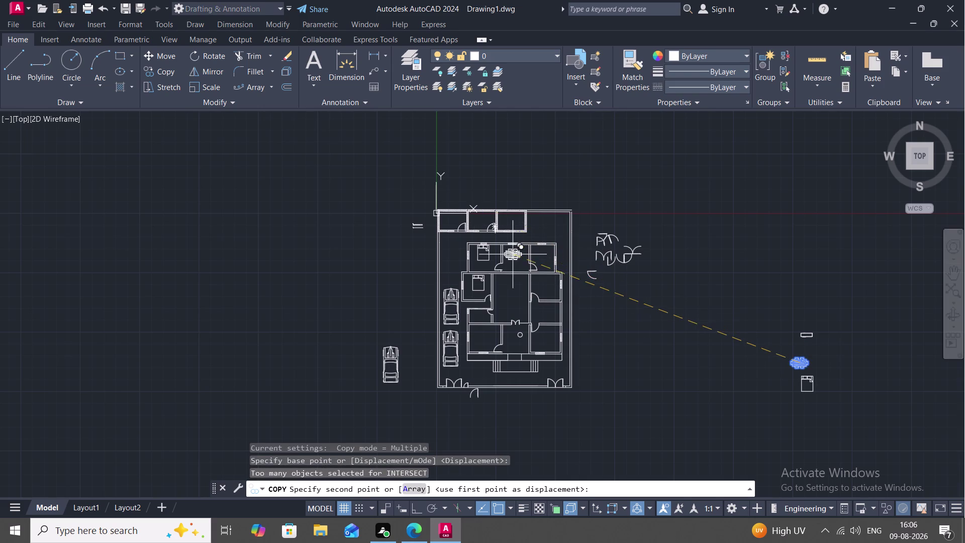
scroll(up, 3)
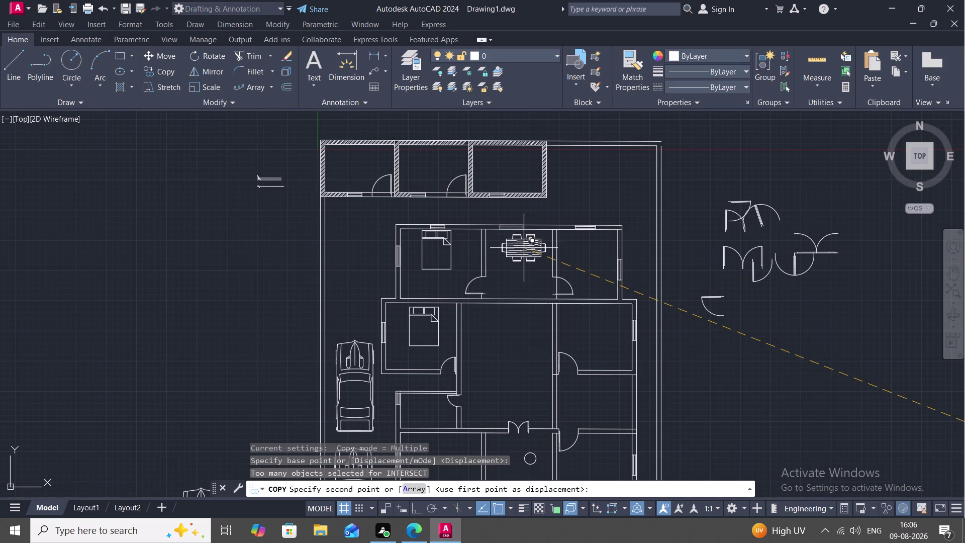
click(524, 248)
key(Escape)
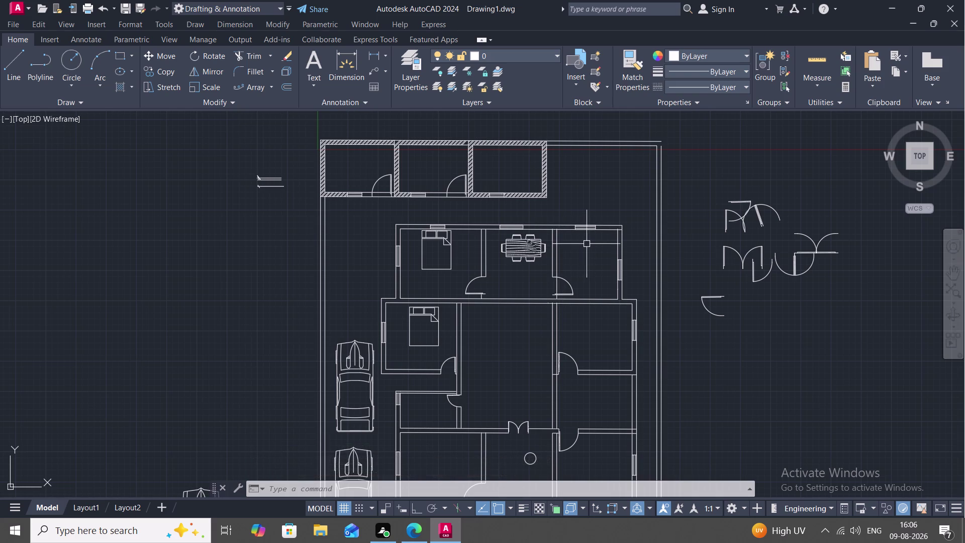
Offset the top and right walls of the upper right room 3' inward.
key(o)
key(space)
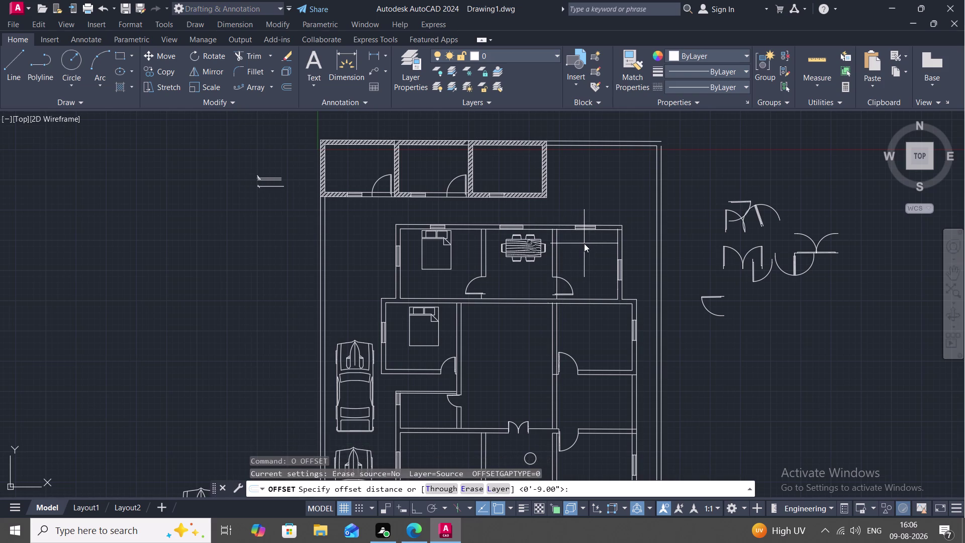
key(3)
key(apostrophe)
key(space)
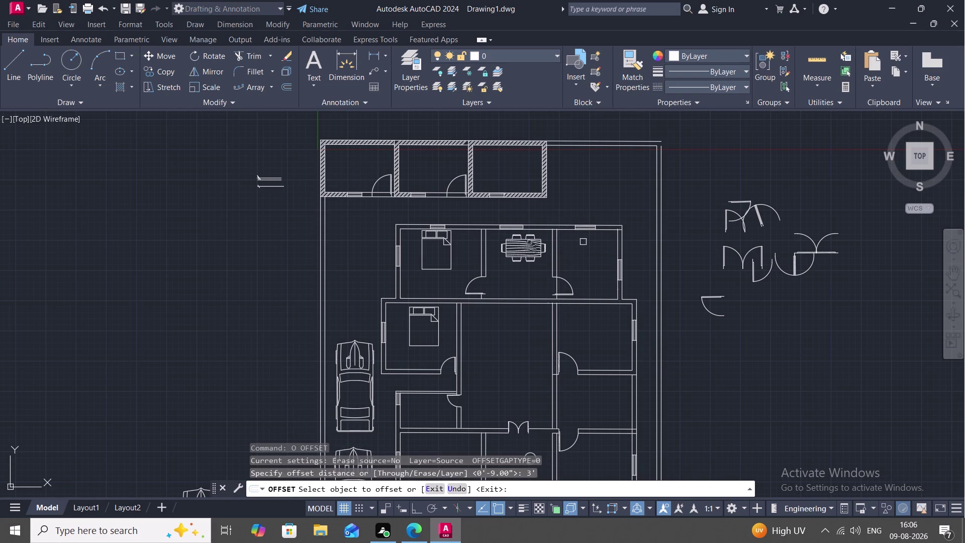
click(599, 229)
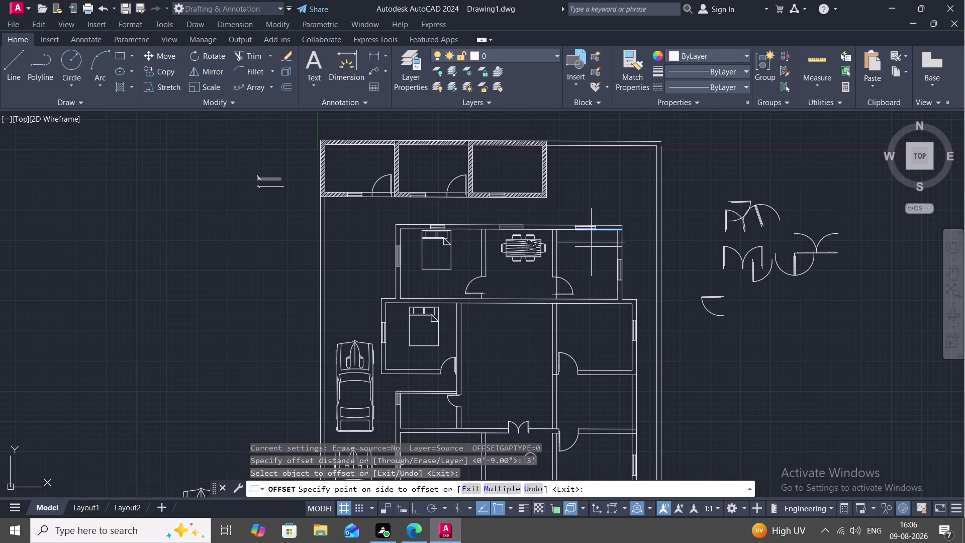
click(590, 242)
click(617, 253)
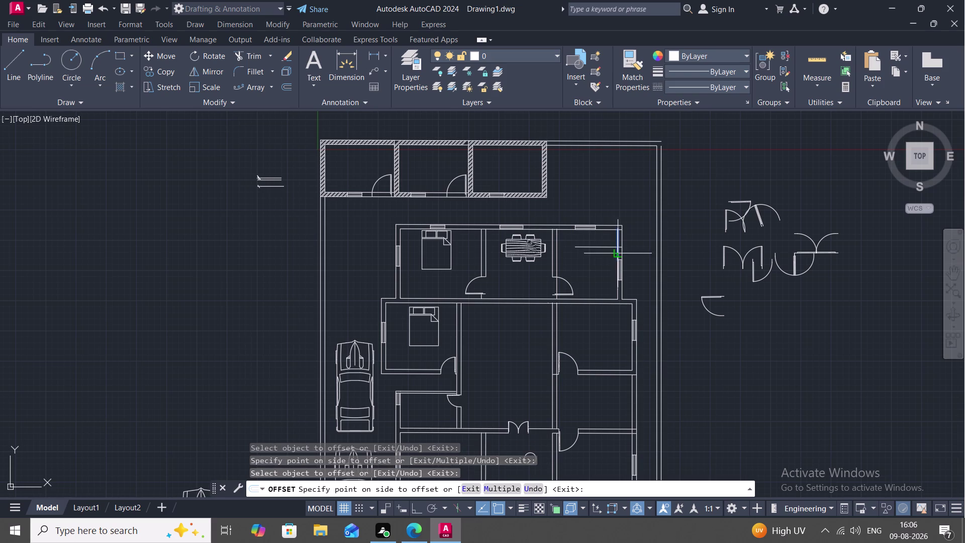
click(594, 257)
key(Escape)
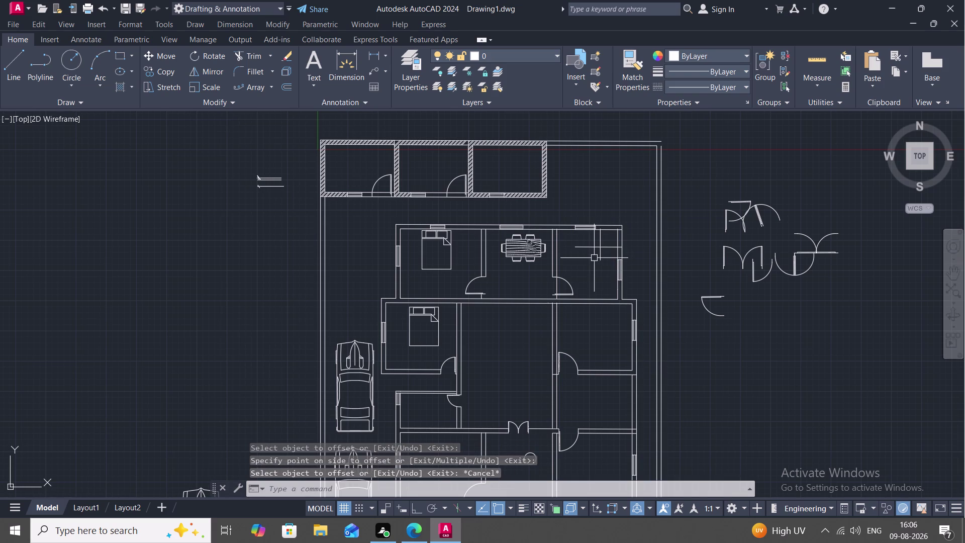
Extend the new horizontal and vertical offset lines so they meet.
key(e)
key(x)
key(space)
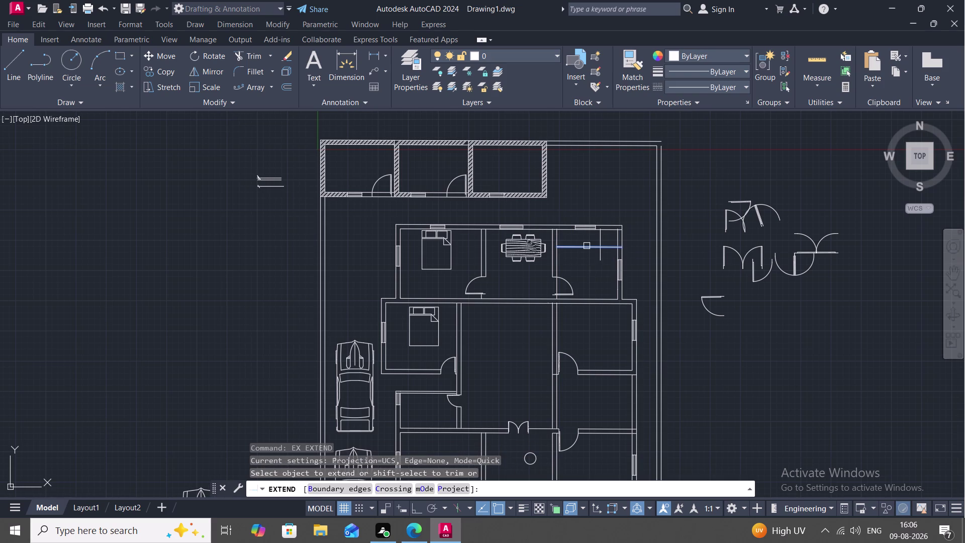
click(585, 246)
click(601, 257)
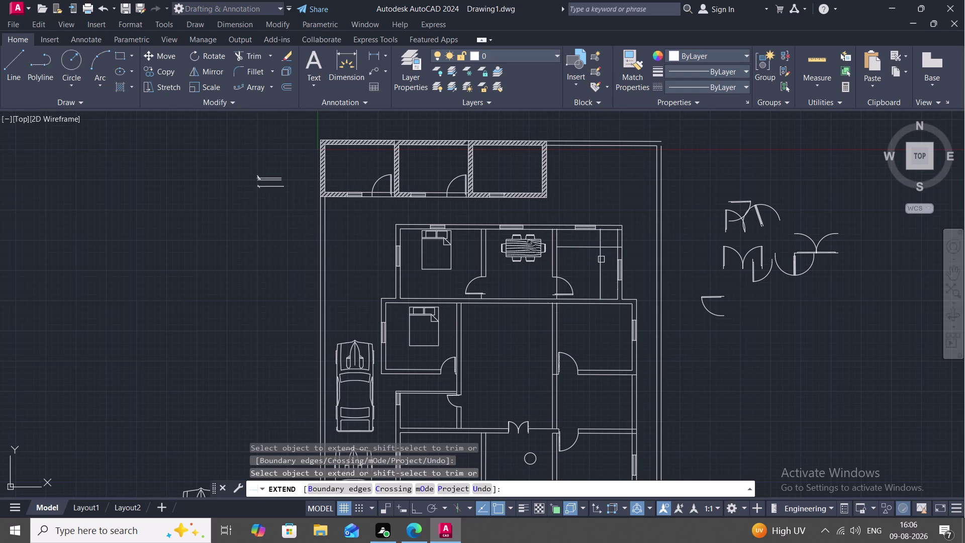
key(Escape)
text(TR)
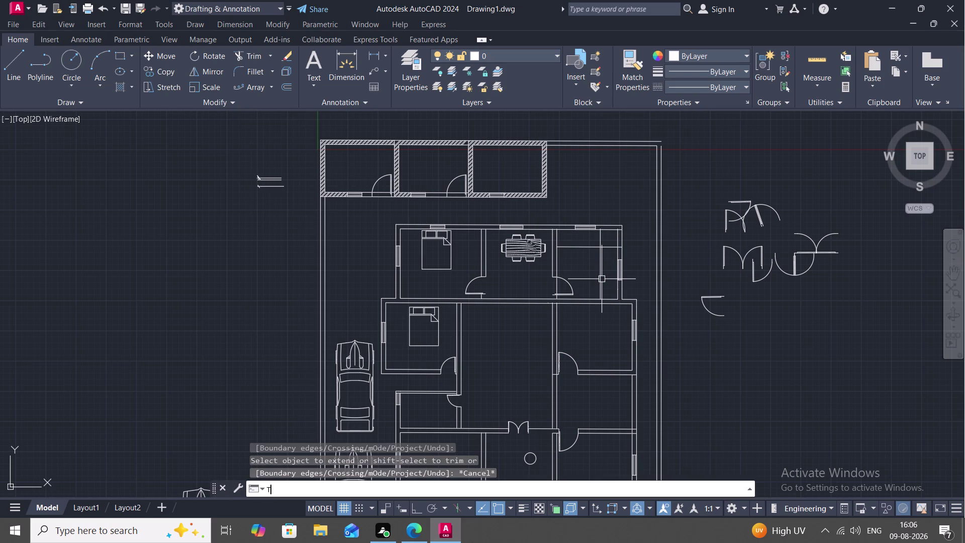
key(space)
Trim the overlapping counter line ends and leftover line ends at the room corners.
click(598, 241)
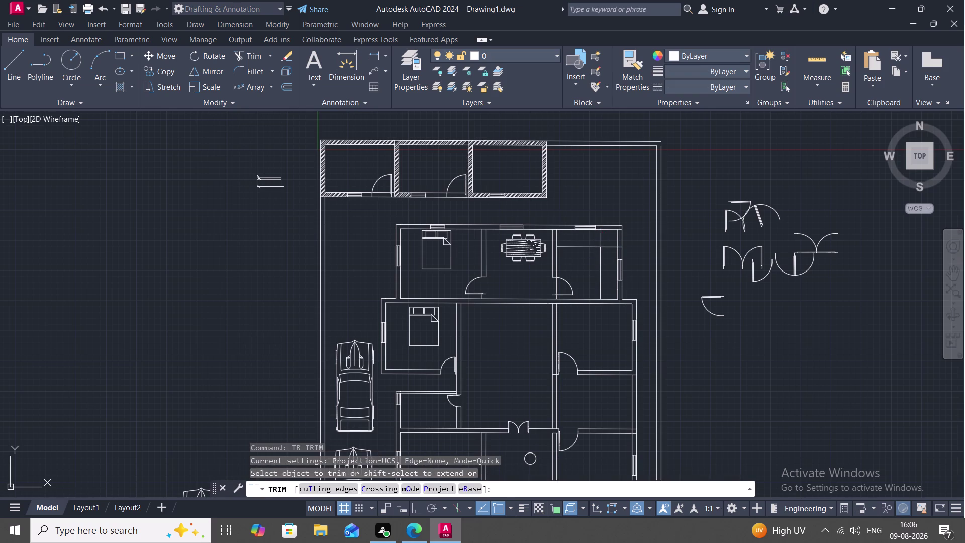
click(606, 248)
scroll(up, 3)
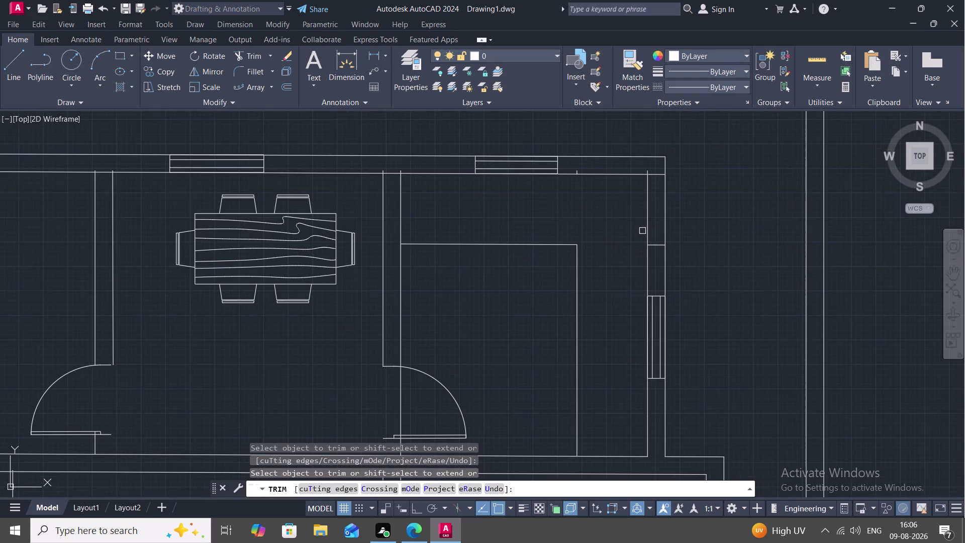
click(656, 242)
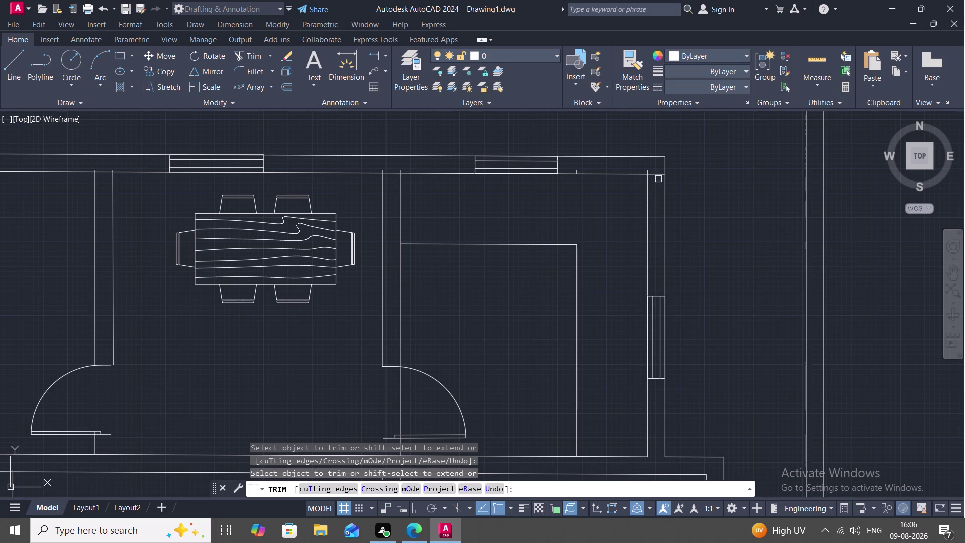
click(658, 175)
click(645, 170)
click(577, 169)
scroll(down, 3)
Trim the remaining line stubs near the top wall of the counter outline.
middle_drag(605, 207, 605, 165)
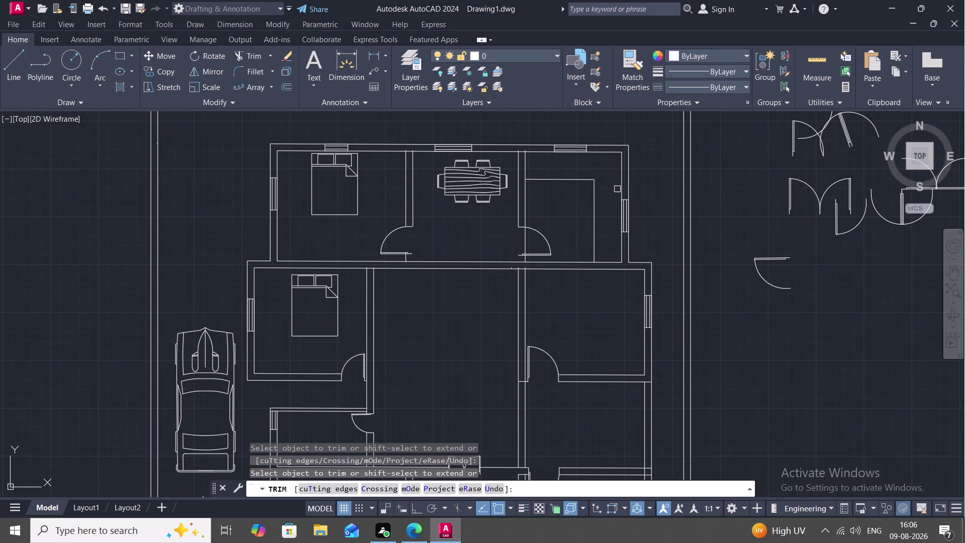
middle_drag(559, 170, 635, 293)
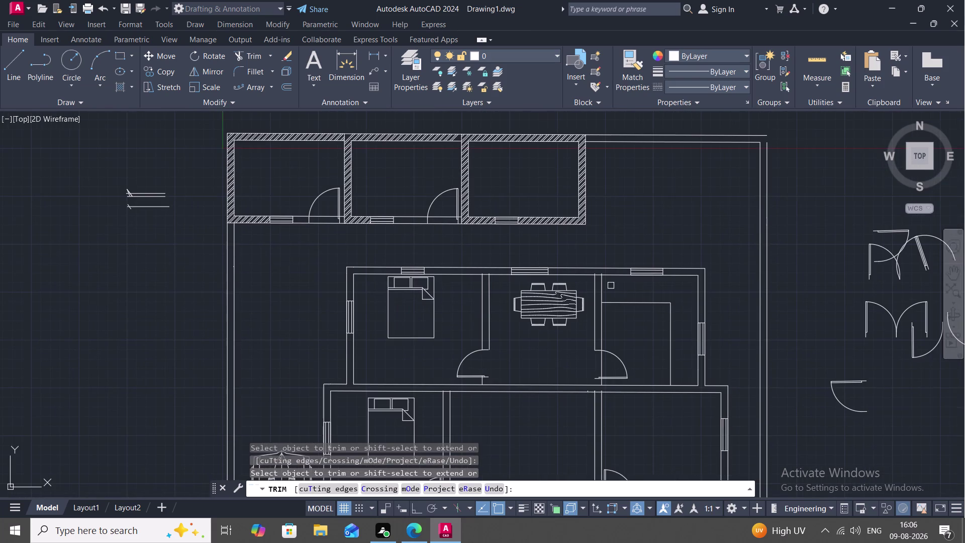
scroll(up, 3)
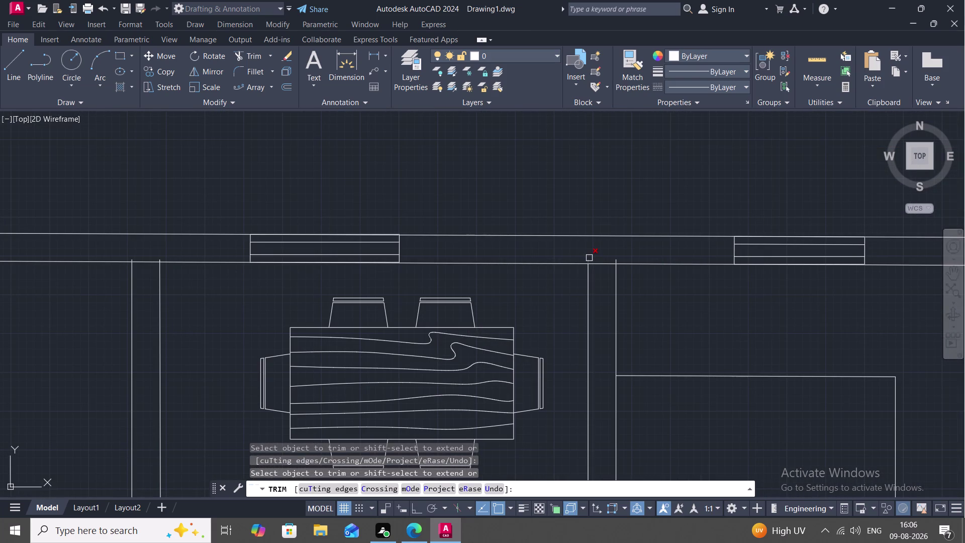
click(589, 258)
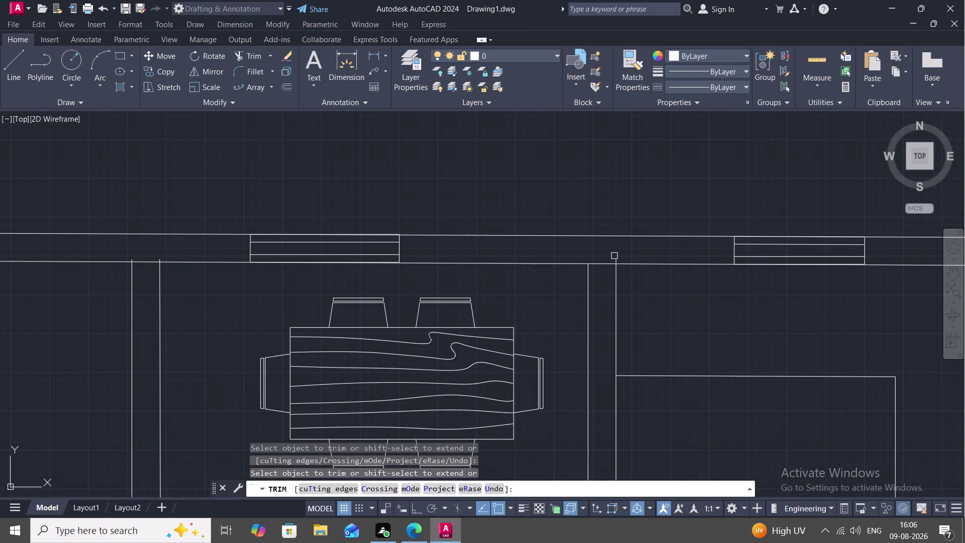
click(617, 259)
click(602, 264)
scroll(down, 3)
key(Escape)
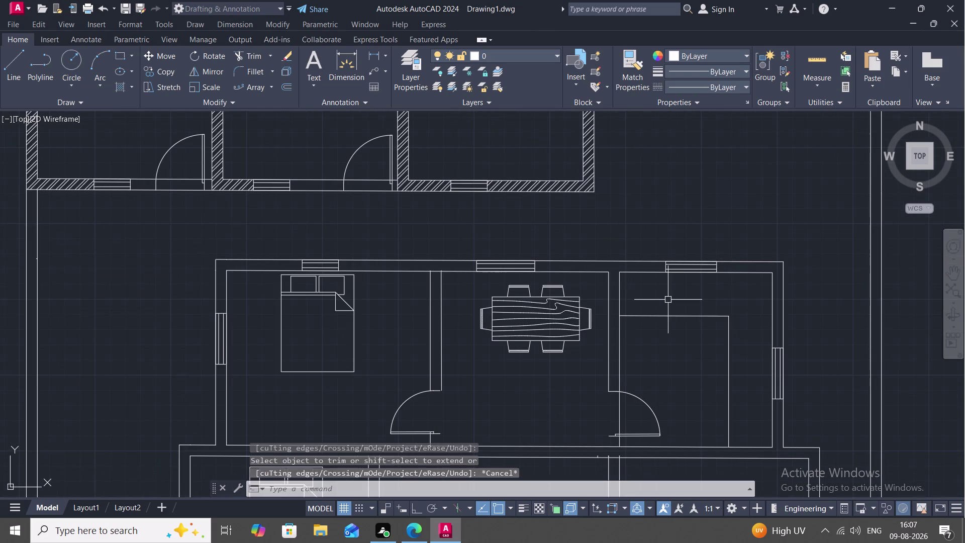
Zoom out to frame the whole house and bring up the Home - Space Planner blocks.
middle_drag(663, 296, 576, 246)
scroll(down, 3)
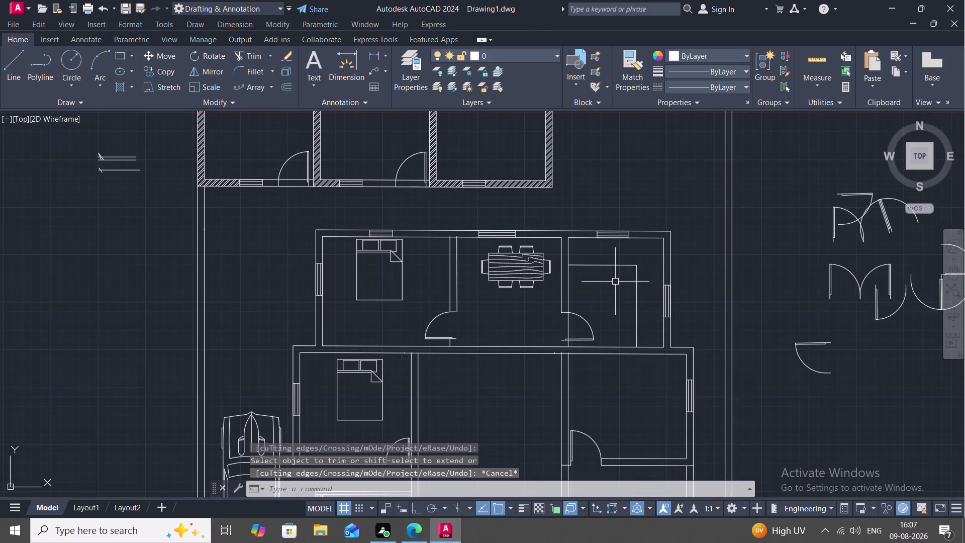
middle_drag(608, 276, 564, 221)
scroll(down, 3)
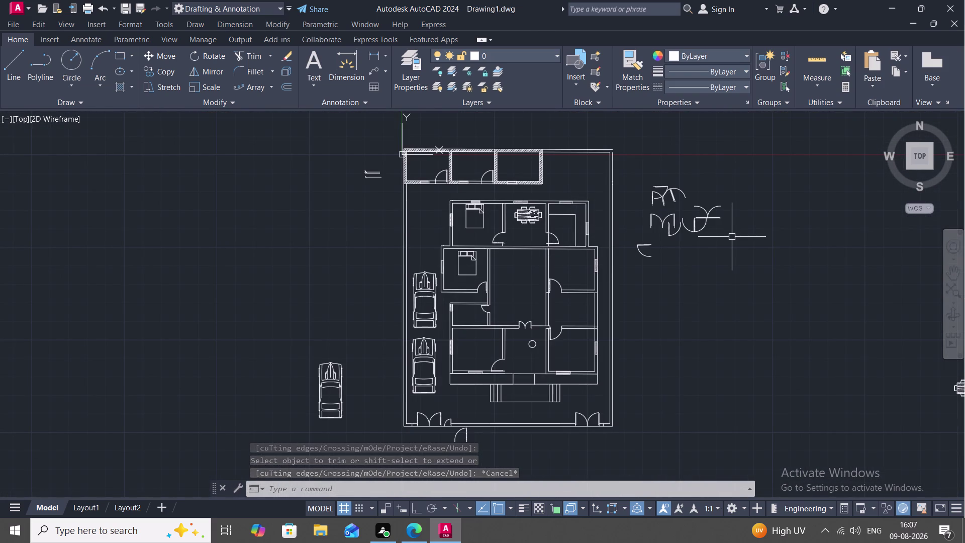
key(ctrl+2)
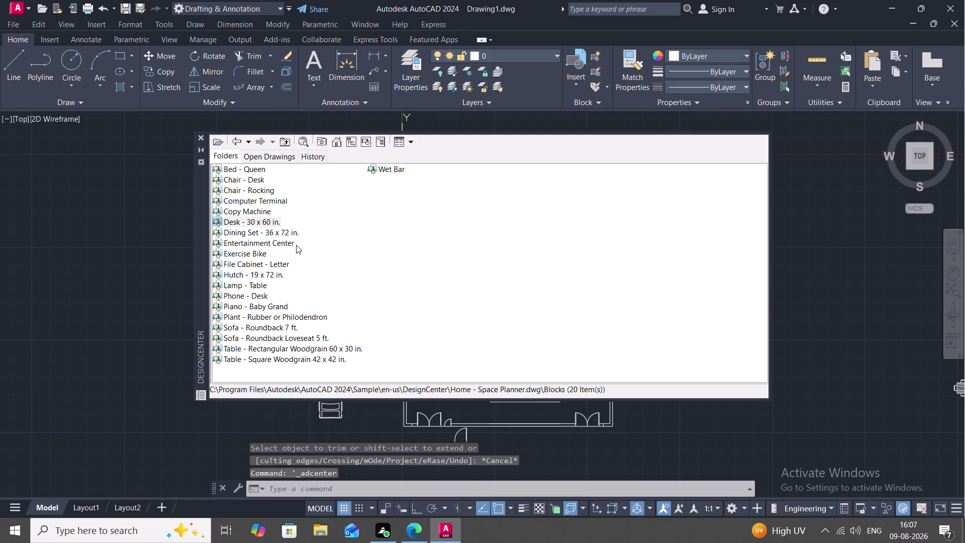
Go back to the sample drawings and list the blocks in Kitchens.dwg.
click(231, 141)
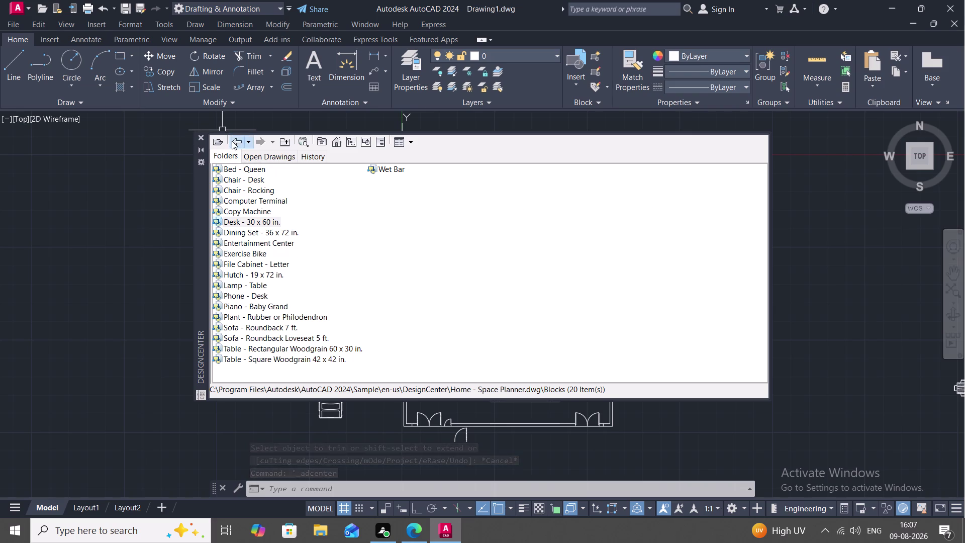
click(236, 140)
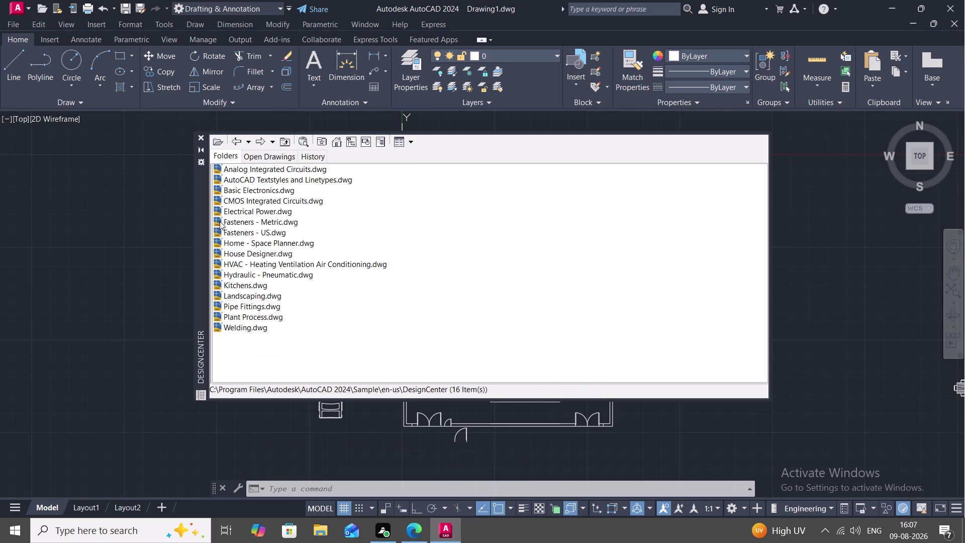
click(239, 285)
right_click(240, 285)
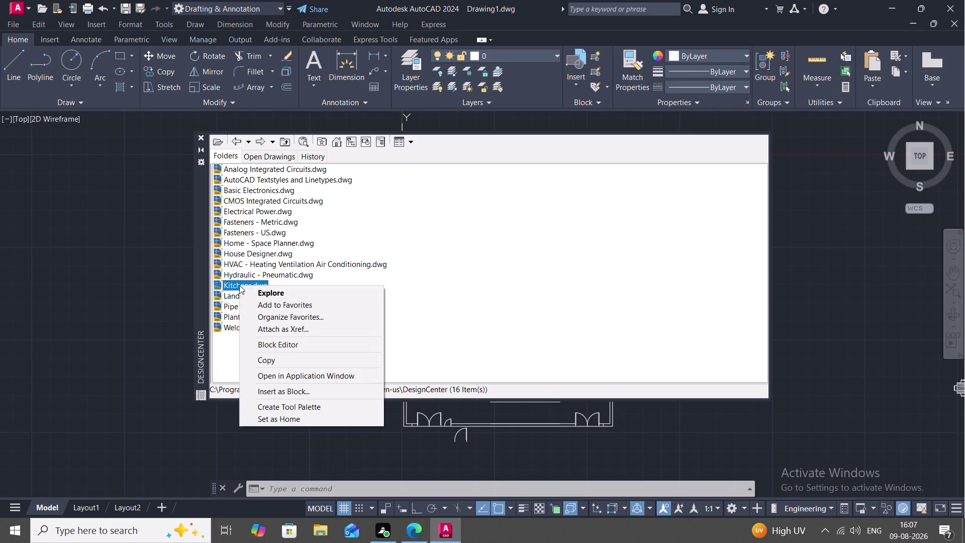
click(256, 288)
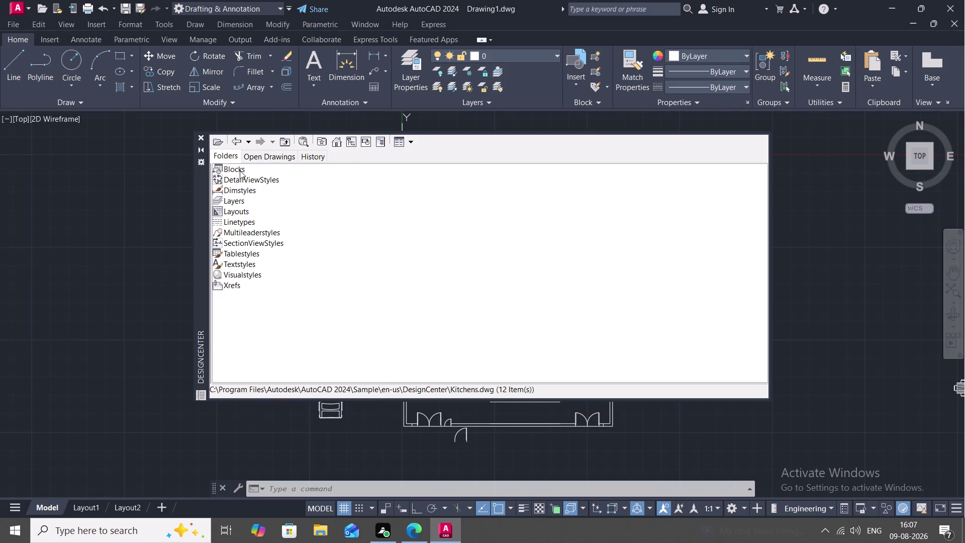
right_click(238, 164)
click(259, 173)
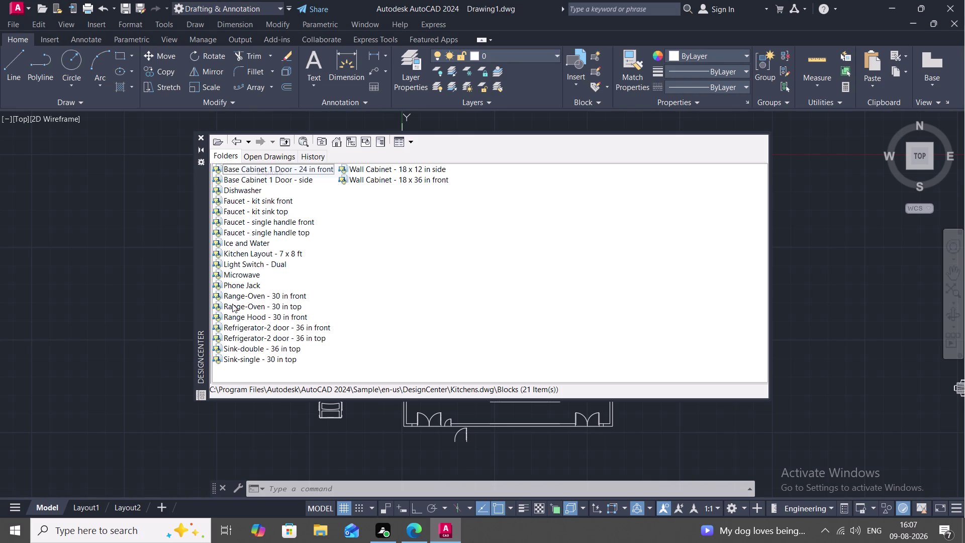
Open the Insert dialog for the Sink-double - 36 in top block.
click(239, 347)
right_click(239, 339)
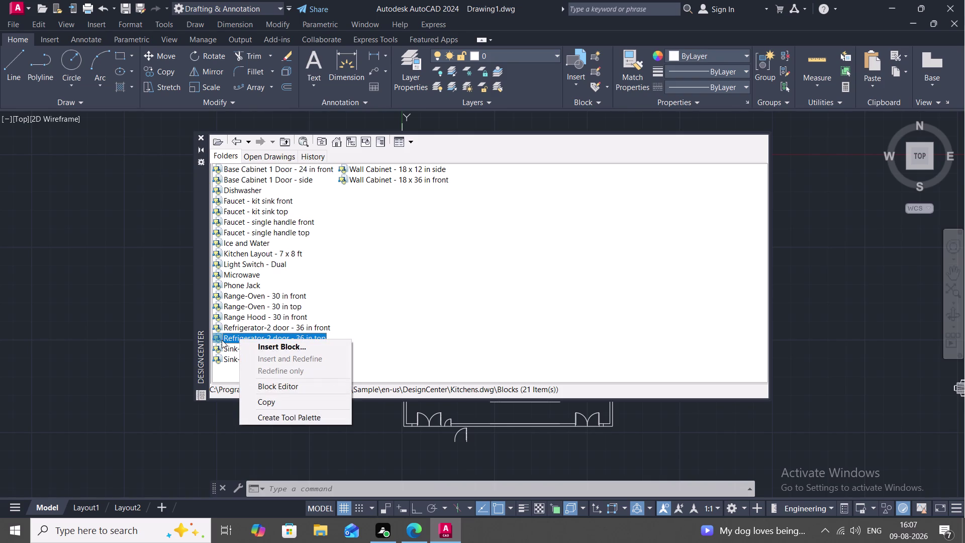
key(Escape)
click(228, 343)
right_click(229, 345)
click(230, 344)
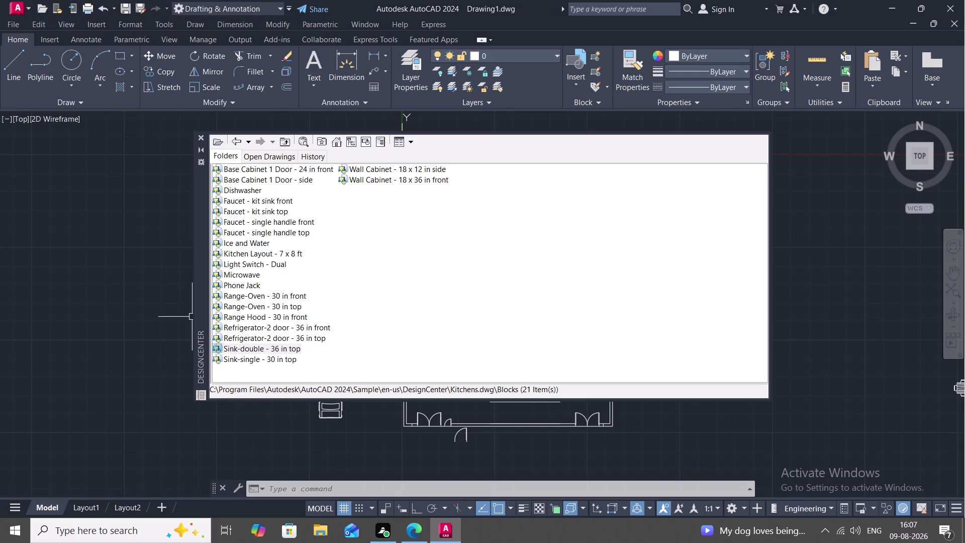
click(250, 353)
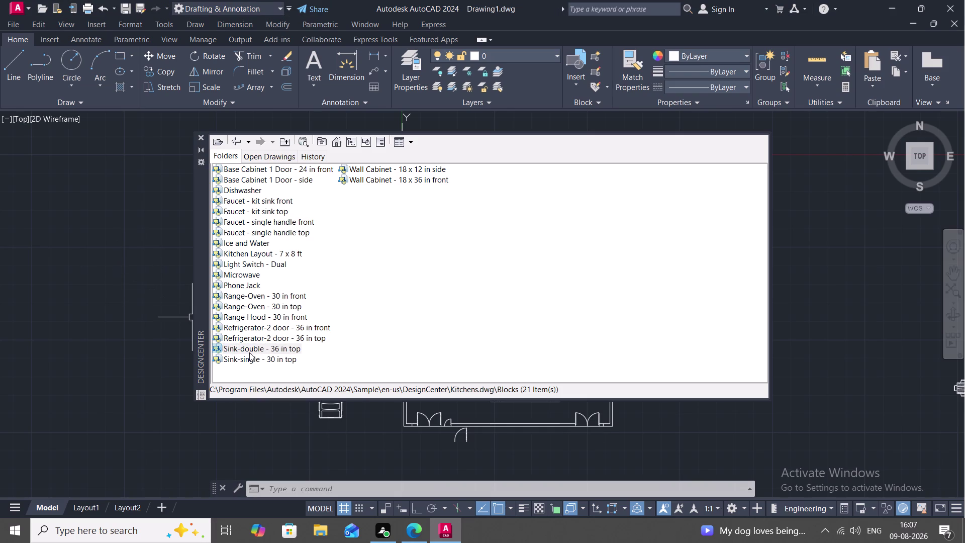
right_click(250, 350)
right_click(272, 356)
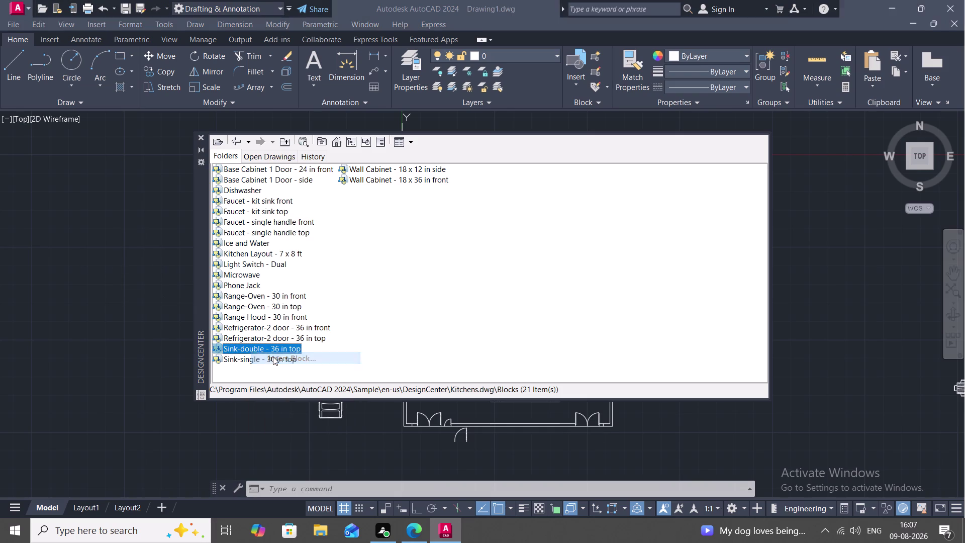
click(546, 344)
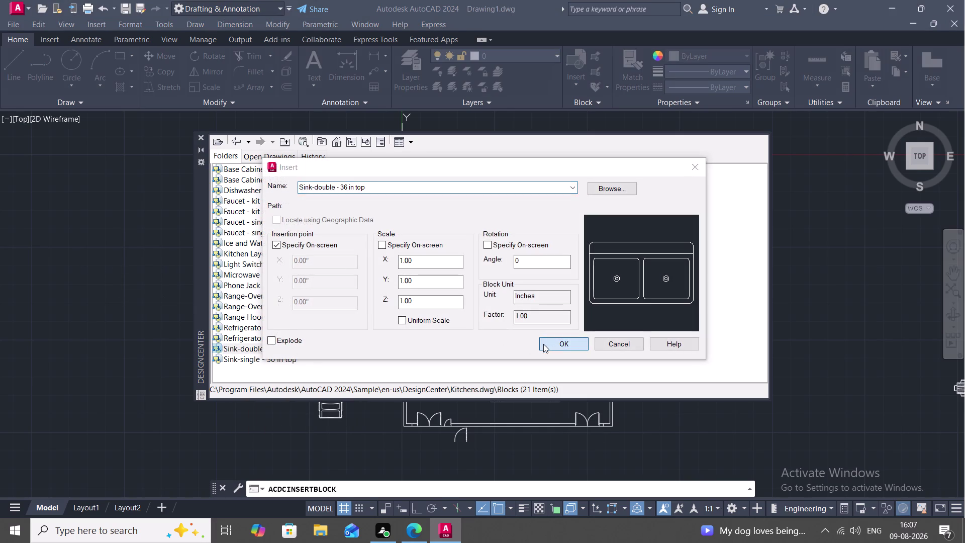
Insert the double sink, place a Microwave block left of the plan, and close DesignCenter.
click(119, 307)
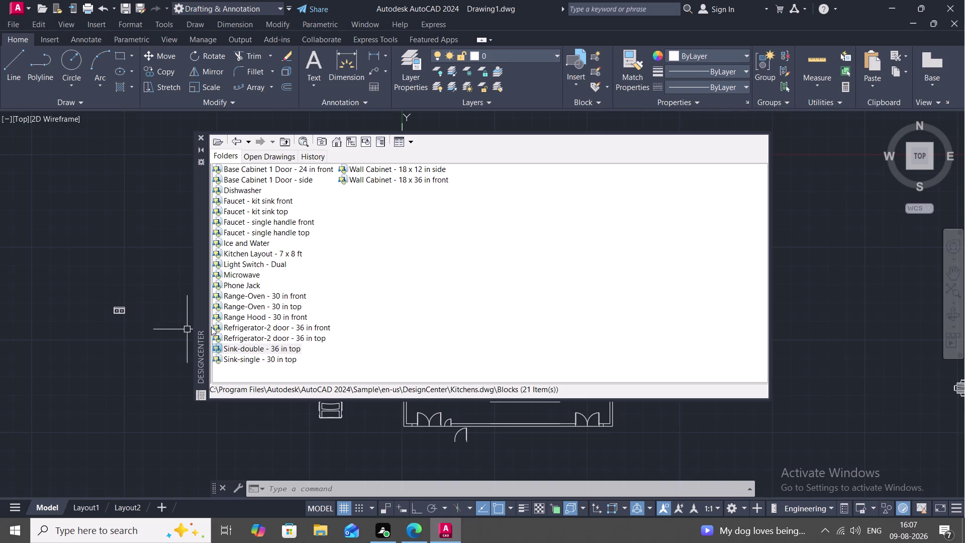
click(233, 270)
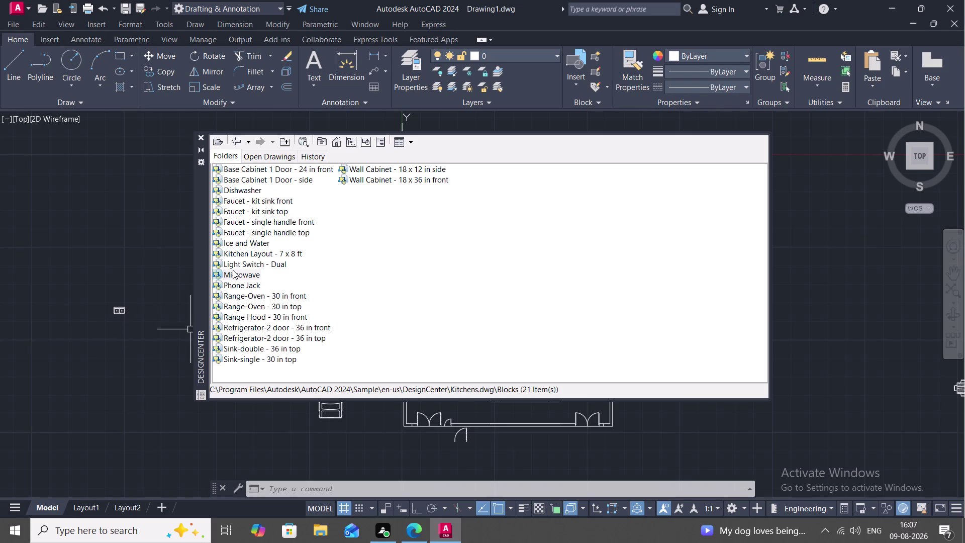
right_click(233, 270)
click(243, 277)
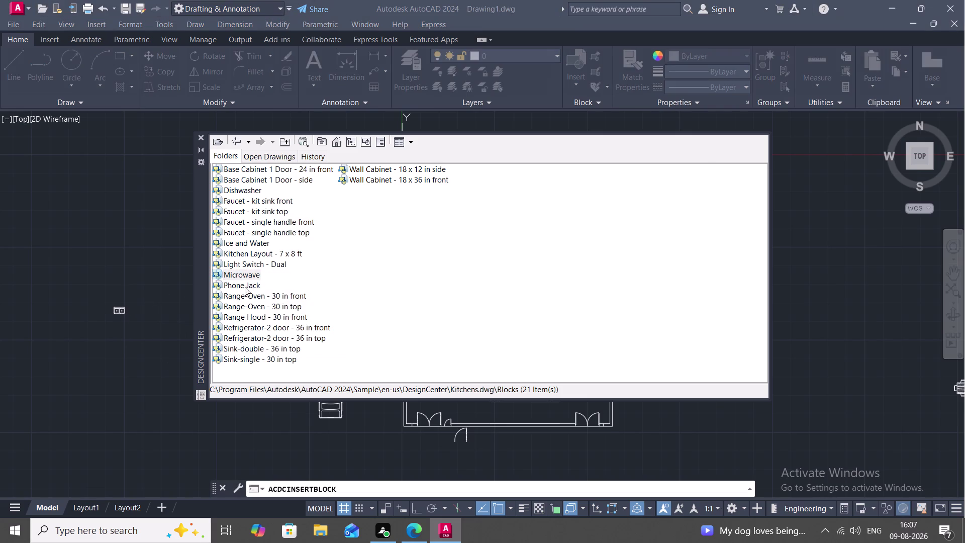
right_click(563, 343)
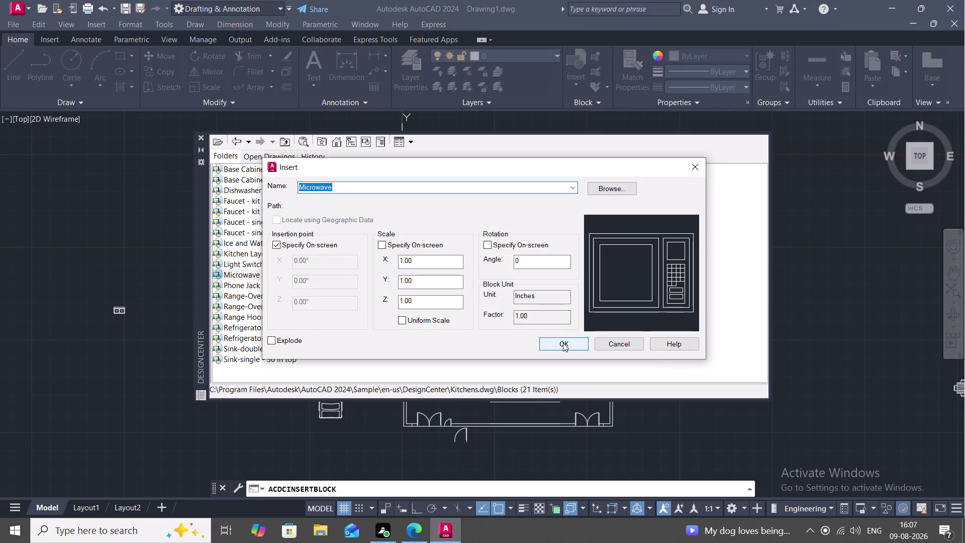
click(562, 343)
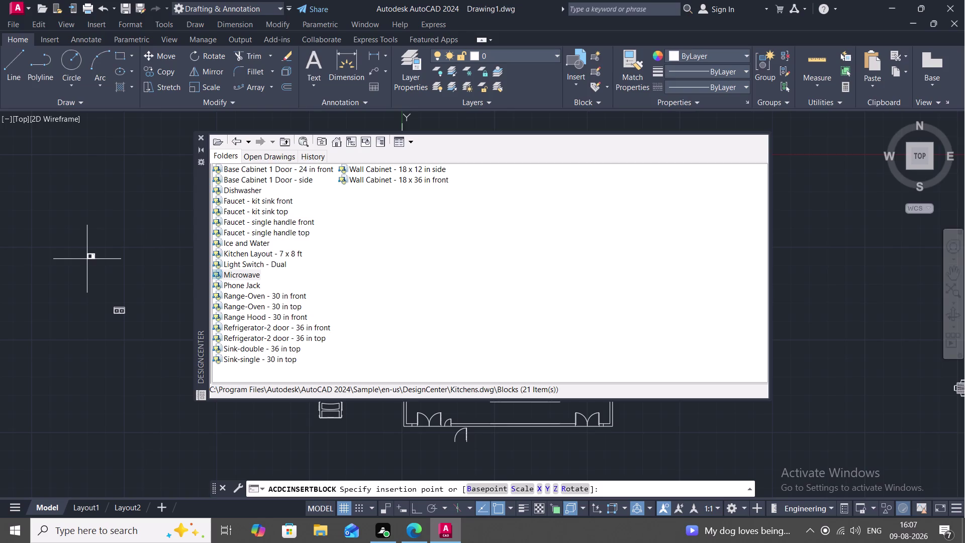
click(116, 292)
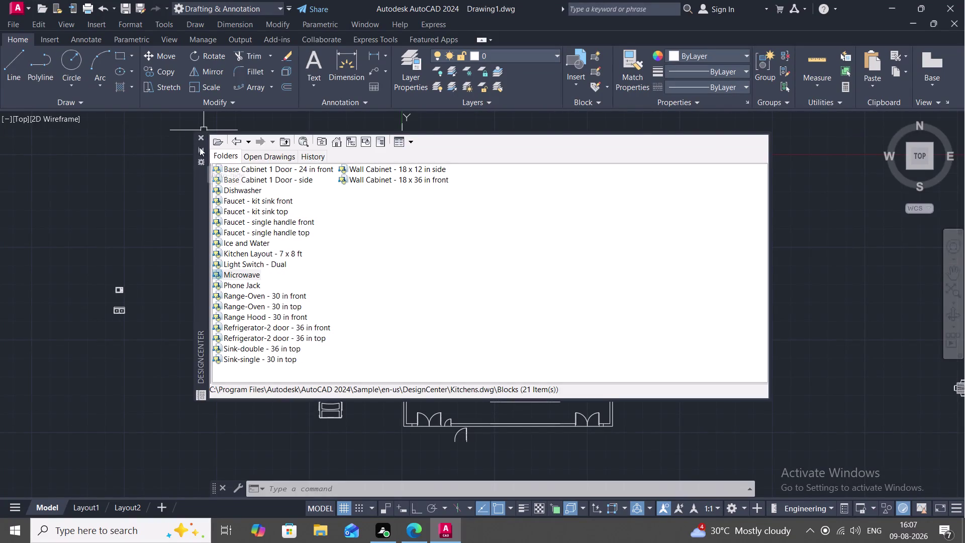
click(203, 136)
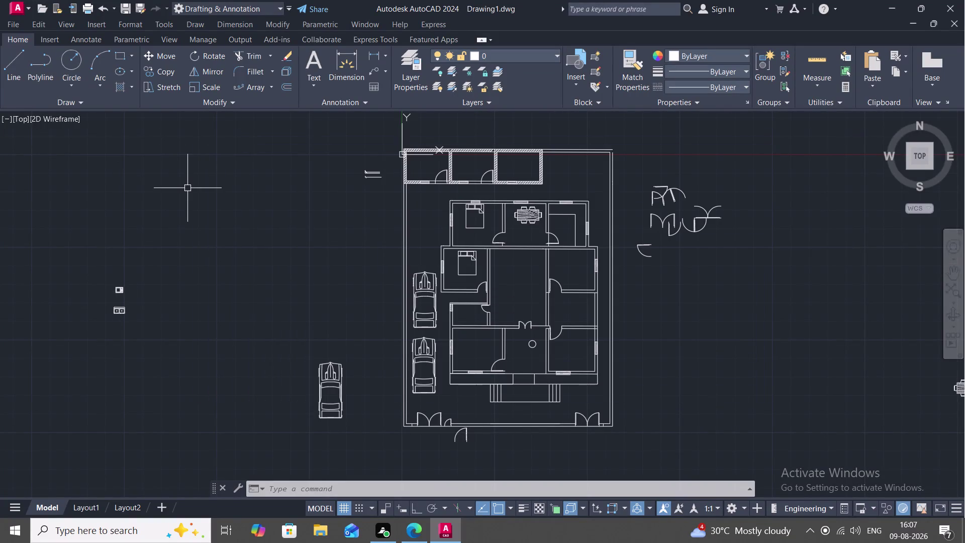